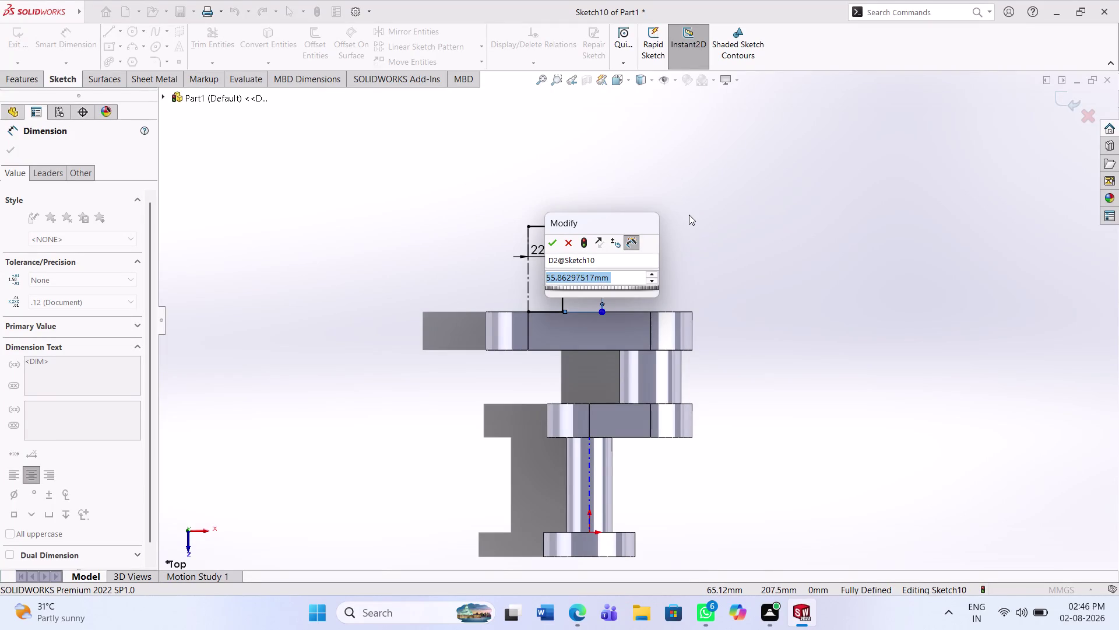
Set the rectangle's height dimension to 35 mm and move the 22.50 width dimension above it.
text(25)
key(Return)
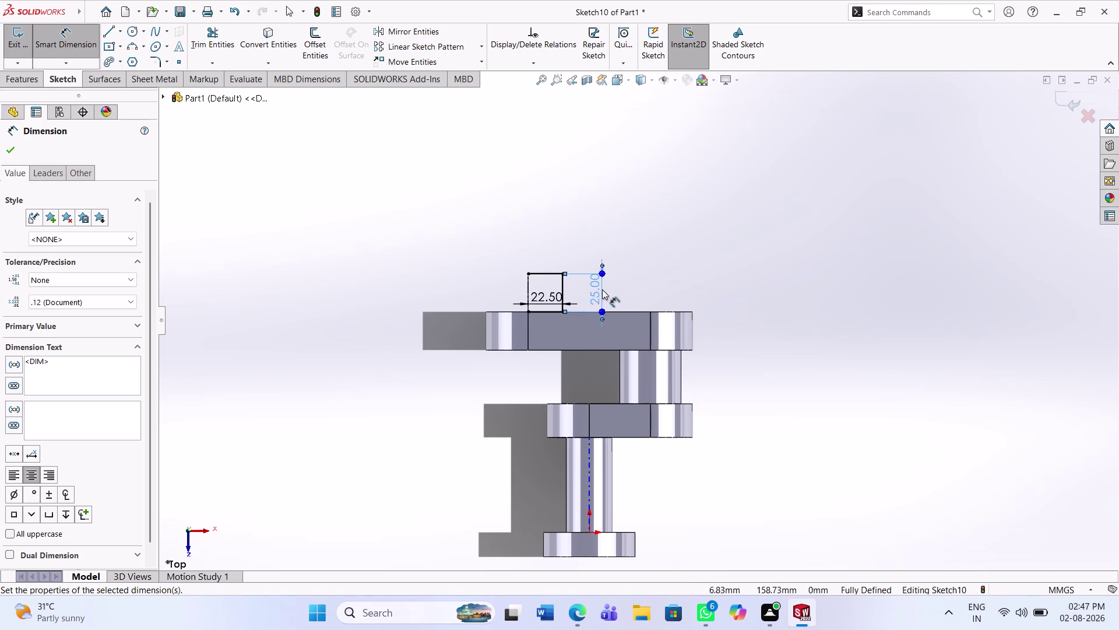
click(602, 289)
click(590, 289)
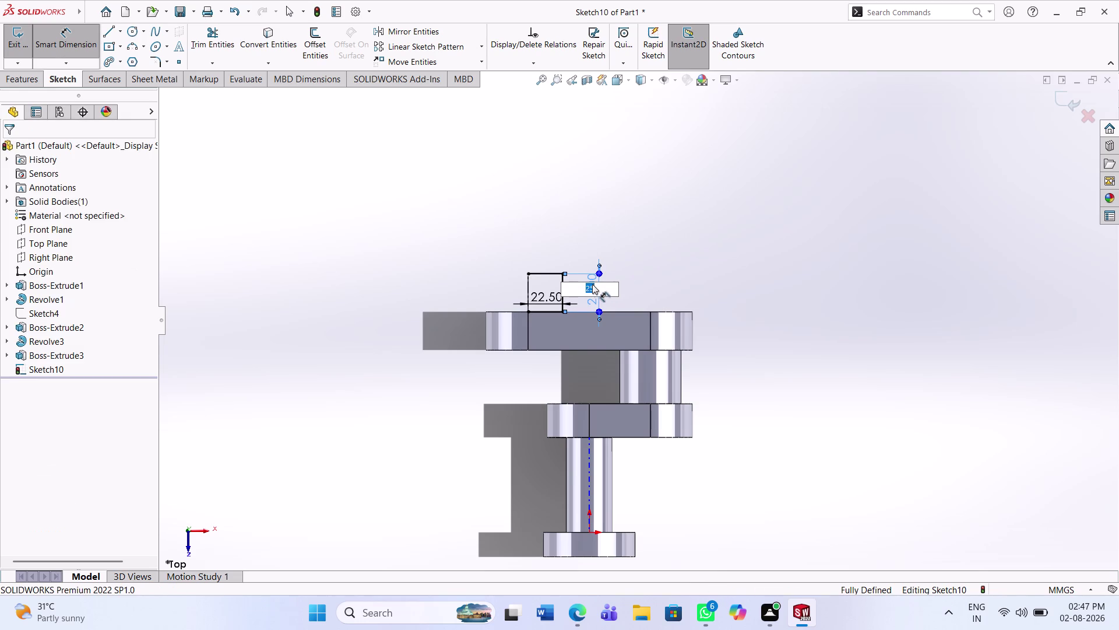
key(3)
key(0)
key(Return)
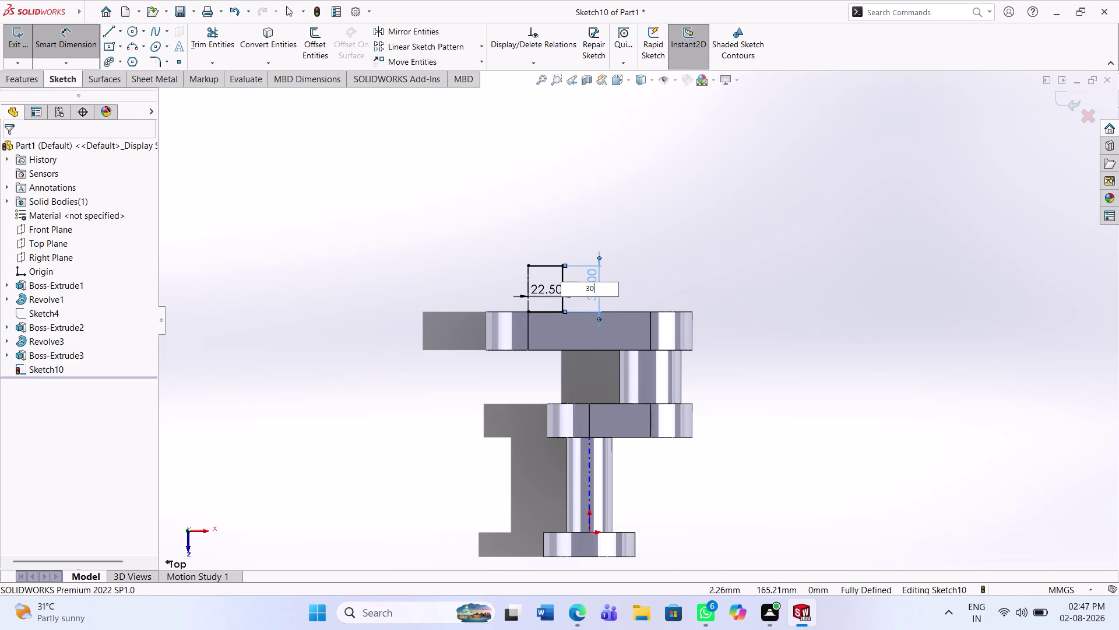
click(590, 284)
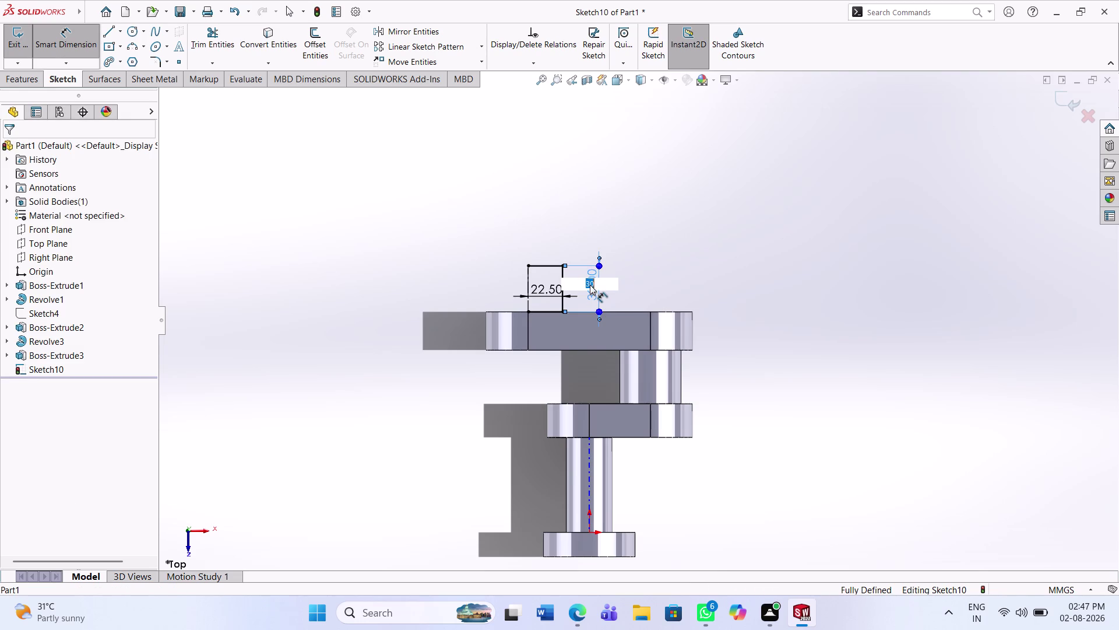
text(35)
key(Return)
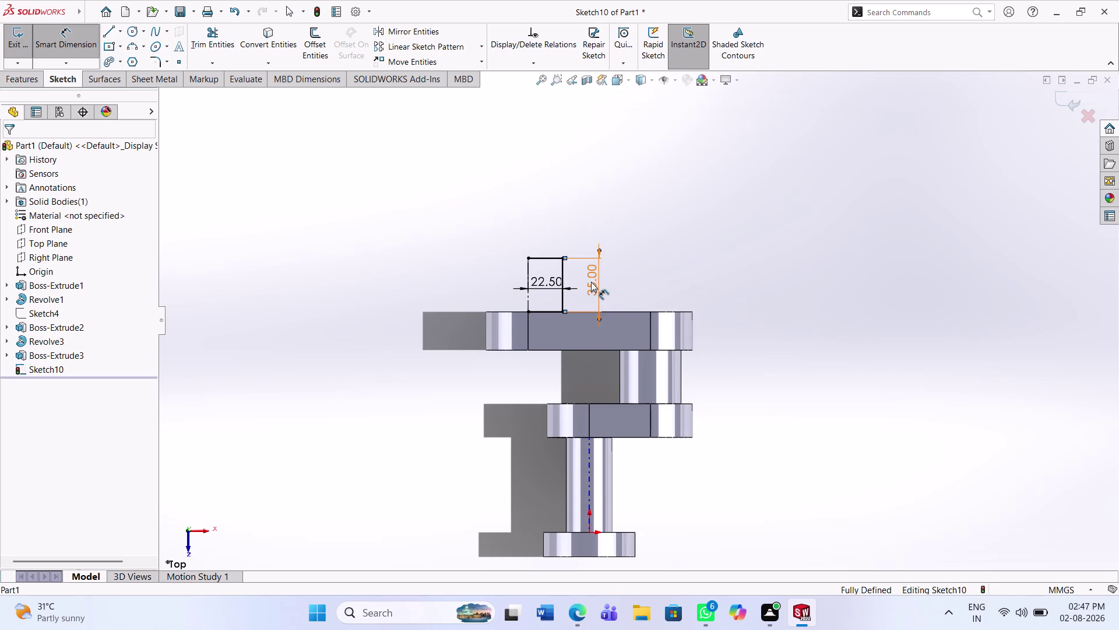
click(660, 265)
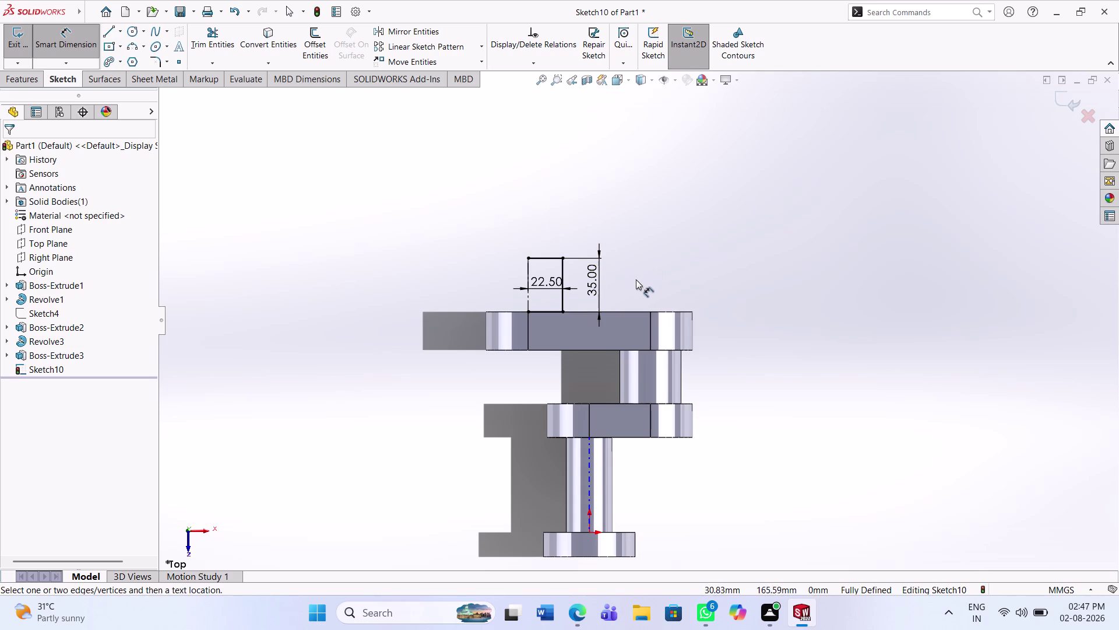
drag(556, 291, 541, 223)
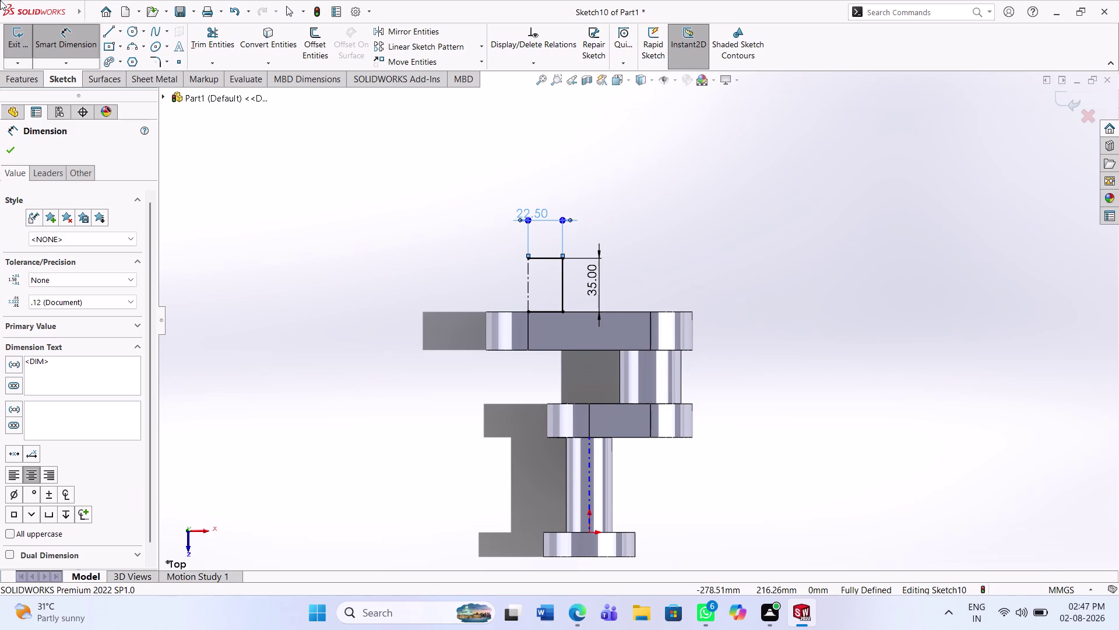
click(11, 85)
Revolve the rectangle a full 360° into a cylindrical pin (Revolve4).
click(51, 50)
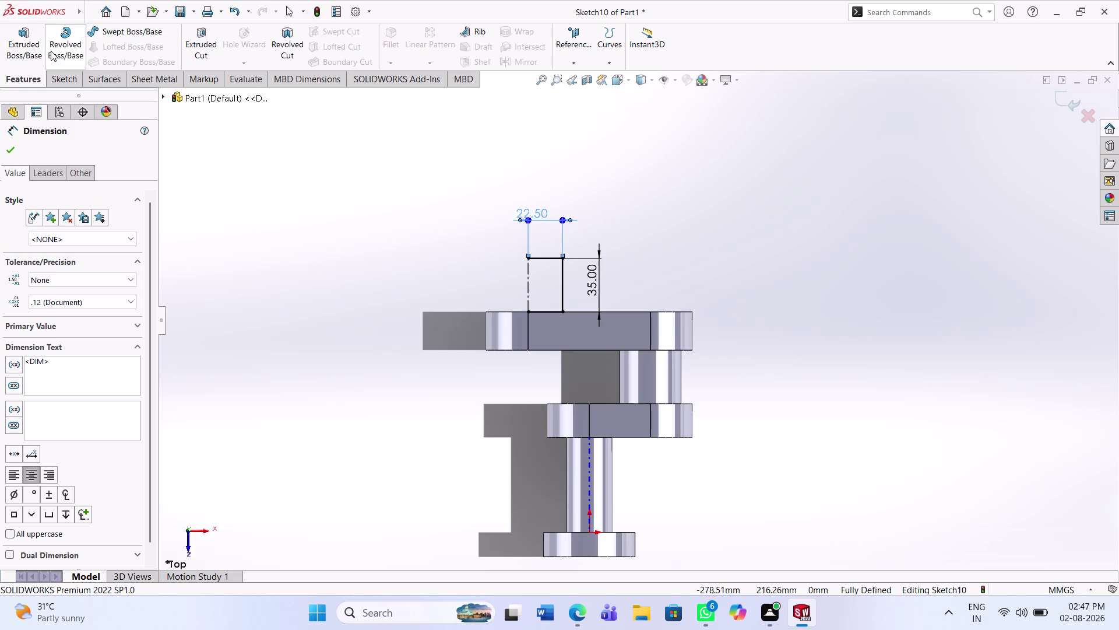
click(600, 312)
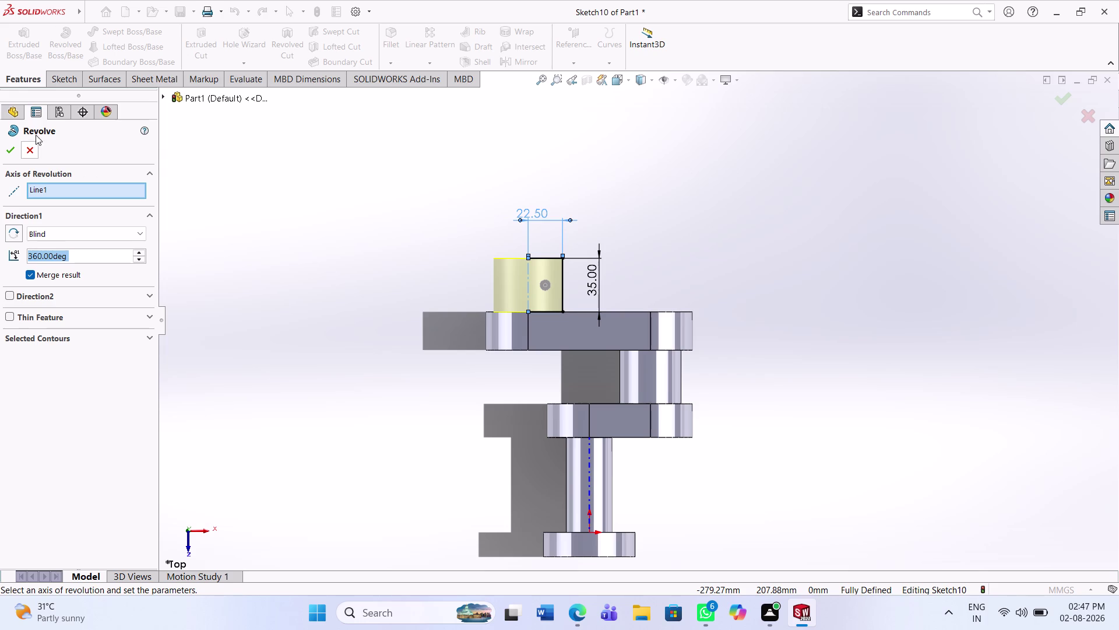
click(7, 151)
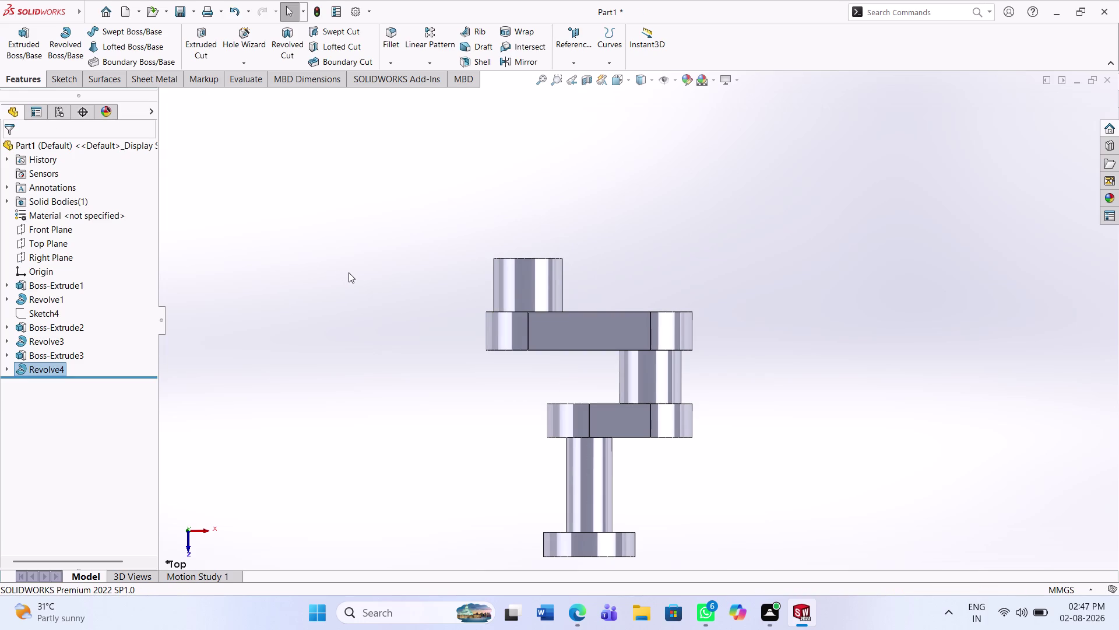
Start Sketch11 on the pin's circular end face.
middle_drag(583, 274, 594, 482)
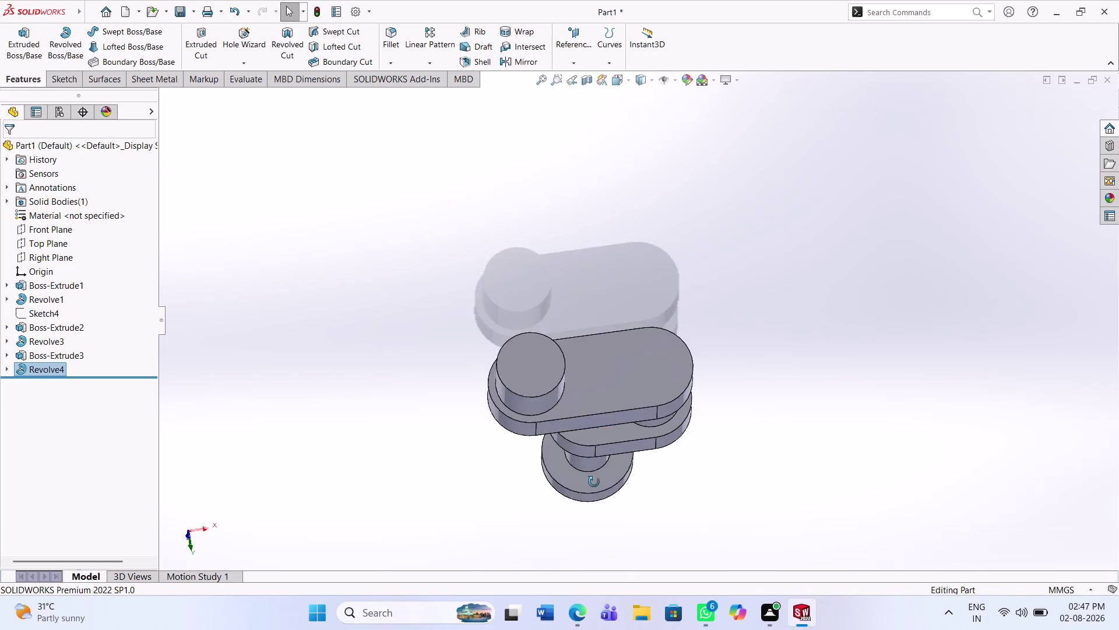
middle_drag(594, 482, 590, 485)
middle_drag(521, 369, 535, 429)
click(536, 425)
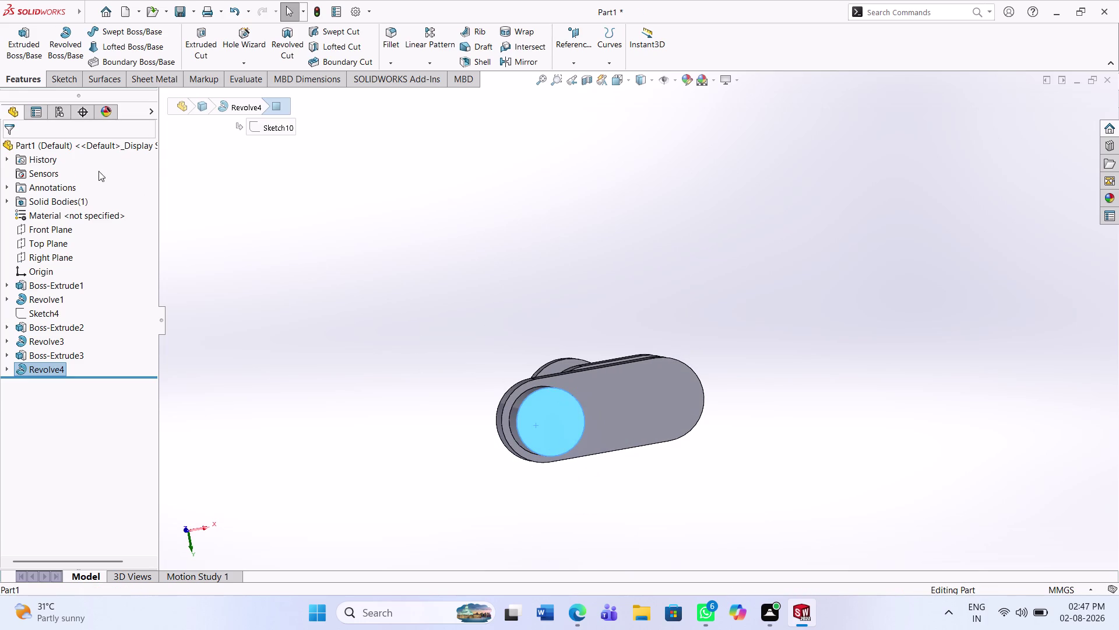
click(67, 81)
click(23, 37)
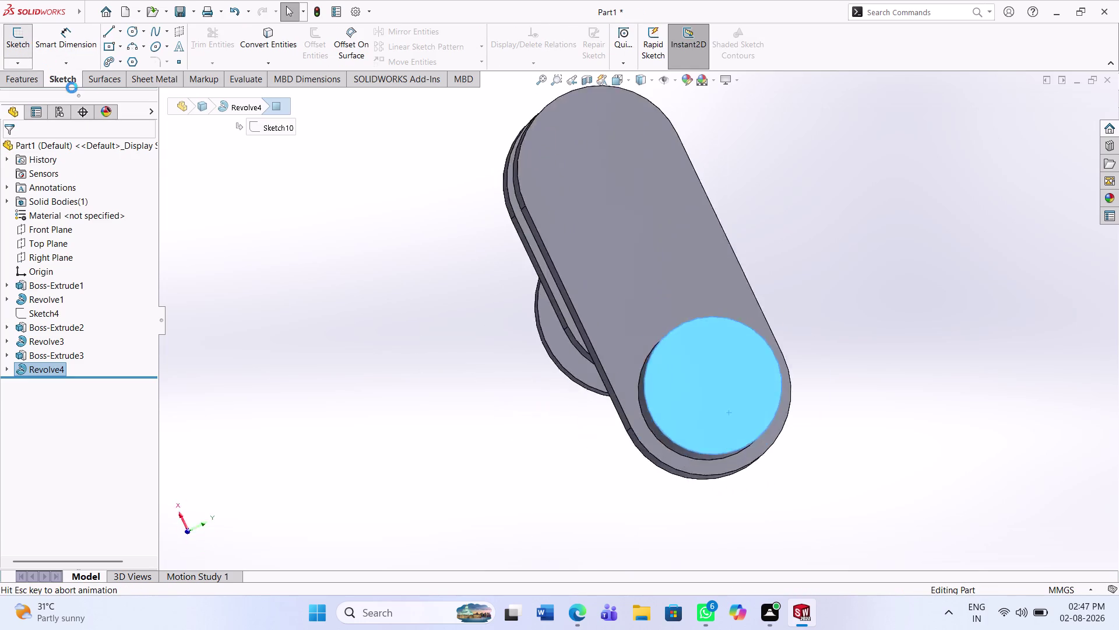
click(249, 238)
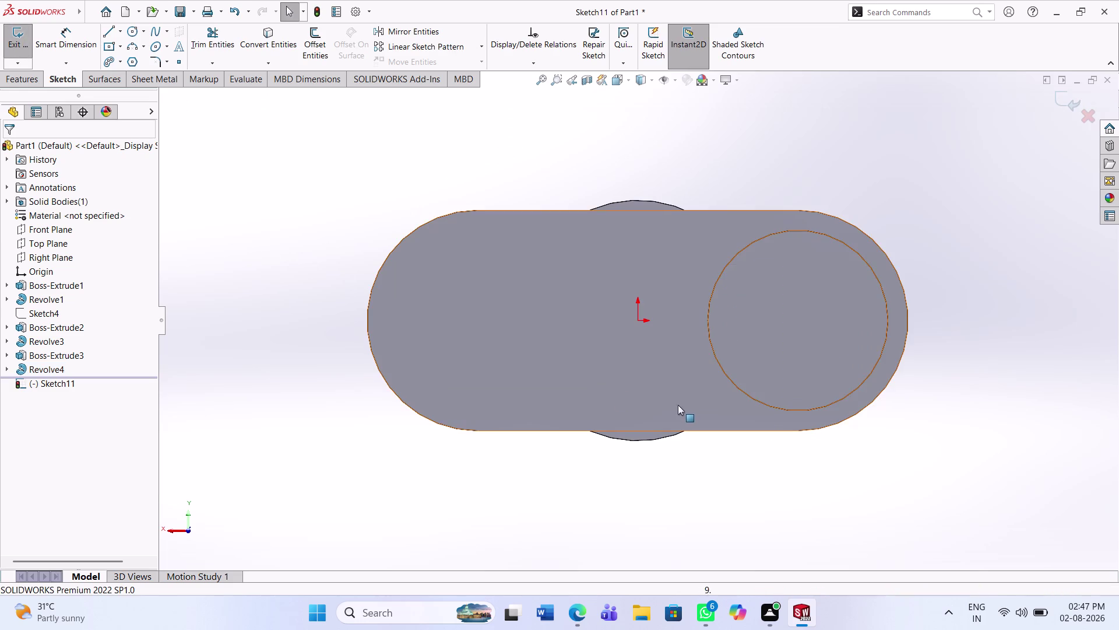
Exit the empty Sketch11 and start a fresh sketch on the pin end face.
middle_drag(679, 405, 679, 412)
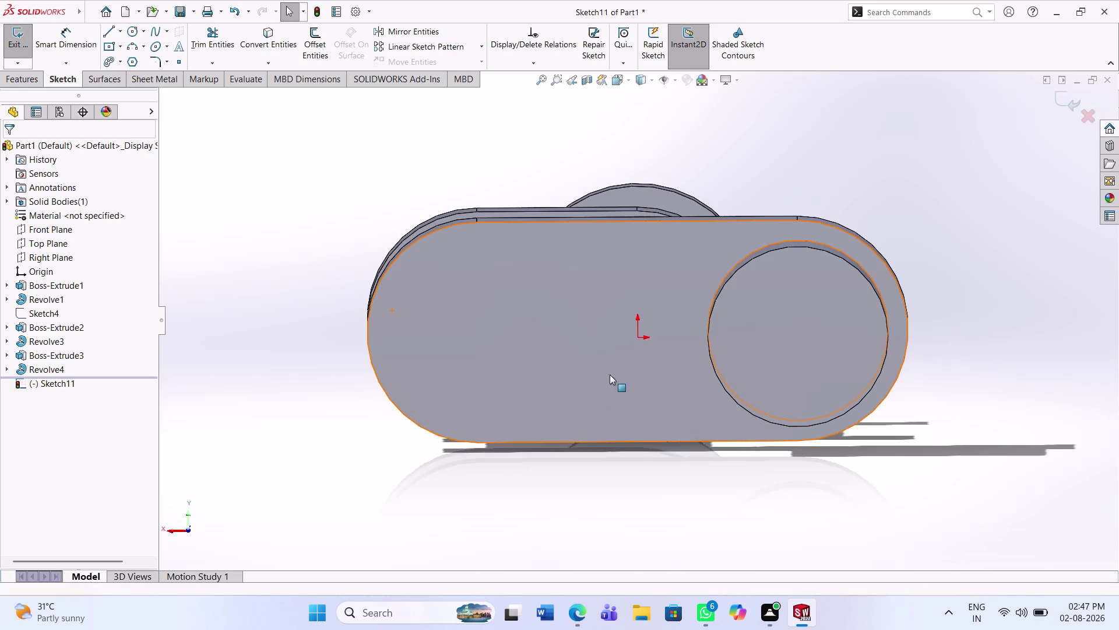
middle_click(660, 387)
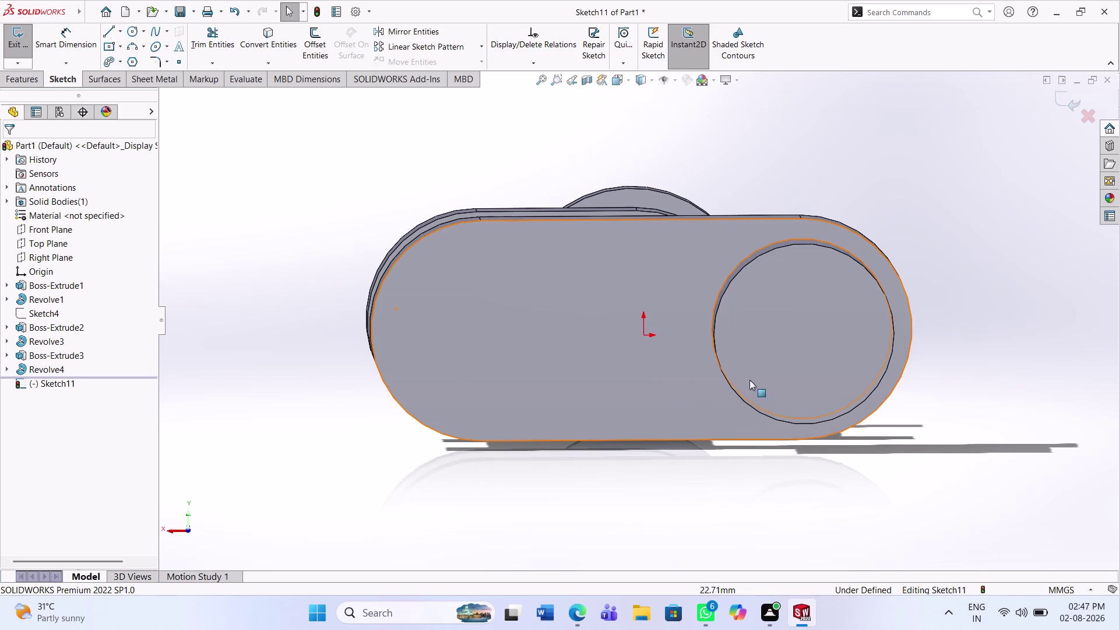
click(765, 366)
click(56, 83)
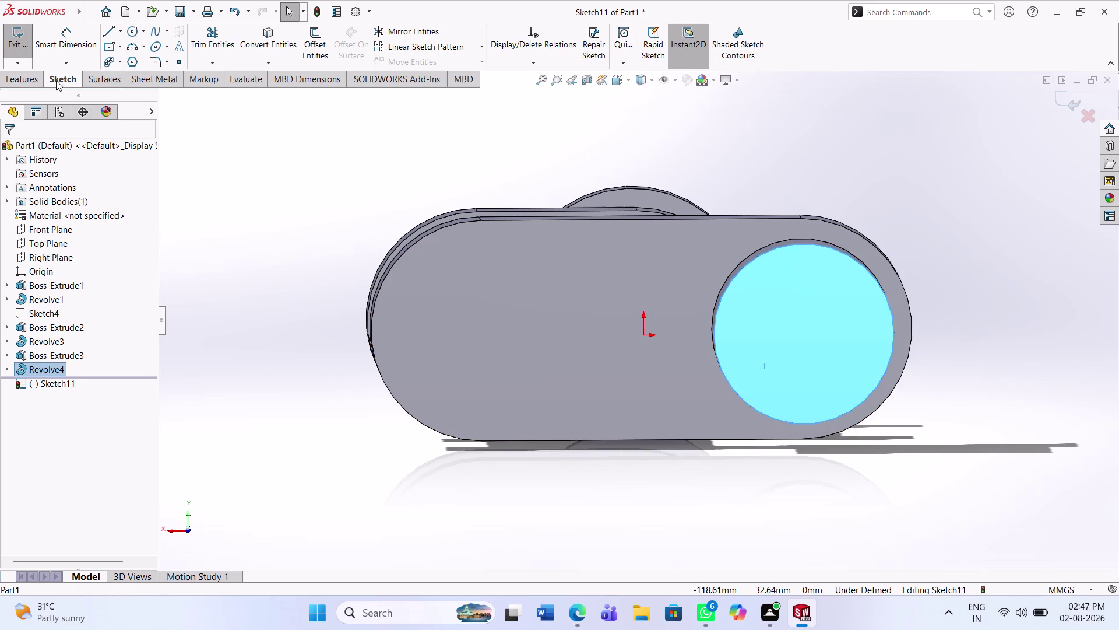
click(23, 39)
click(733, 313)
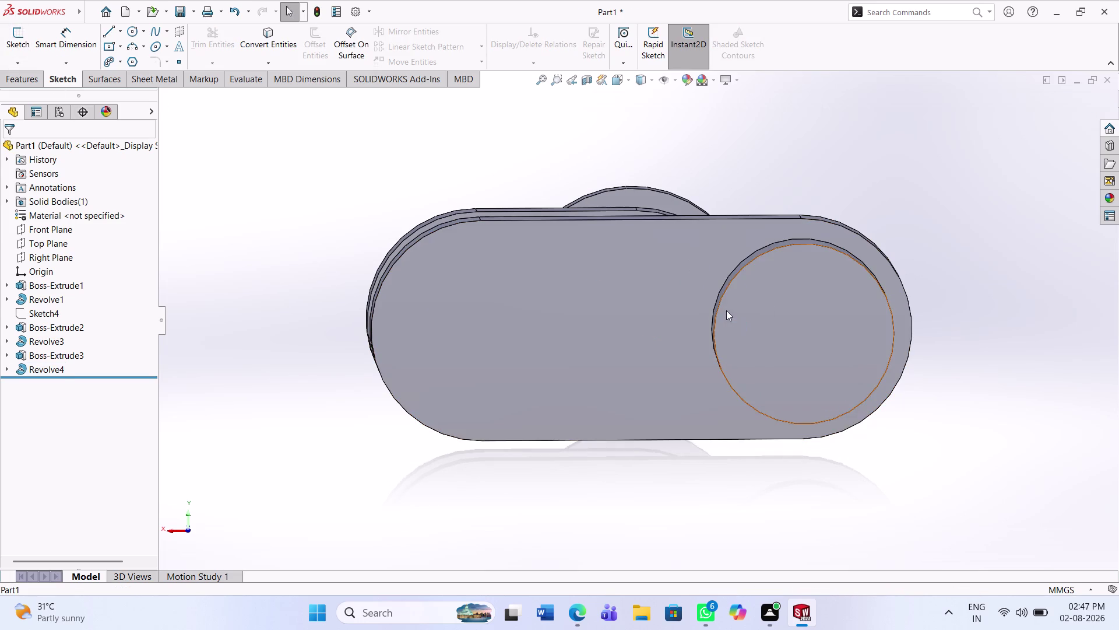
click(25, 42)
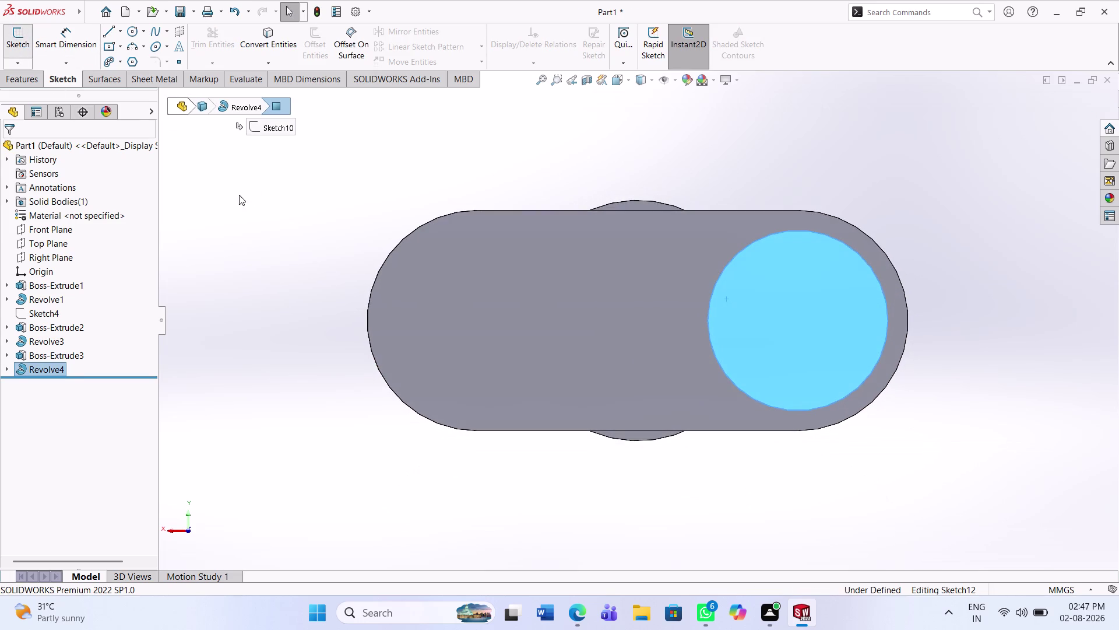
Draw two overlapping circles, a larger one on the pin axis and one left of it.
click(133, 31)
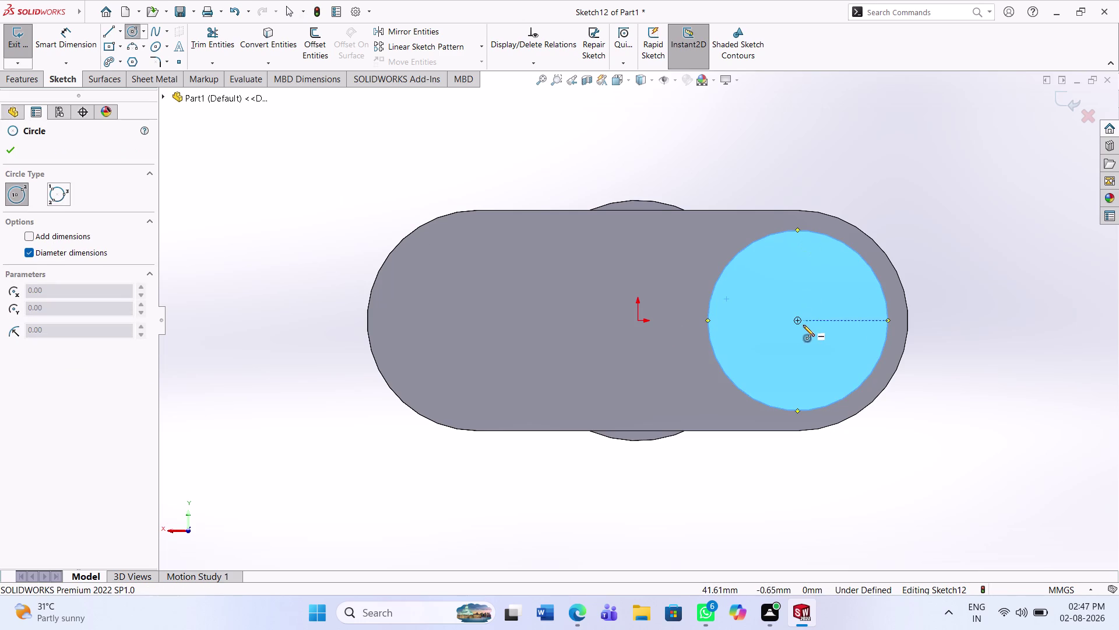
click(797, 319)
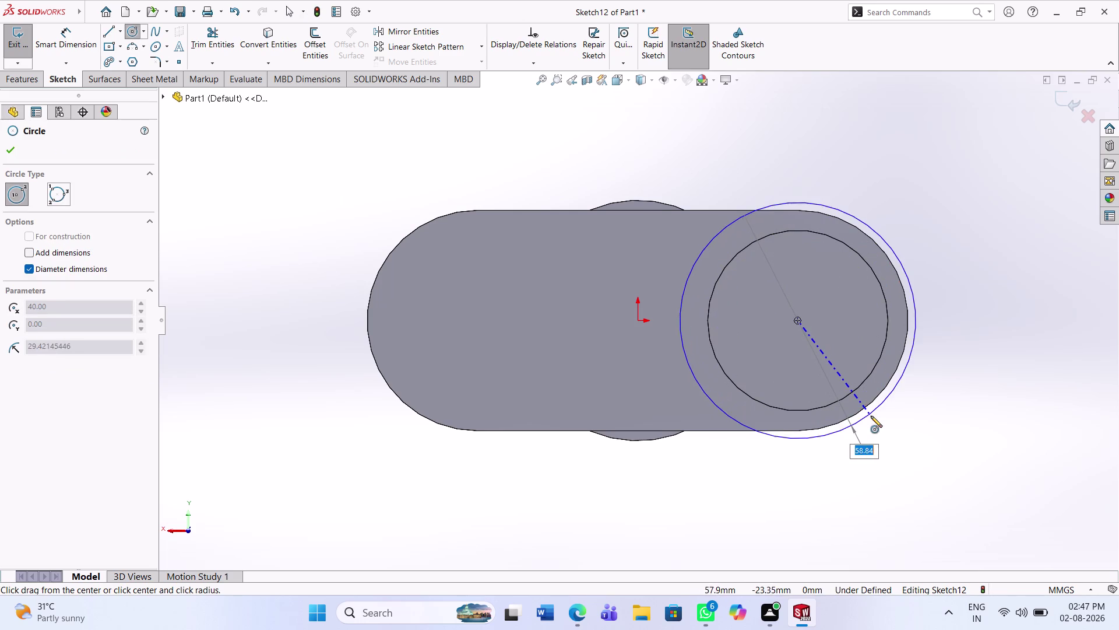
click(871, 415)
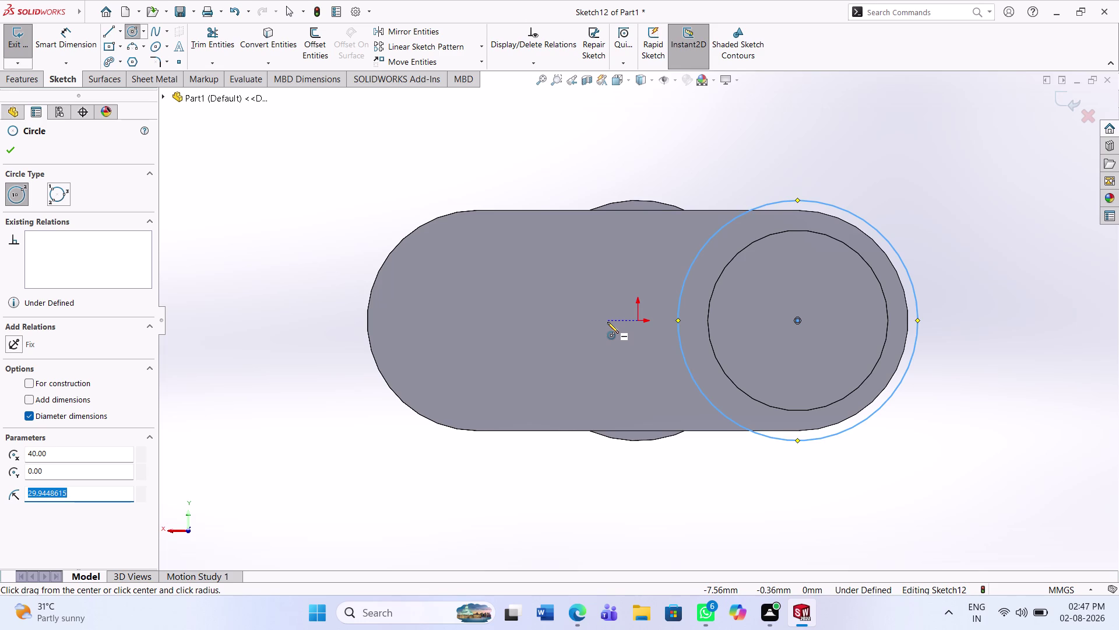
click(608, 322)
click(669, 388)
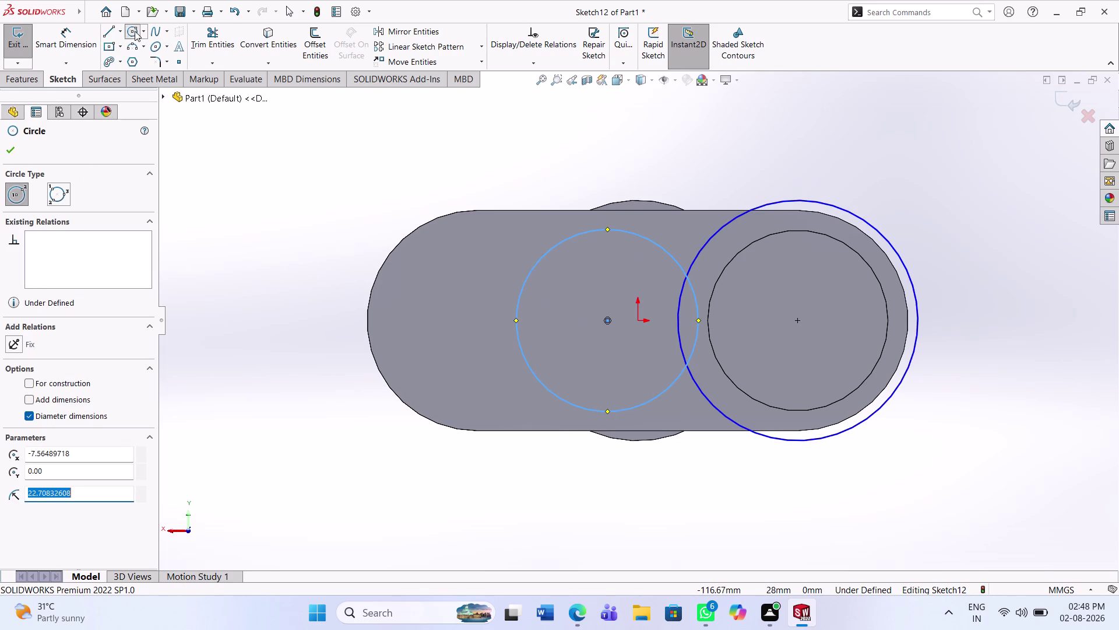
Draw a vertical line through the larger circle's centre, from its top to its bottom.
click(109, 28)
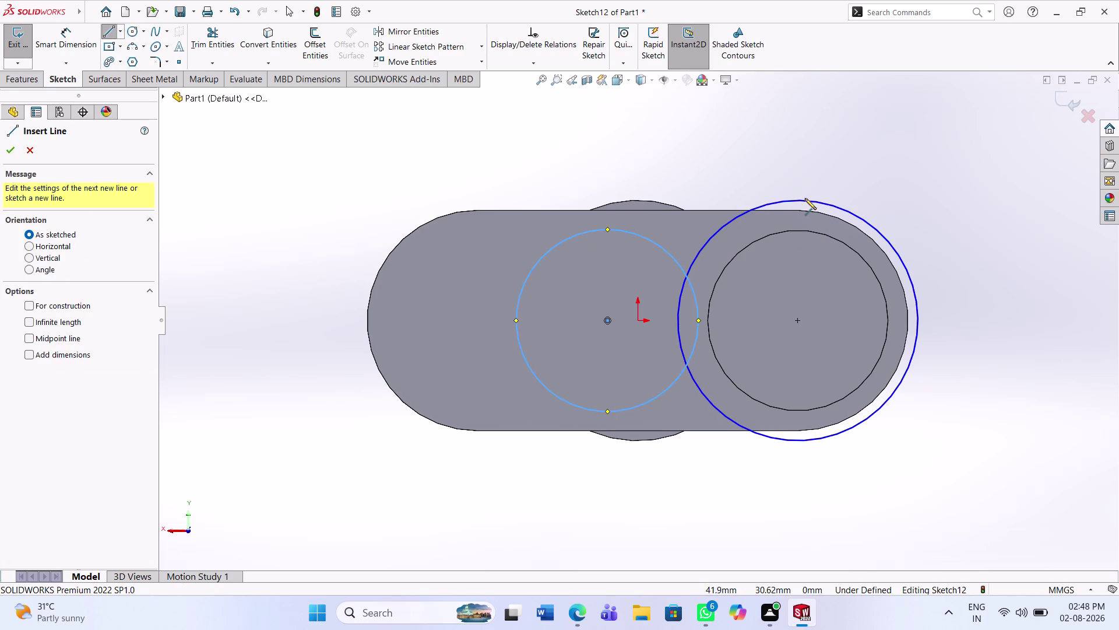
click(796, 200)
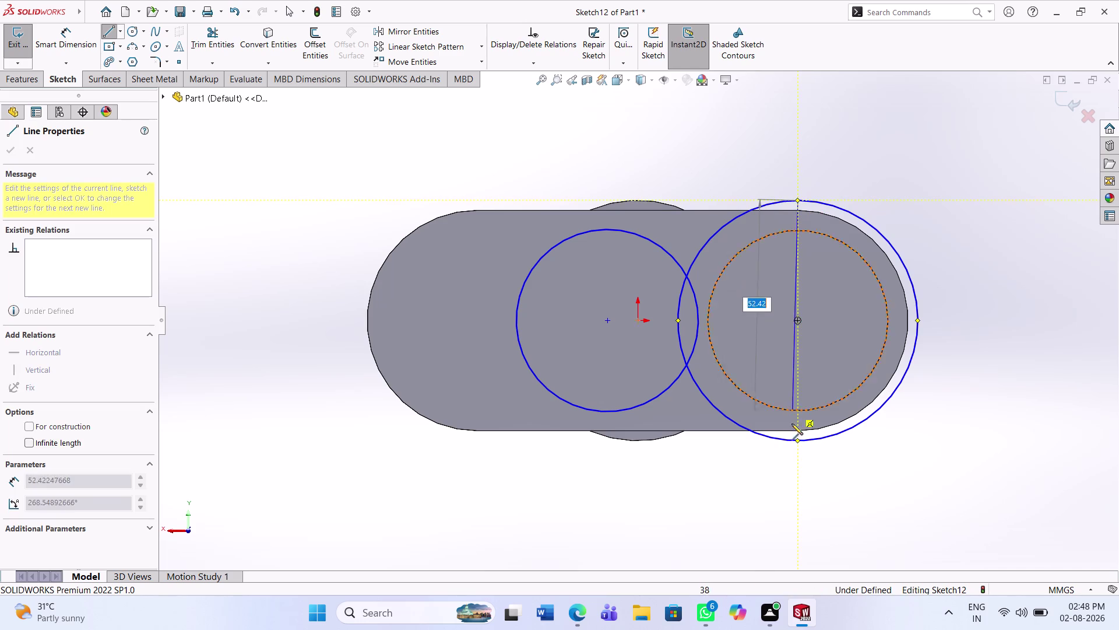
click(797, 442)
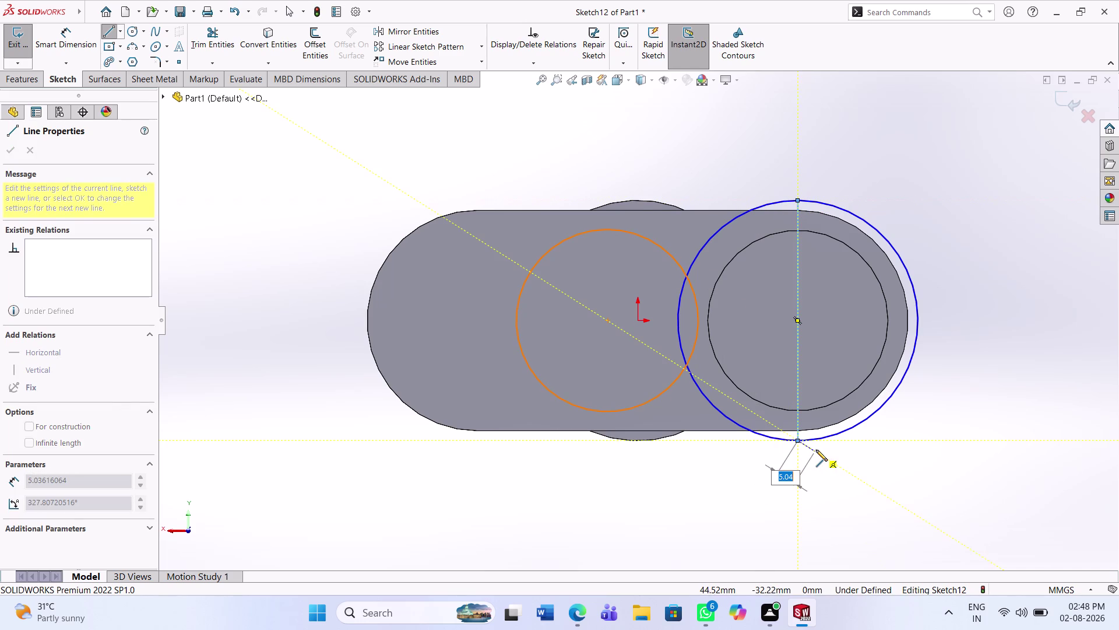
key(Escape)
key(Escape)
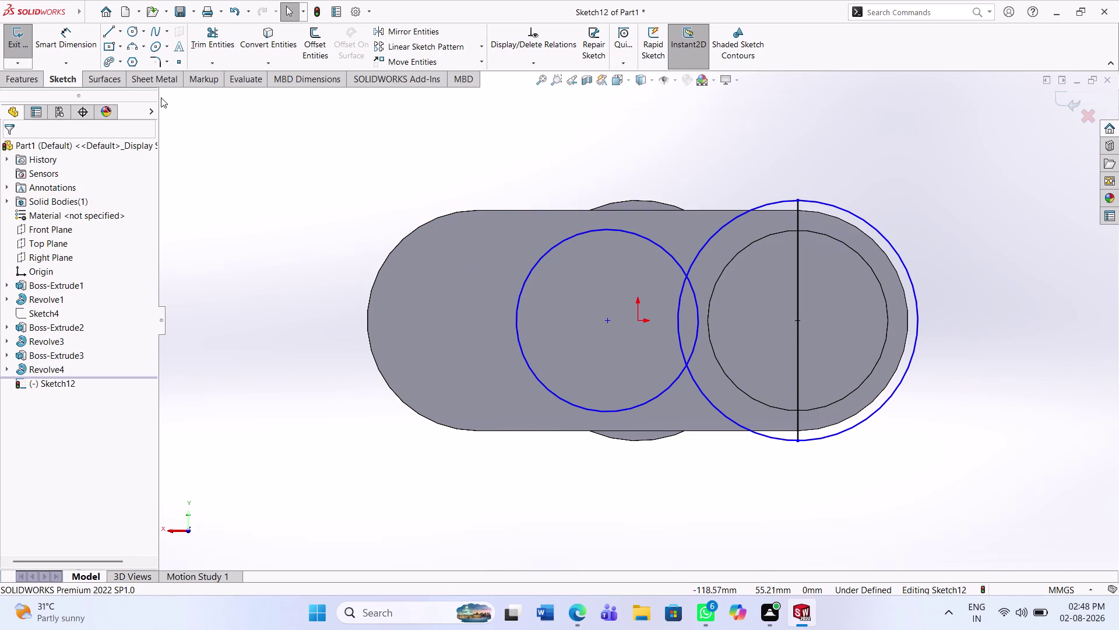
click(200, 39)
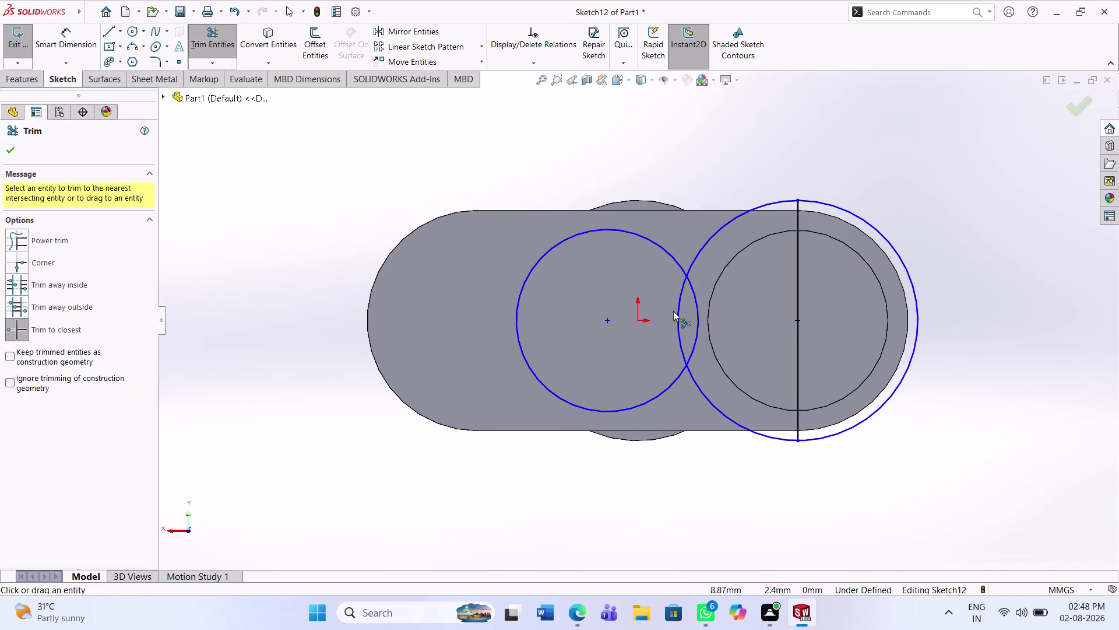
Trim away portions of the larger circle beside the vertical line.
click(680, 312)
click(702, 249)
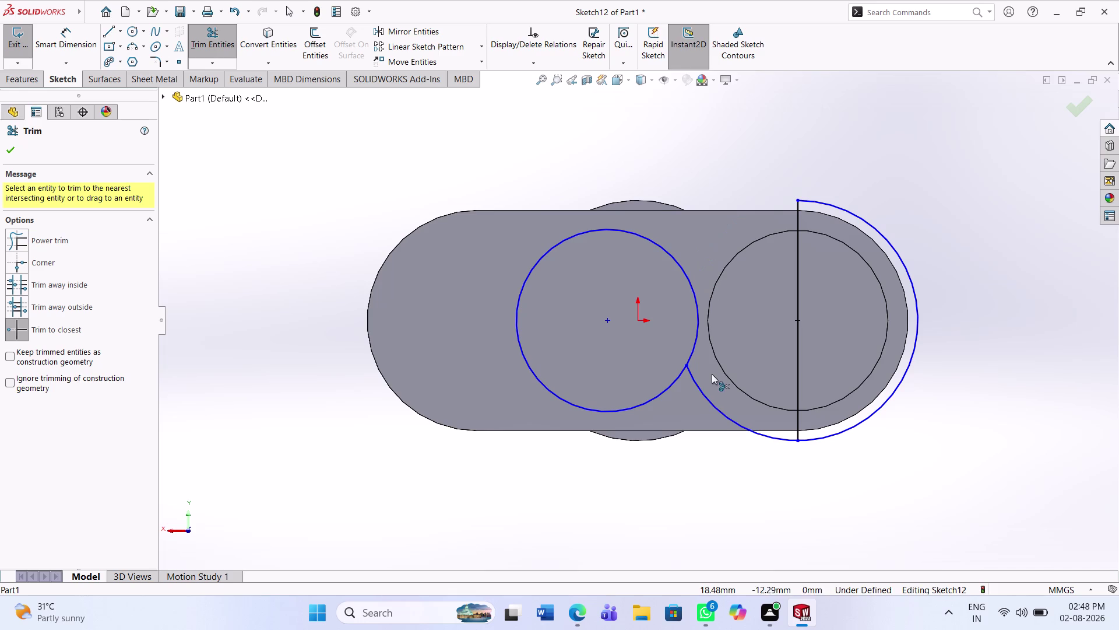
click(716, 404)
click(717, 409)
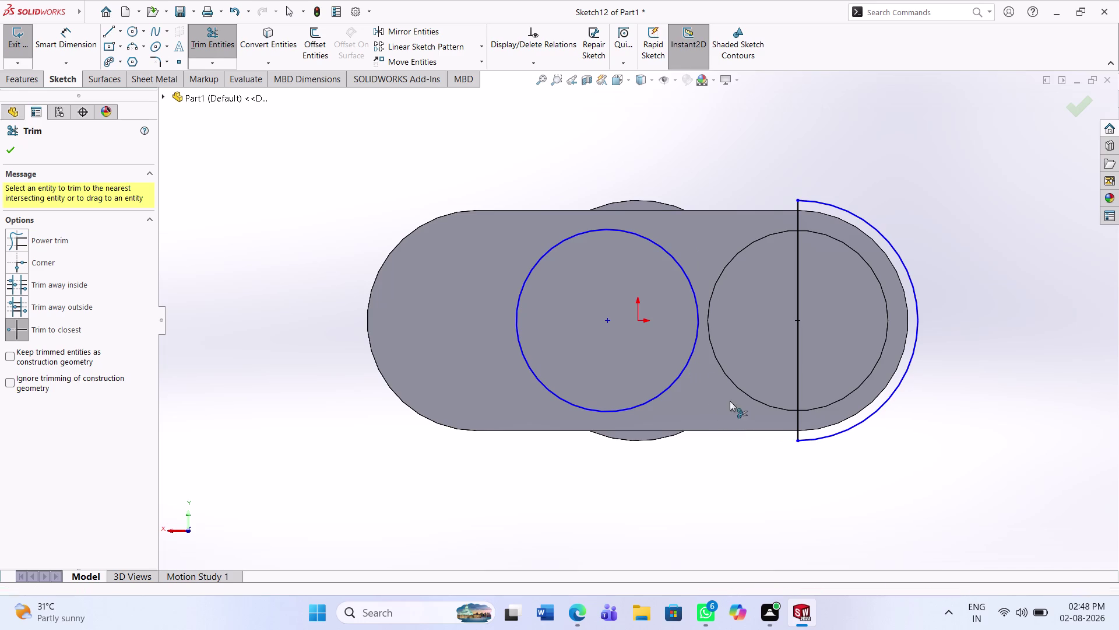
click(795, 354)
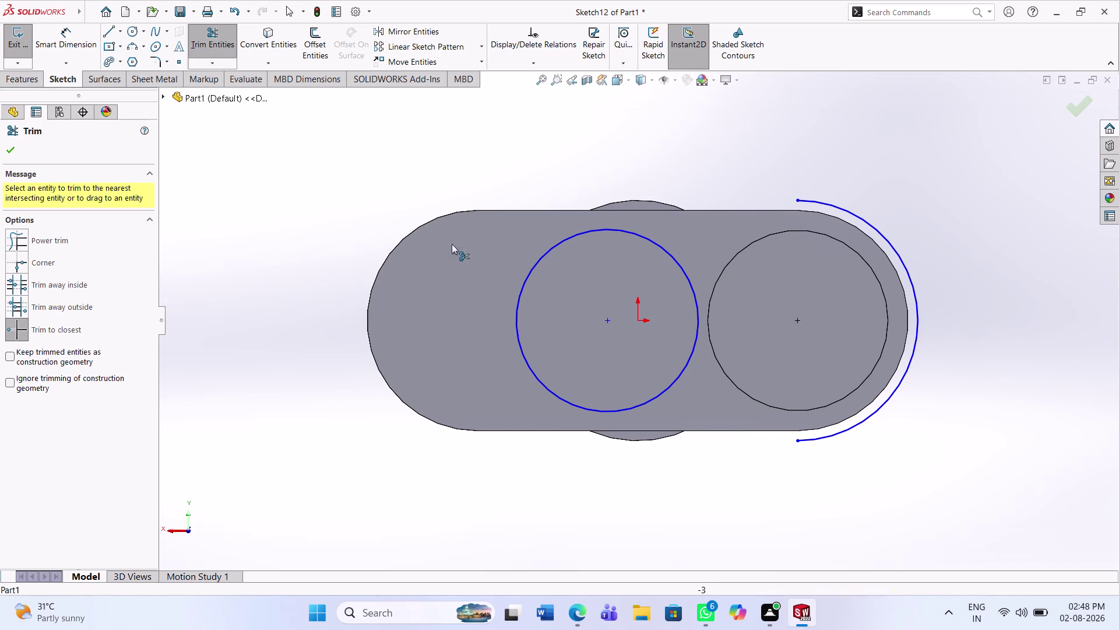
Draw a vertical line across the left circle through its centre.
click(111, 28)
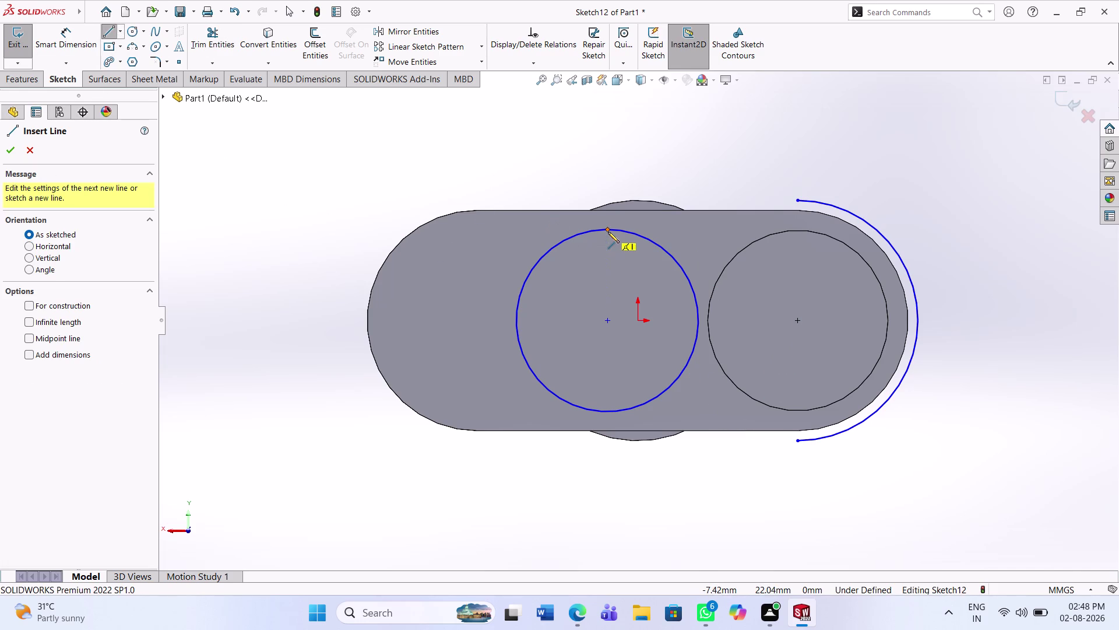
click(608, 231)
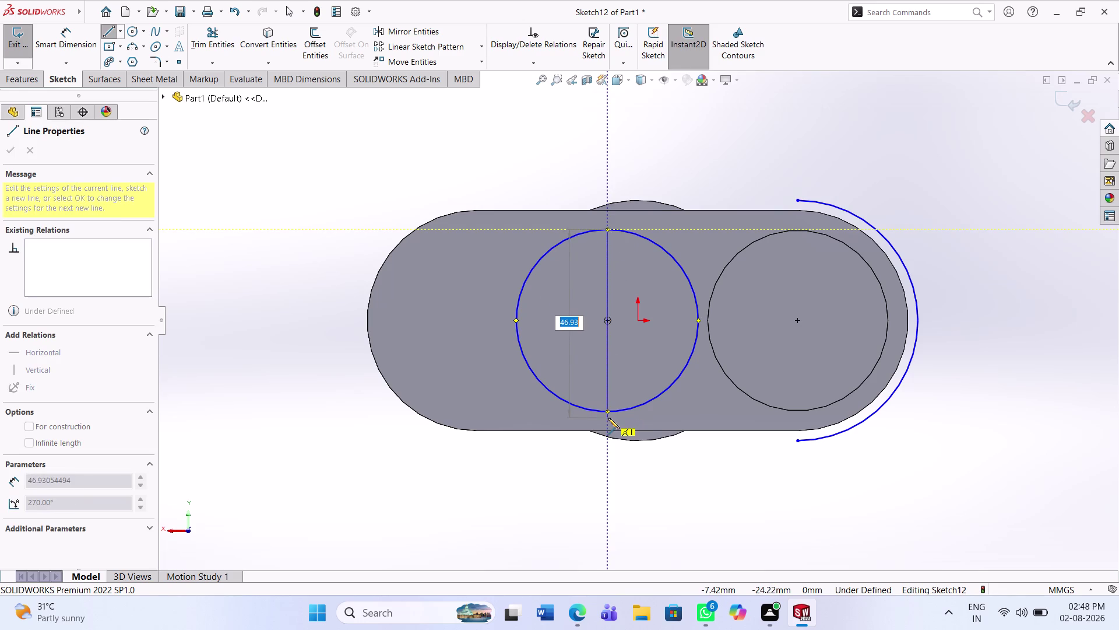
click(609, 411)
key(Escape)
key(Escape)
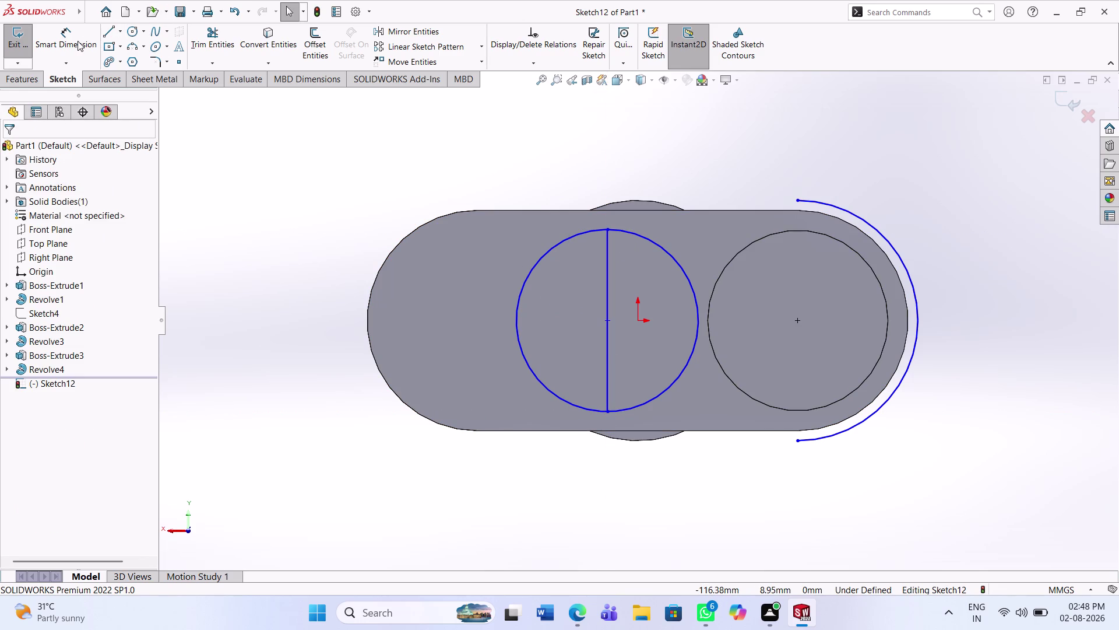
Trim off the left circle's right half and the dividing line, leaving a left arc.
click(204, 38)
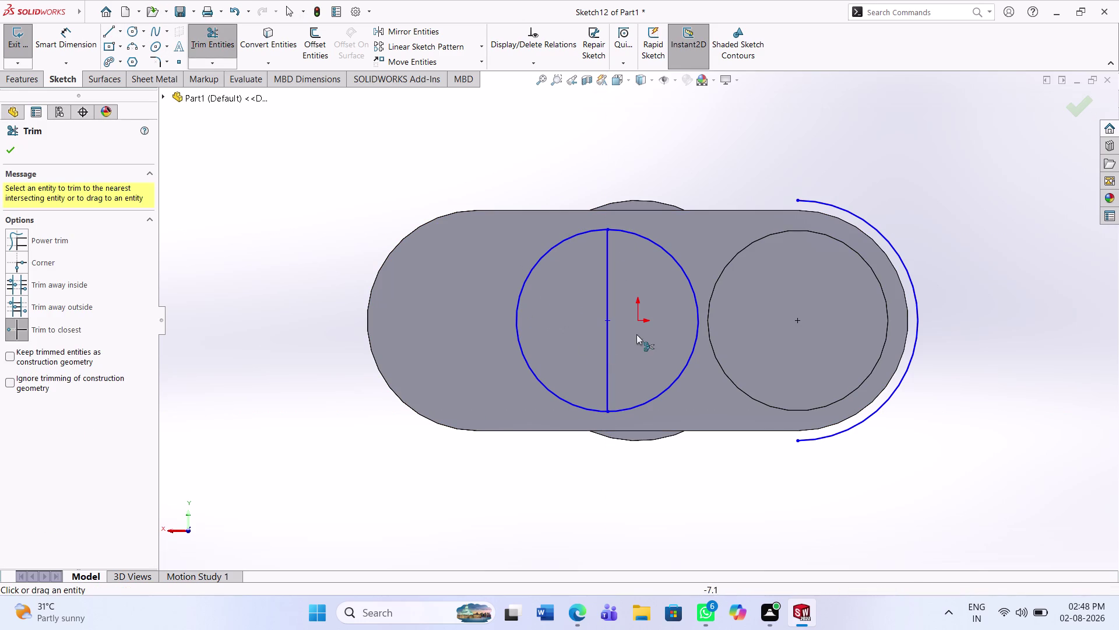
click(694, 343)
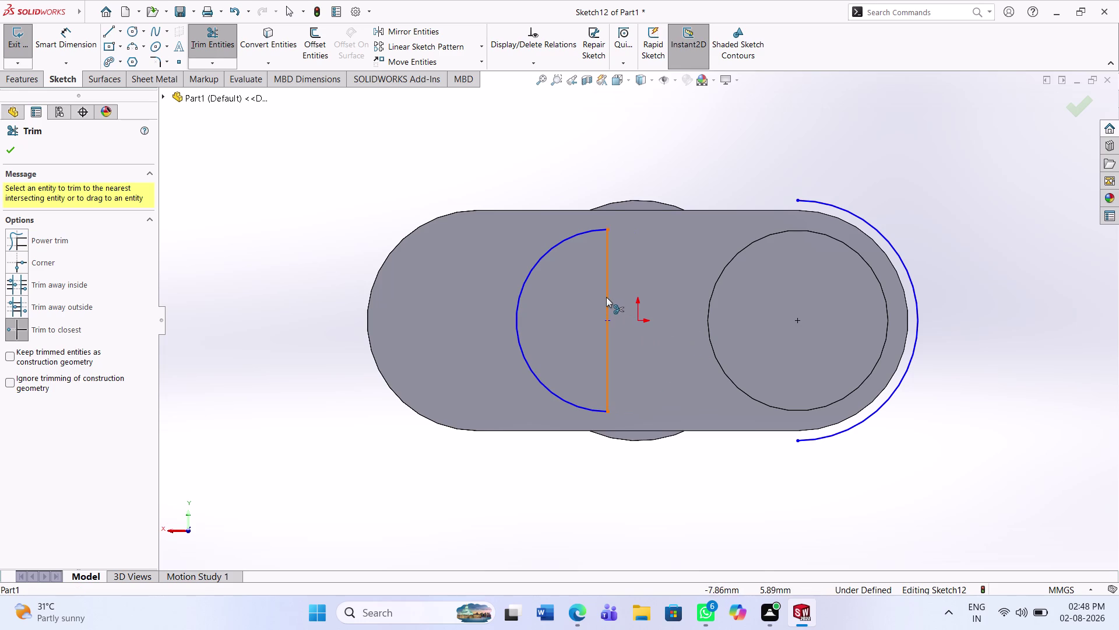
click(606, 296)
click(84, 34)
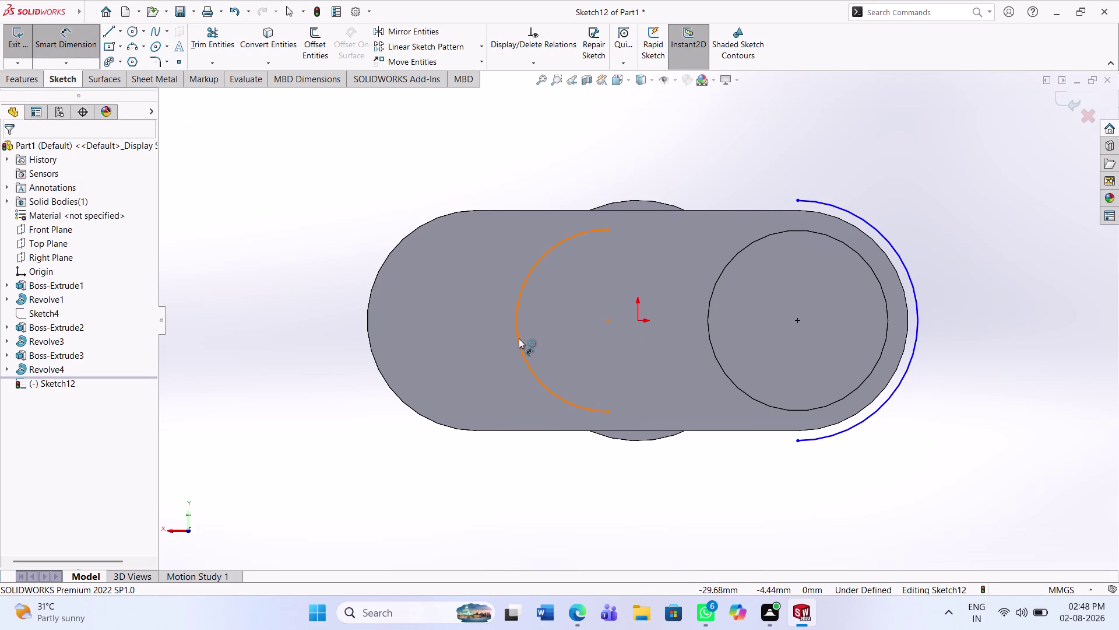
click(518, 338)
click(423, 242)
Set the left arc's radius dimension to 27.50.
text(2)
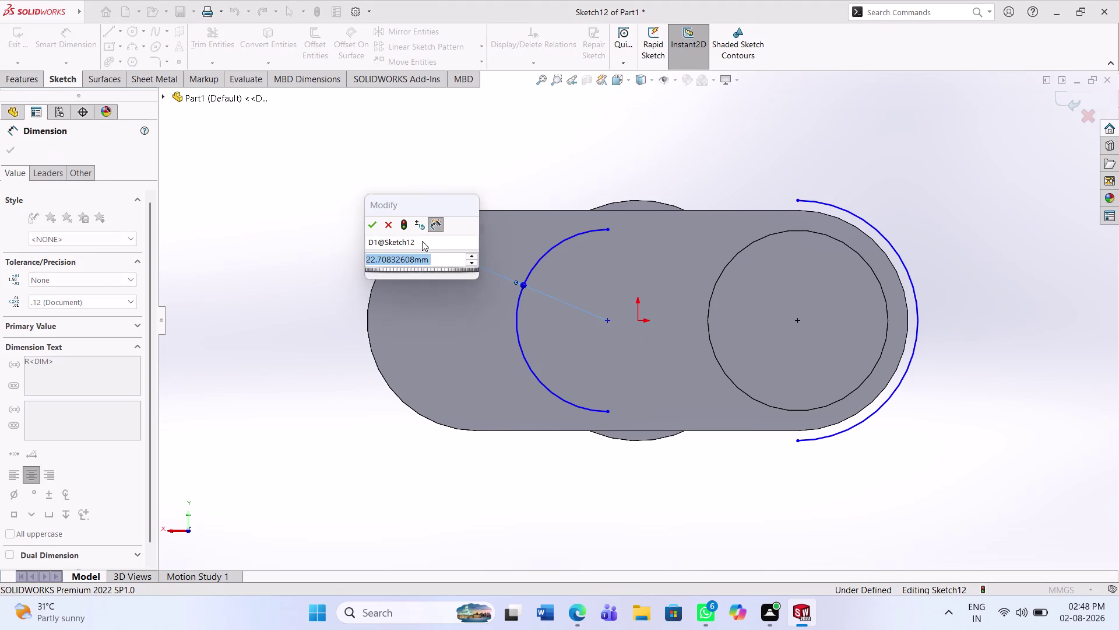
text(7.50)
key(Return)
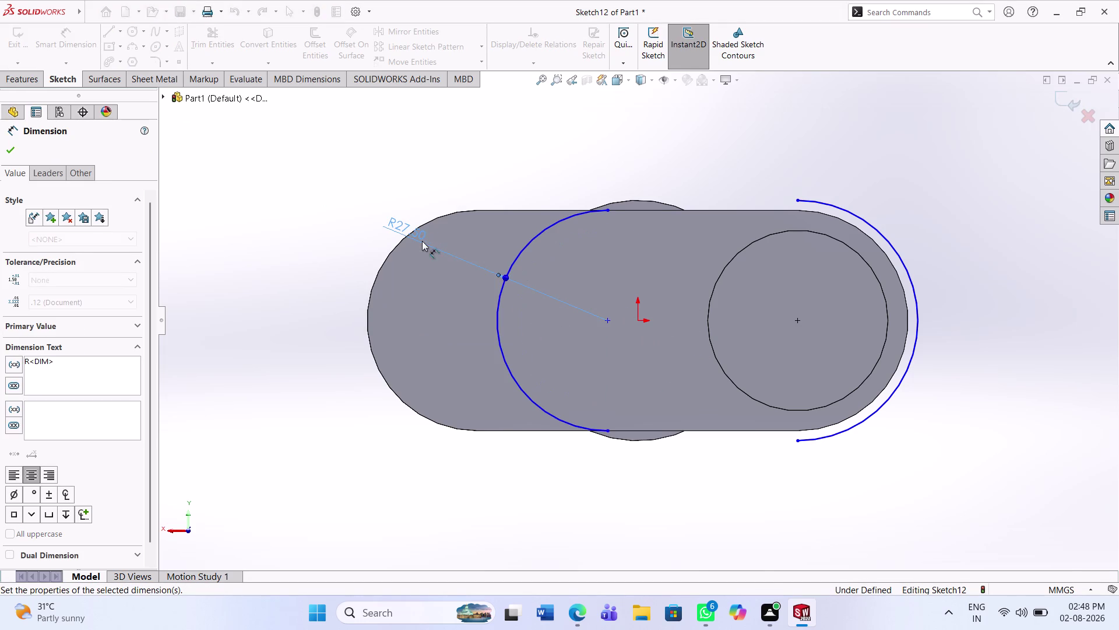
click(428, 147)
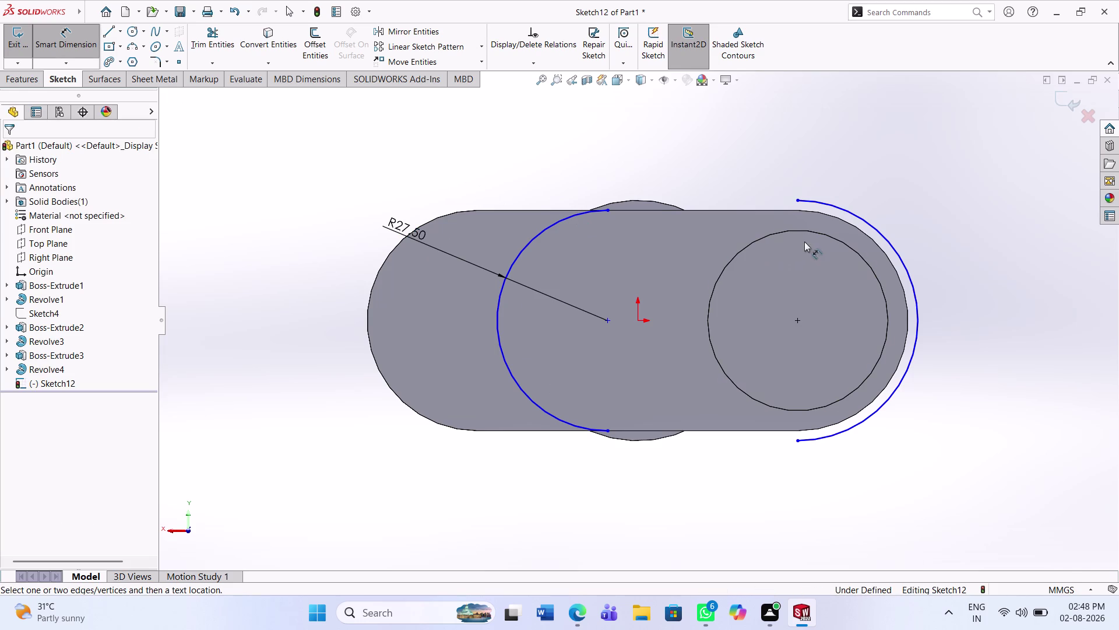
Dimension the distance between the two centre points as 40 mm.
click(802, 320)
click(794, 320)
click(797, 319)
click(610, 319)
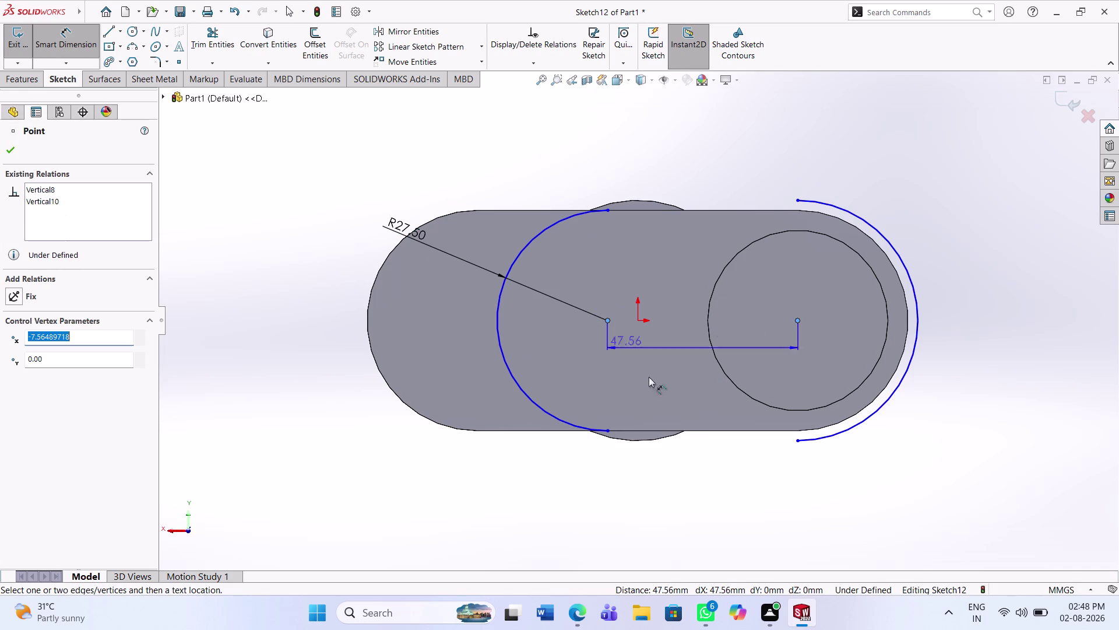
click(697, 486)
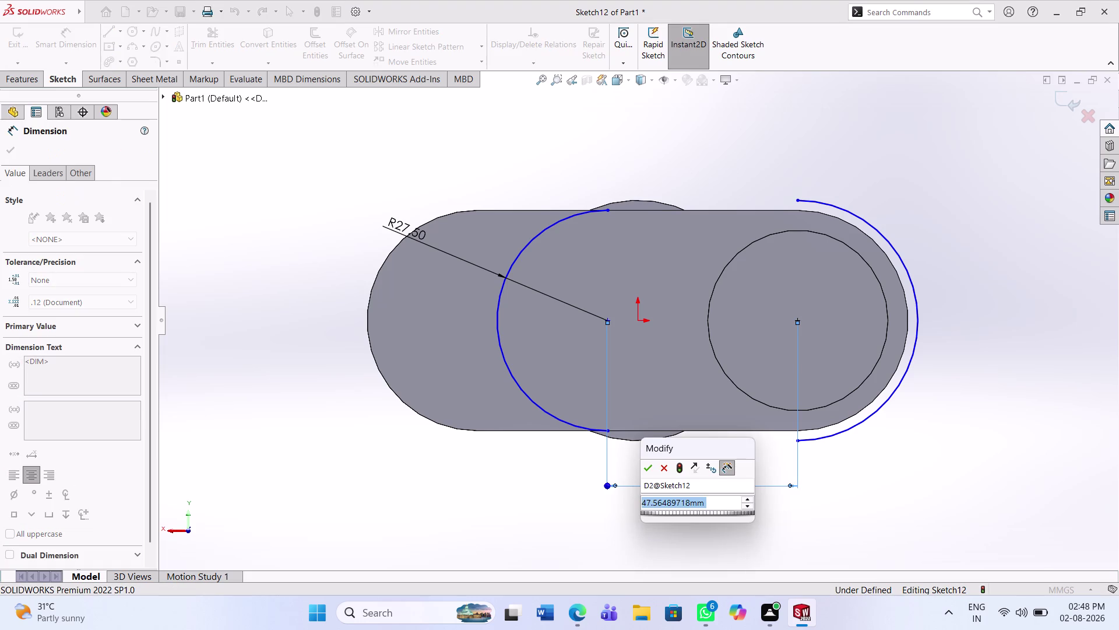
text(40)
key(Return)
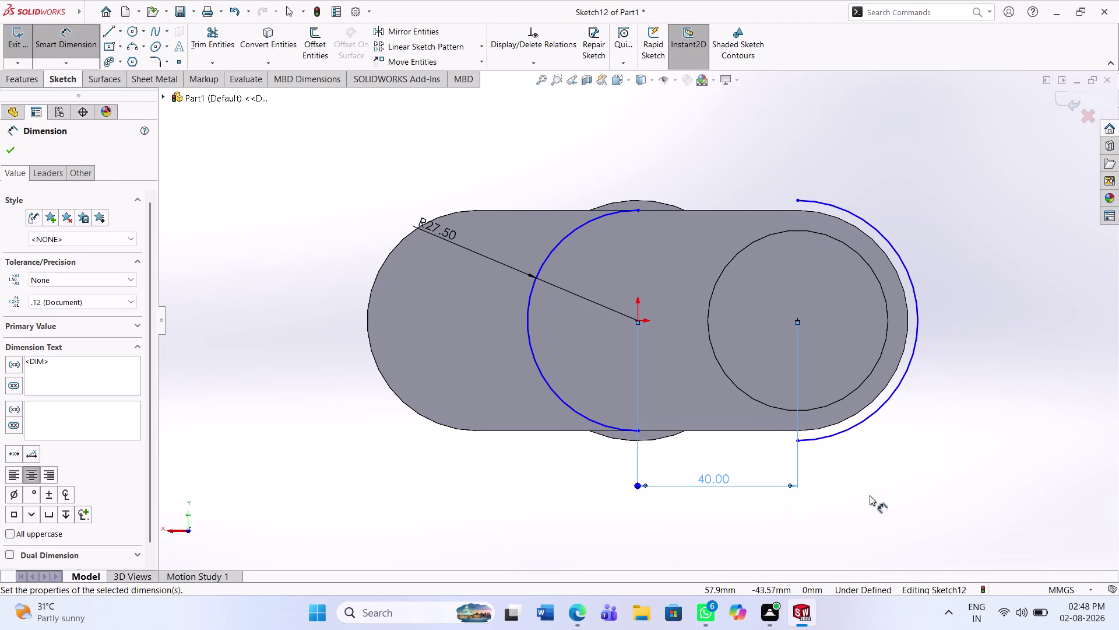
click(870, 495)
Add a Horizontal relation between the left and right centre points.
middle_drag(904, 402, 901, 414)
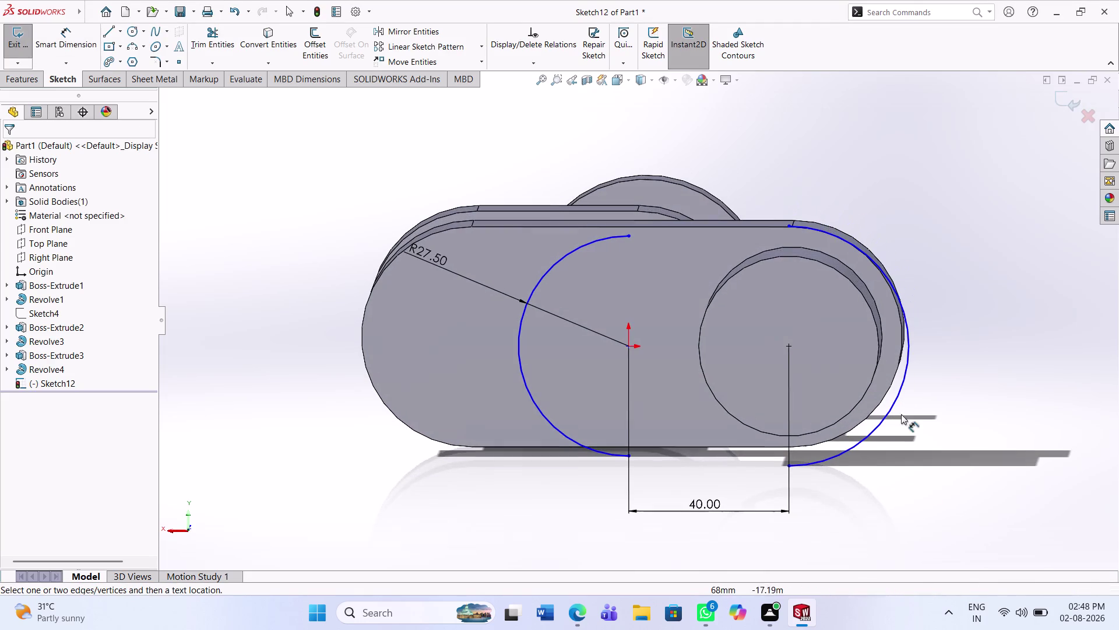
click(973, 333)
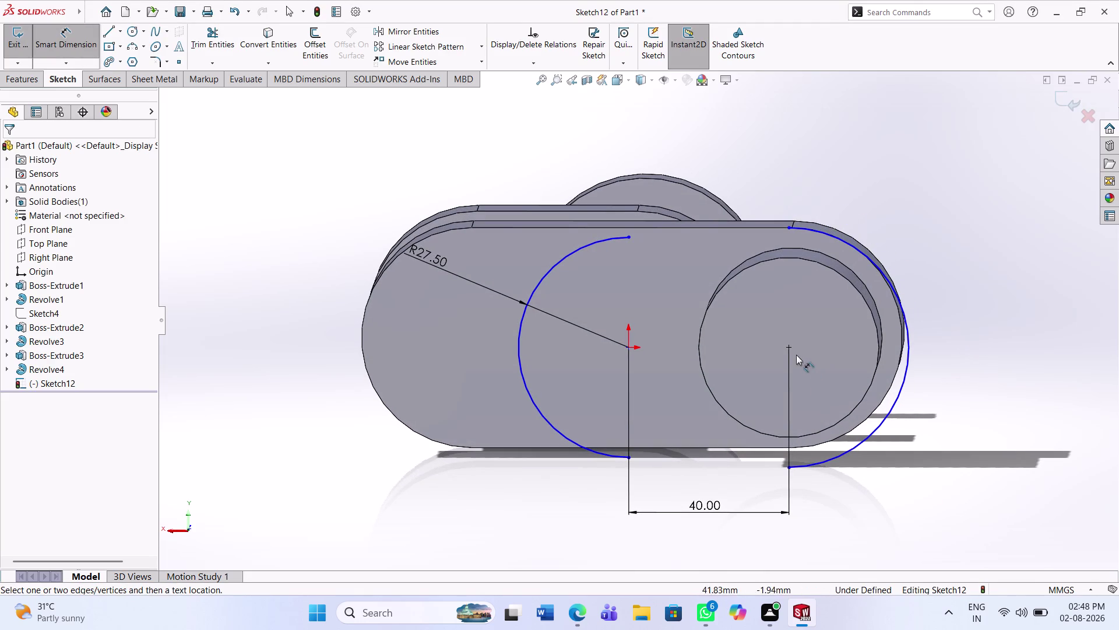
key(Escape)
click(789, 348)
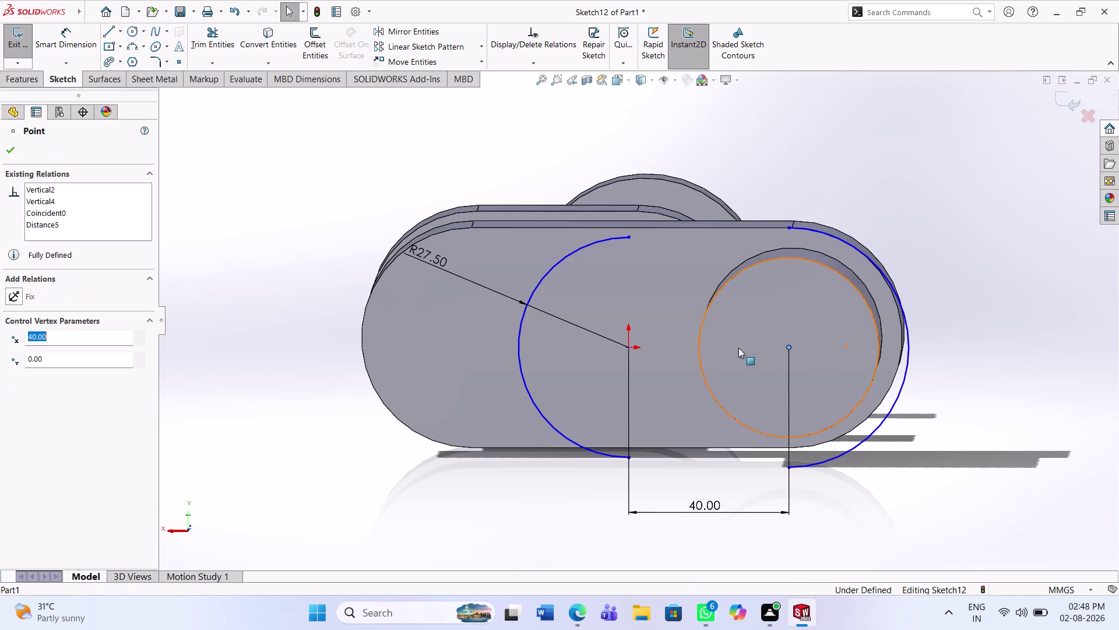
click(626, 344)
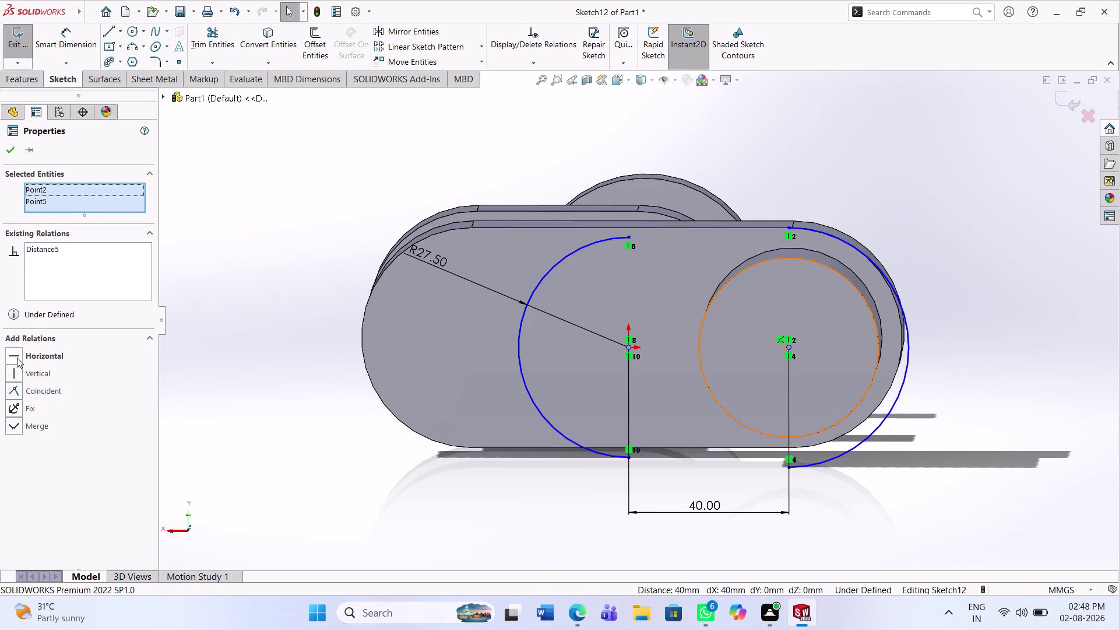
click(16, 354)
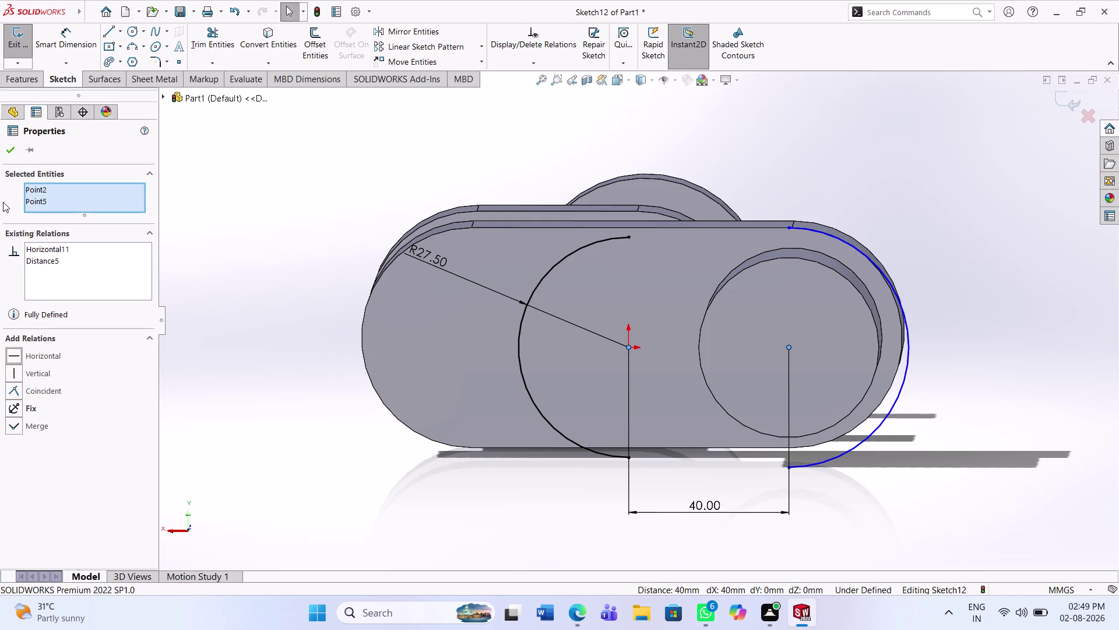
click(13, 151)
middle_drag(809, 354, 812, 332)
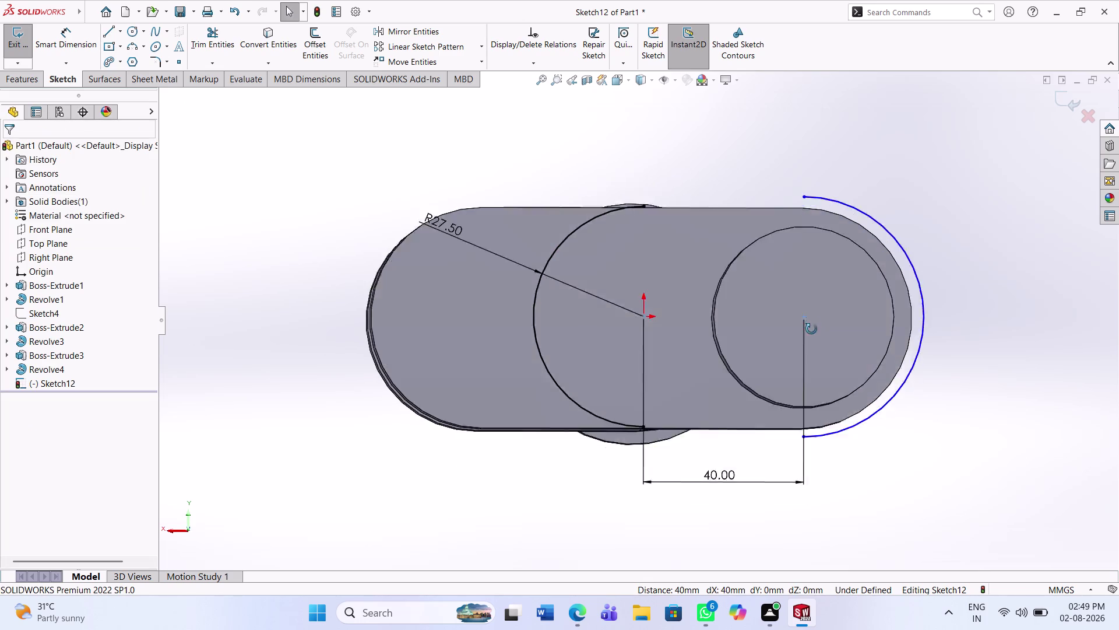
middle_drag(811, 332, 811, 310)
middle_drag(847, 331, 844, 361)
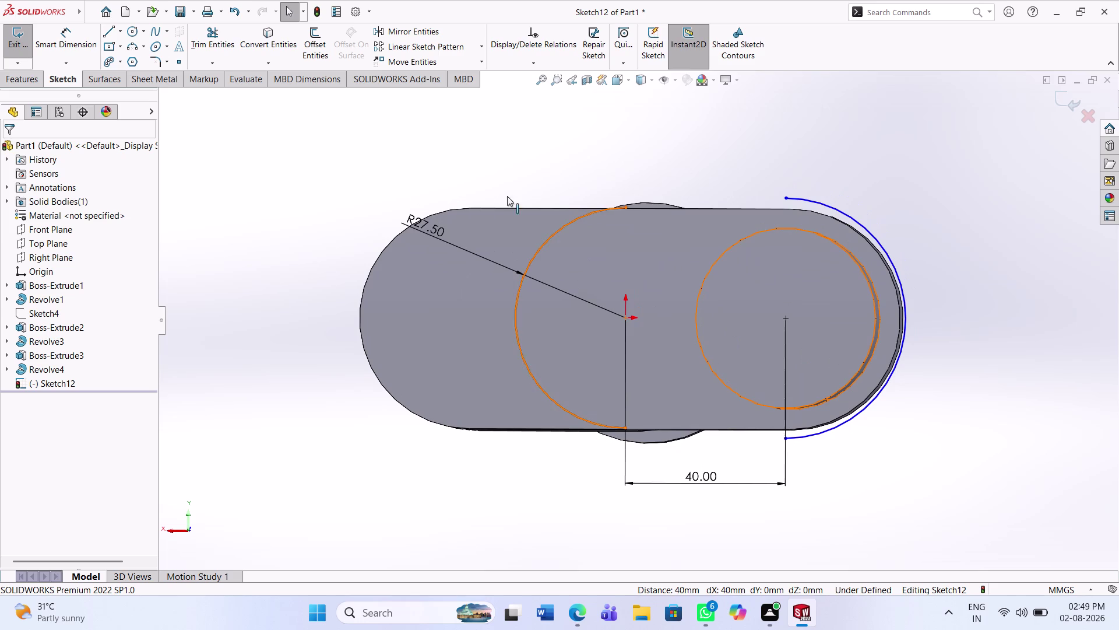
click(55, 40)
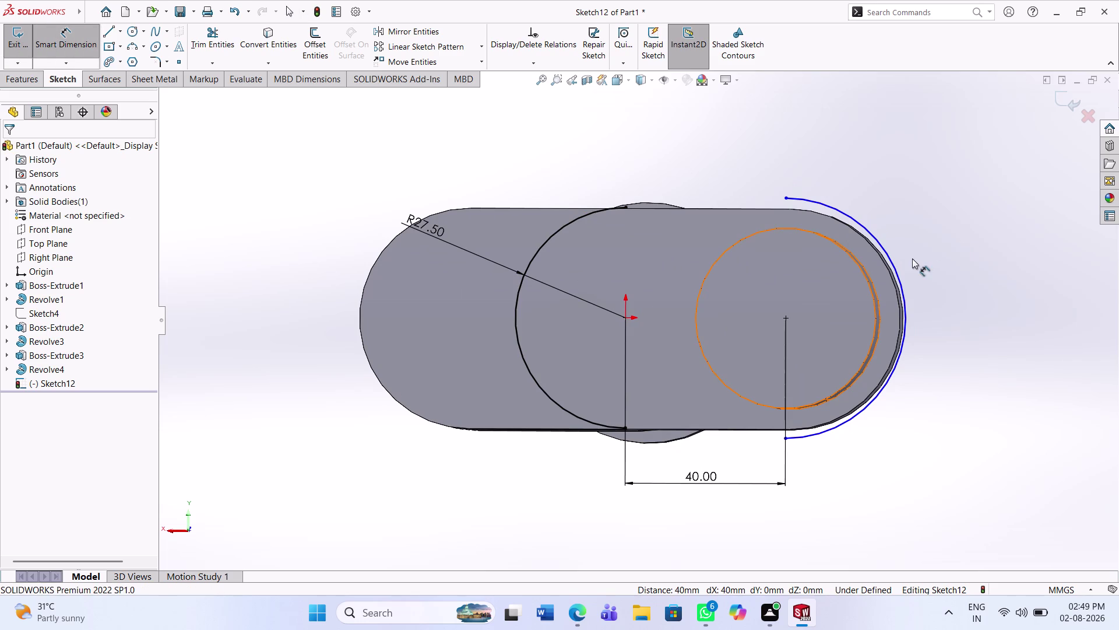
click(900, 276)
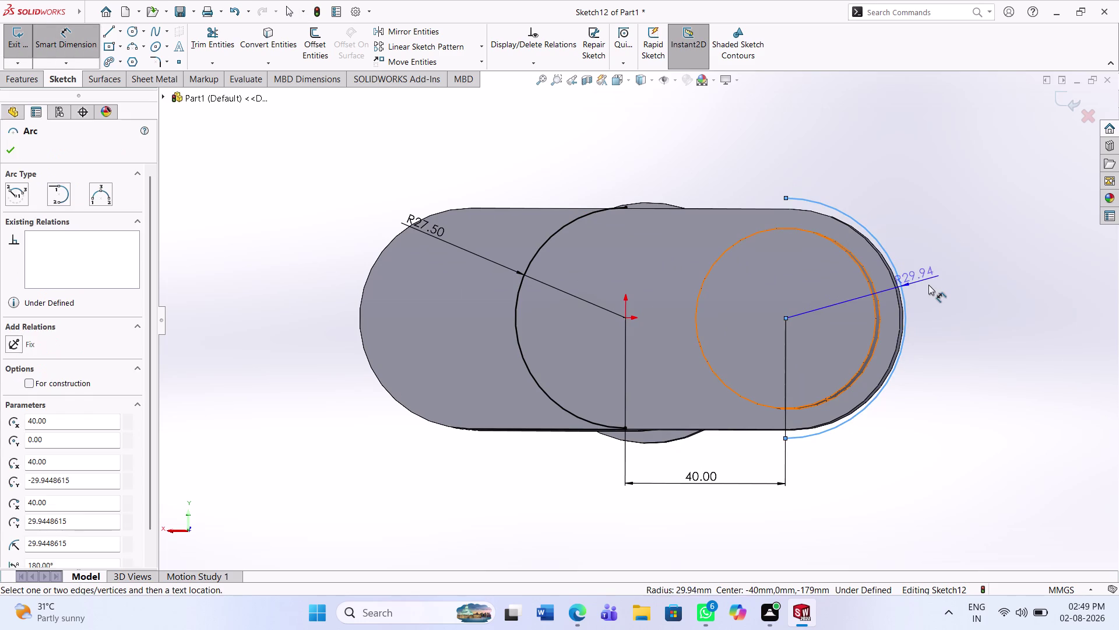
Dimension the right-hand arc as R27.50, fully defining Sketch12.
click(928, 285)
text(27)
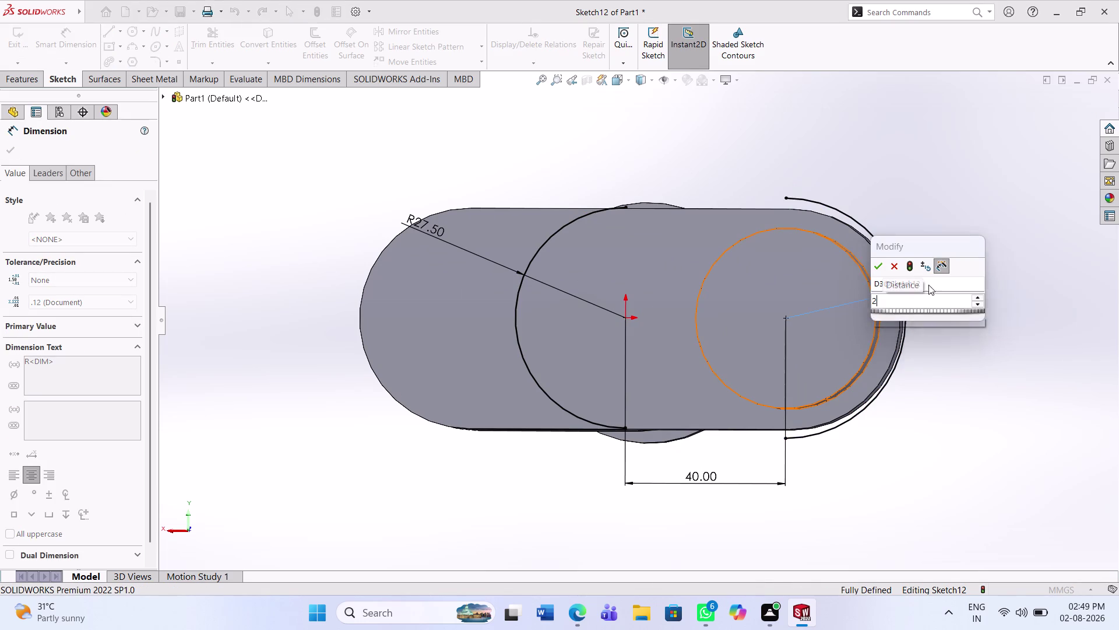
text(.50)
key(Return)
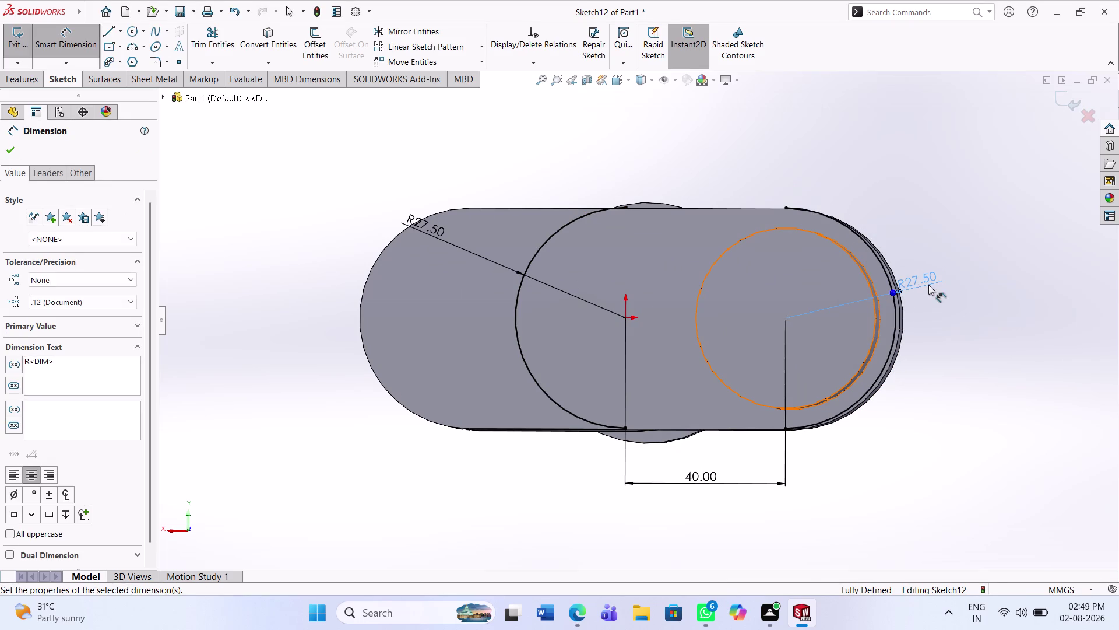
click(974, 308)
click(107, 30)
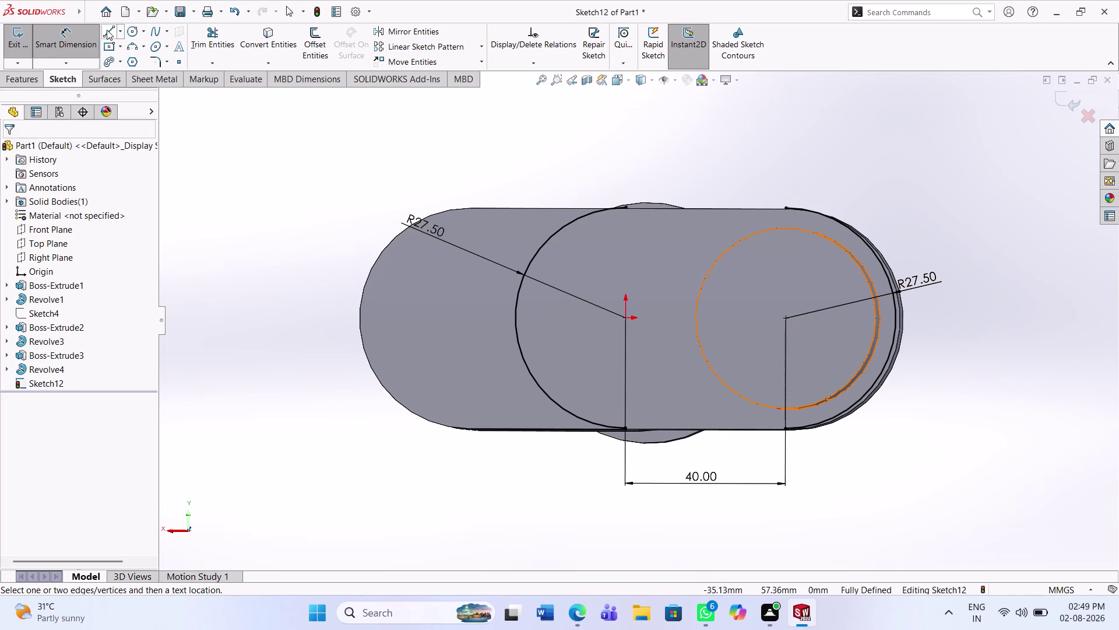
click(629, 205)
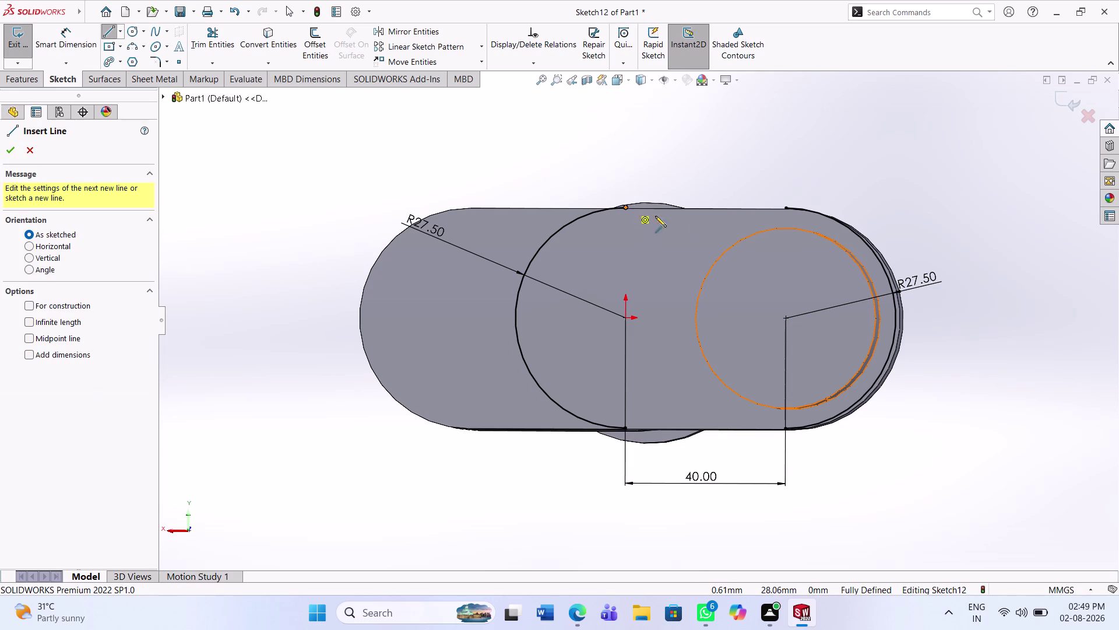
Draw the top line joining the two arcs.
click(785, 207)
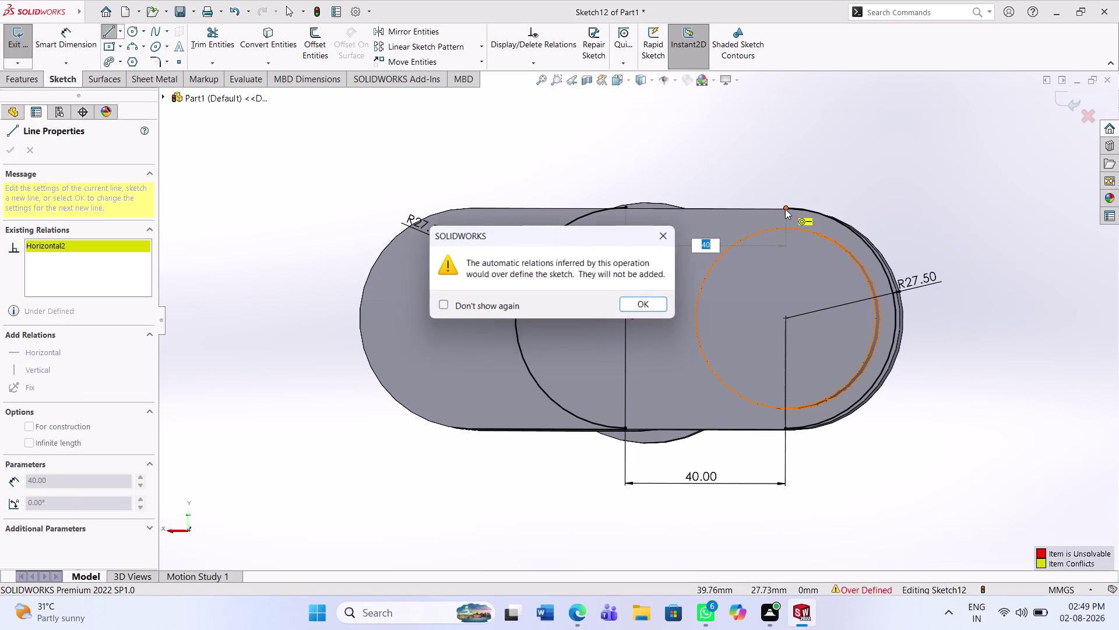
click(664, 307)
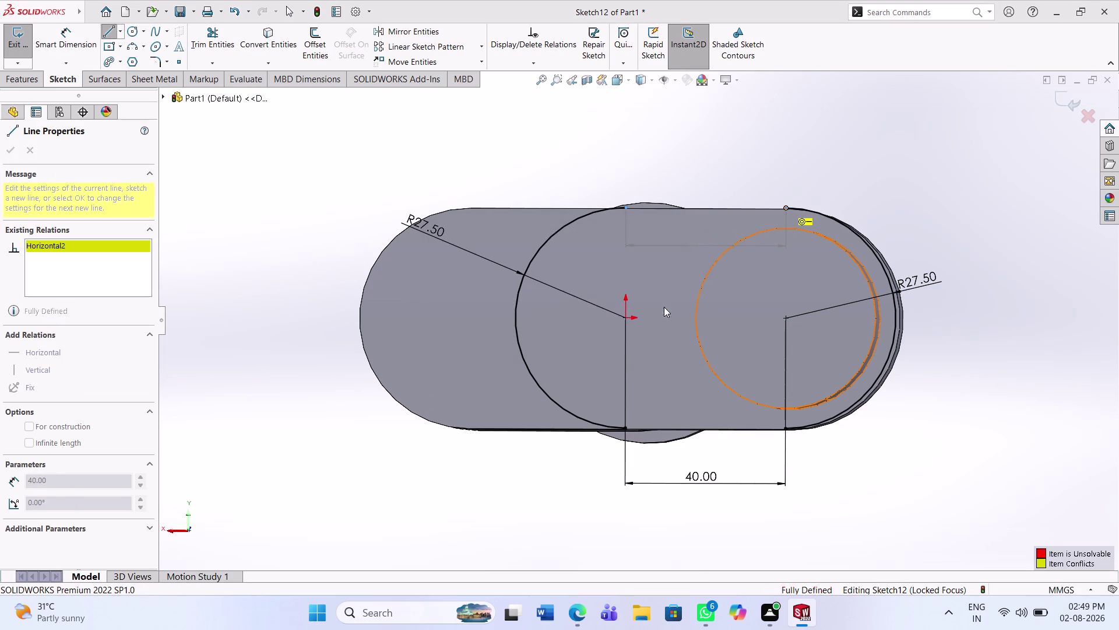
key(Escape)
key(Escape)
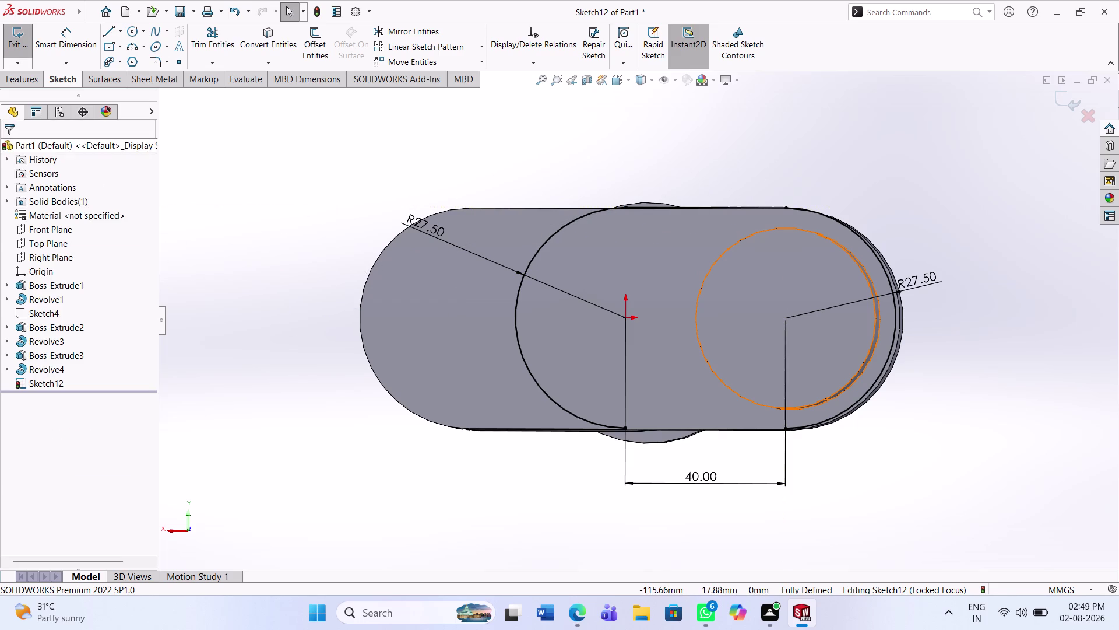
Draw the bottom line between the arcs to close the slot profile.
click(102, 34)
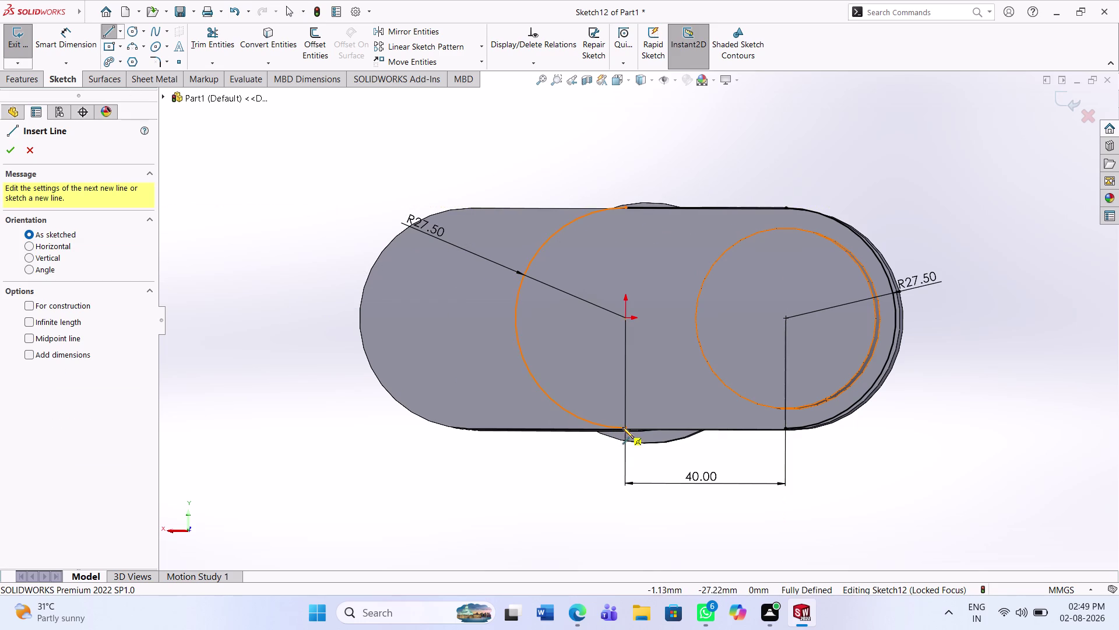
click(628, 429)
click(784, 431)
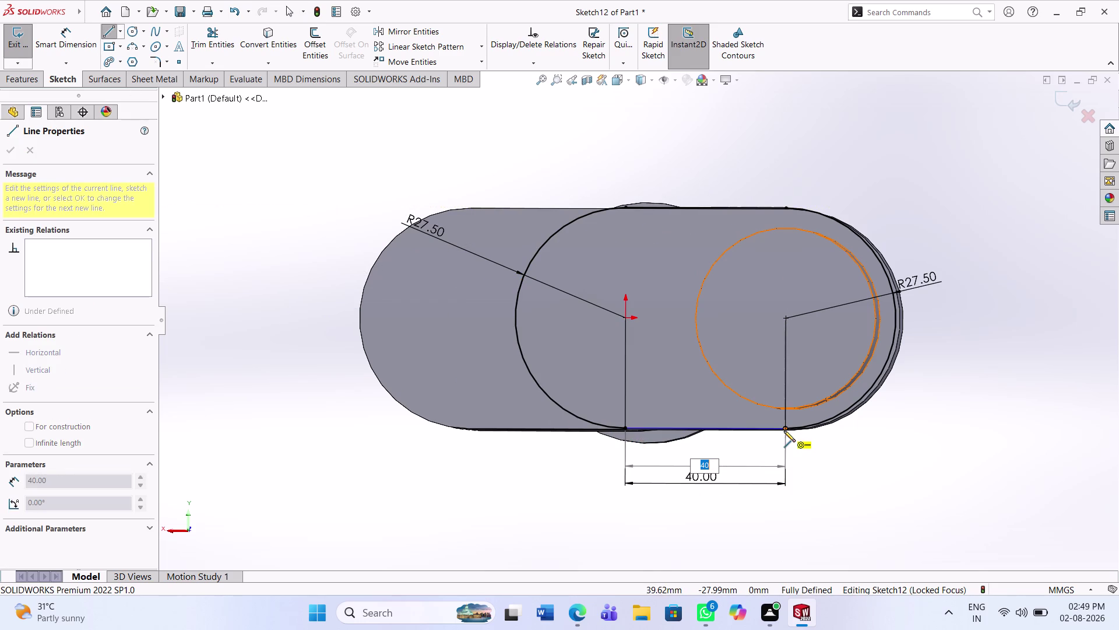
click(638, 309)
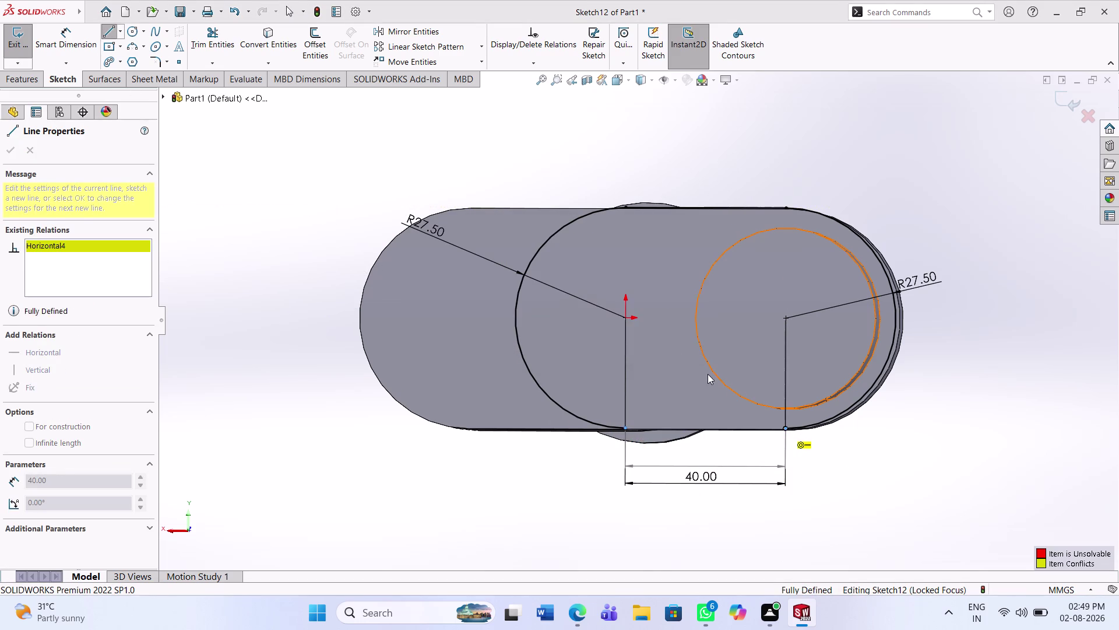
key(Escape)
key(Escape)
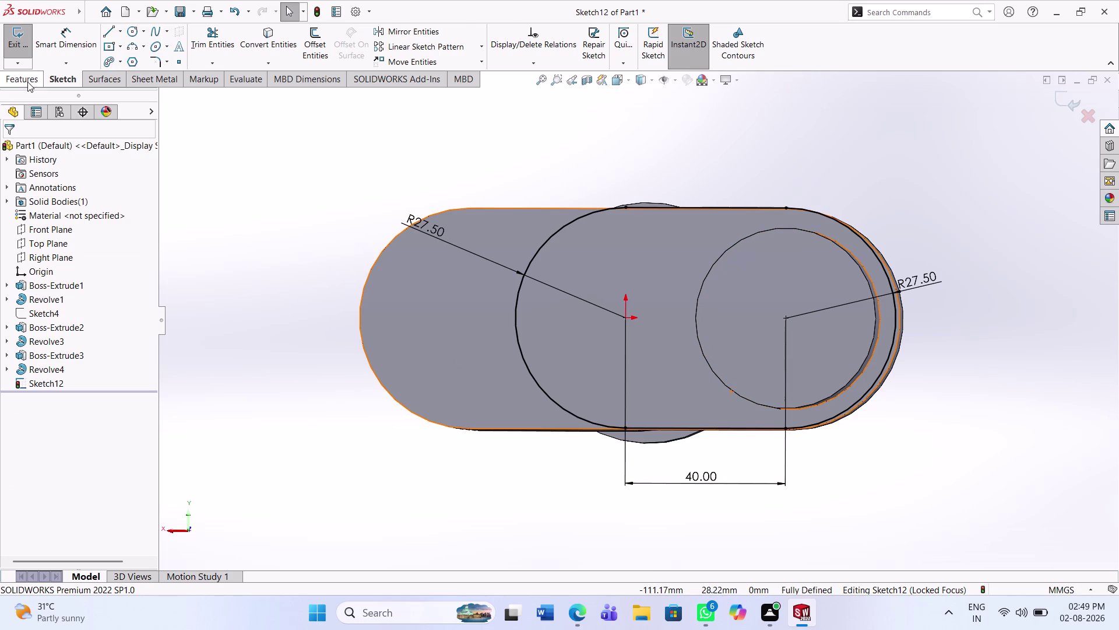
click(28, 82)
Extrude the slot profile 22 mm blind, creating Boss-Extrude4.
click(15, 50)
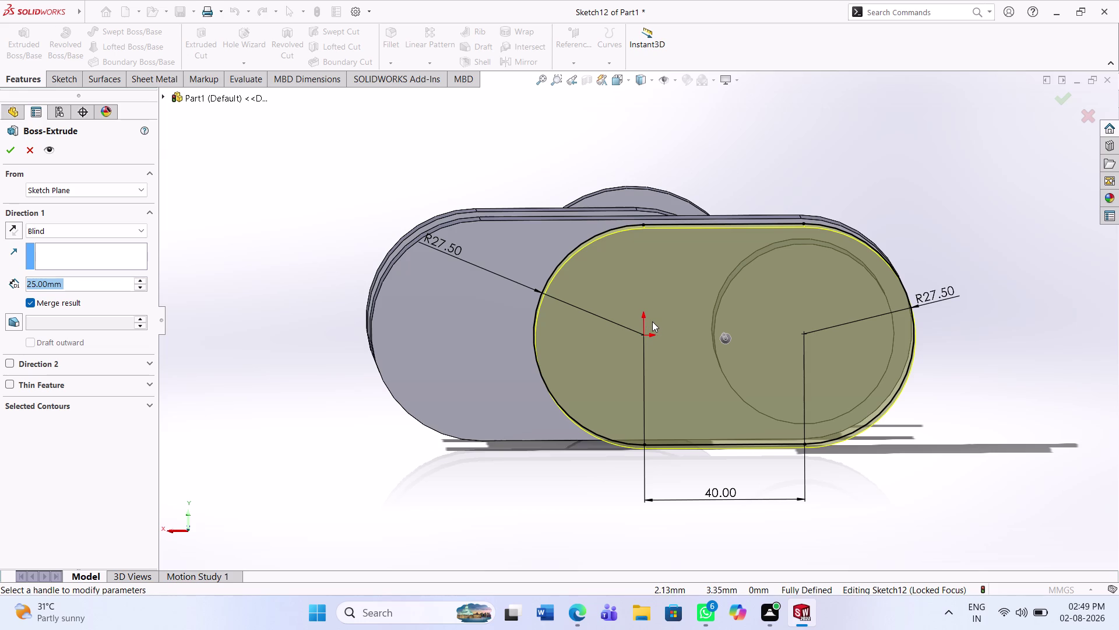
text(22)
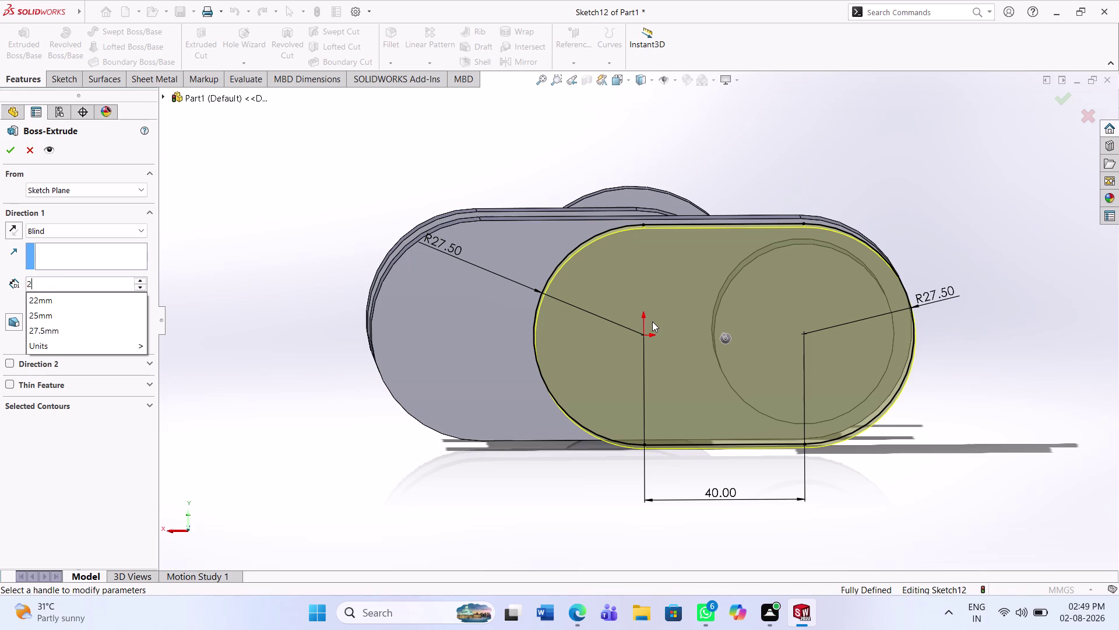
key(Return)
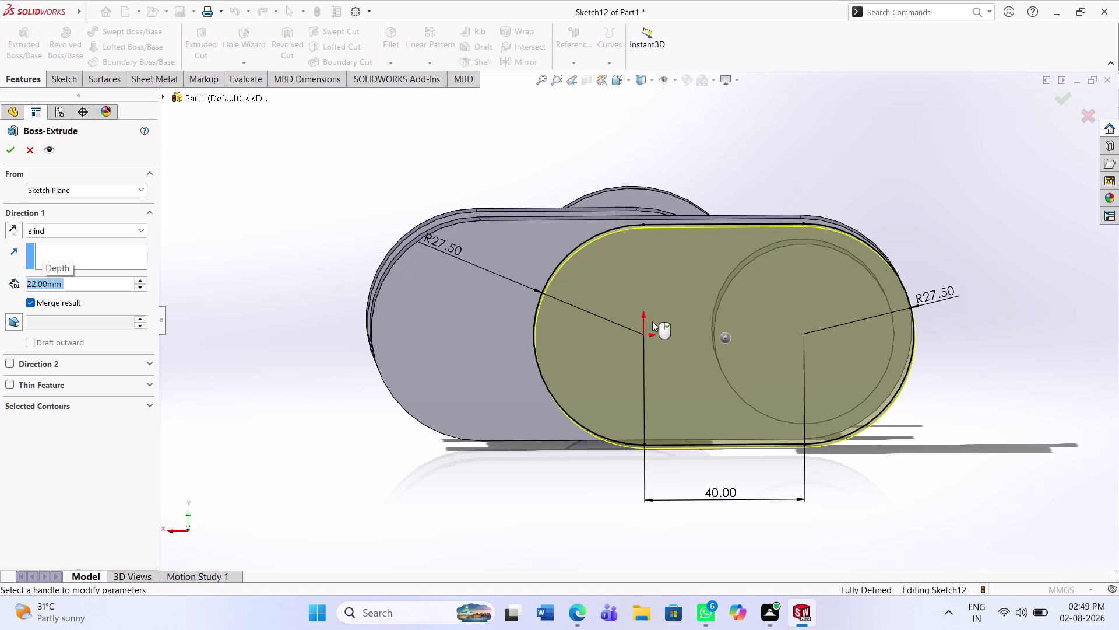
click(8, 150)
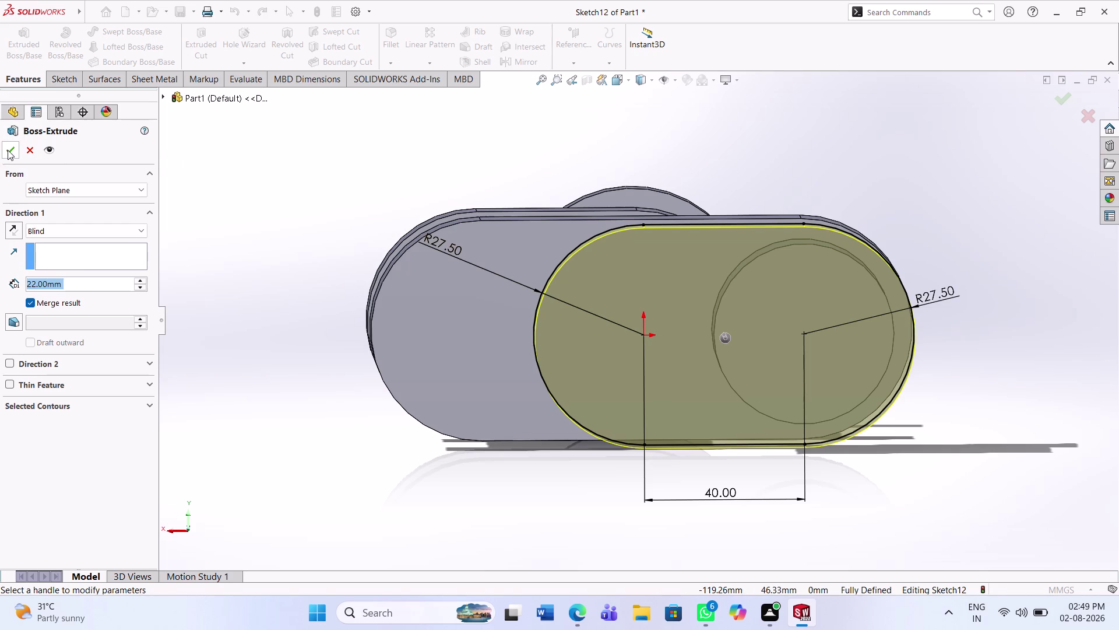
scroll(up, 3)
middle_drag(495, 376, 513, 401)
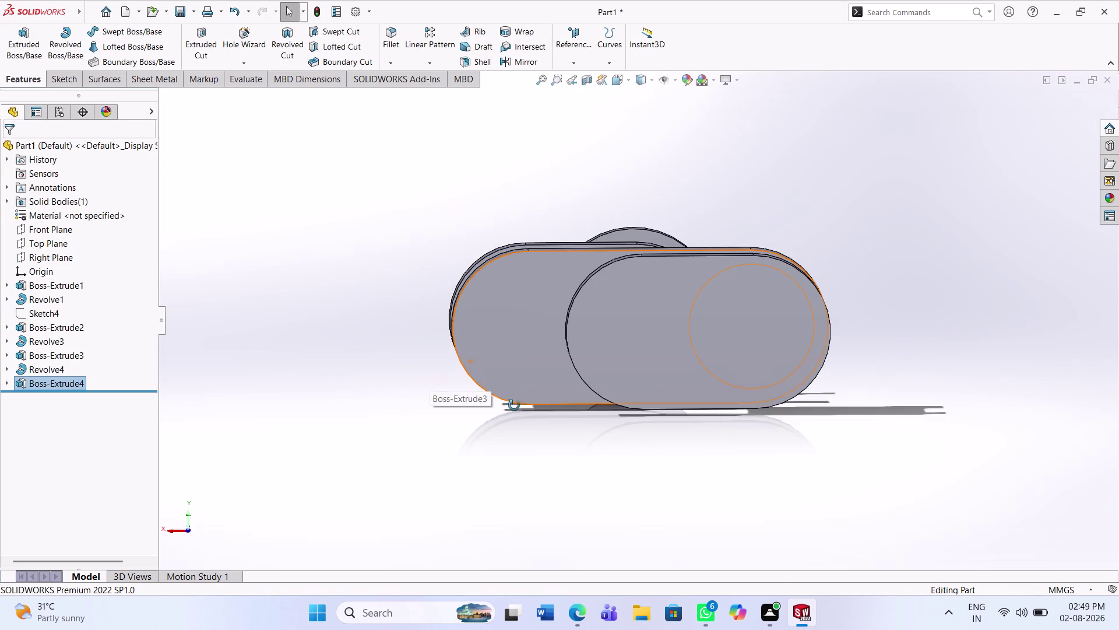
middle_drag(512, 401, 515, 460)
scroll(up, 3)
middle_drag(659, 452, 632, 446)
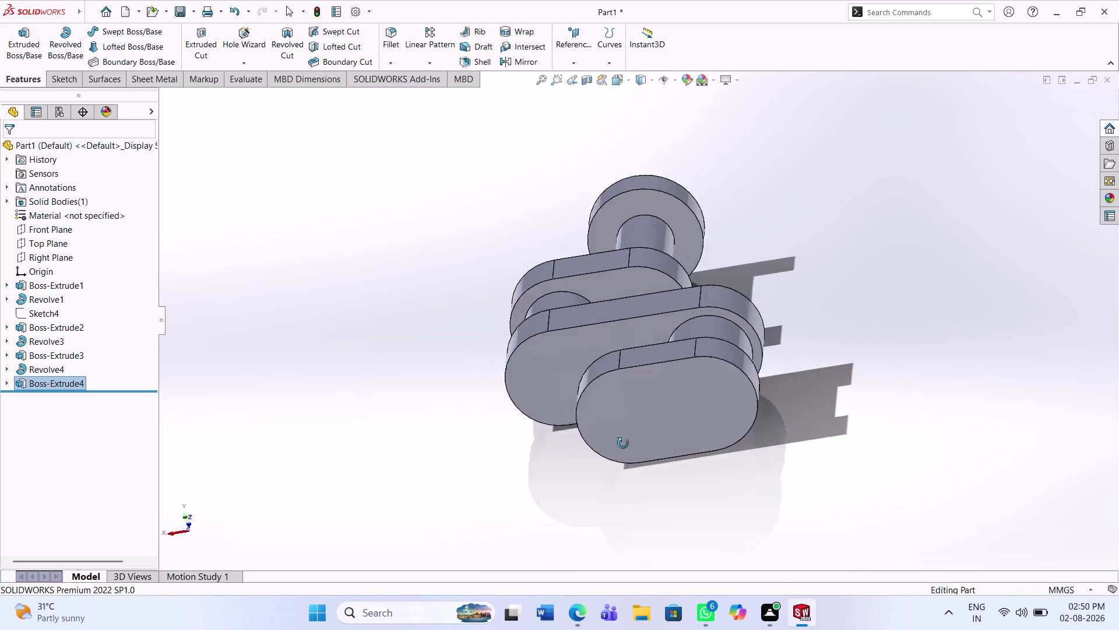
middle_drag(632, 446, 484, 317)
scroll(down, 3)
scroll(down, 3)
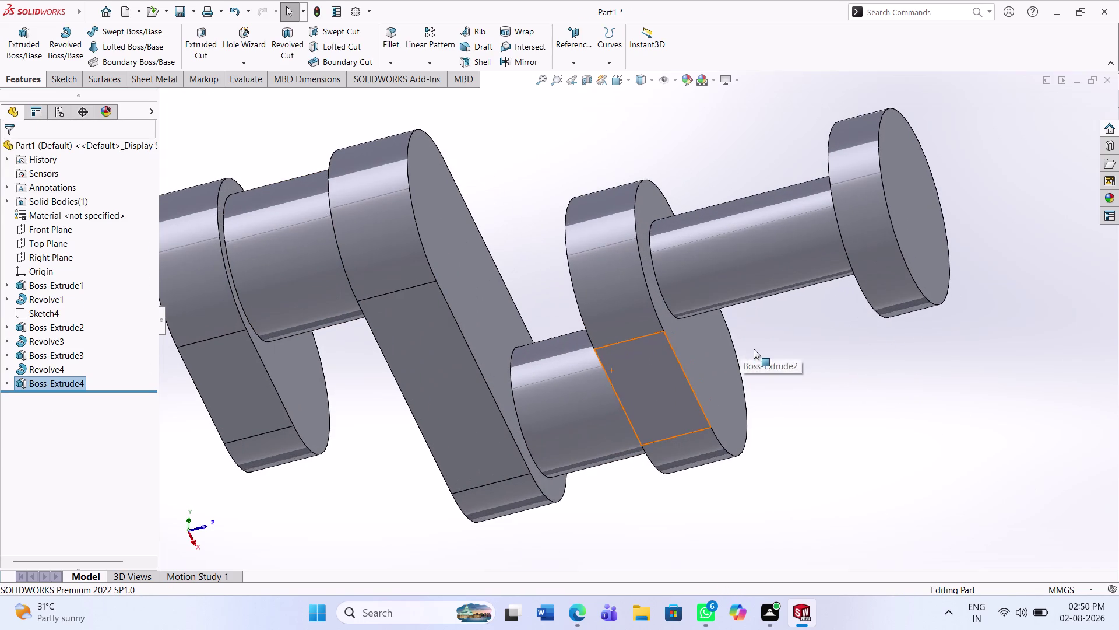
middle_drag(768, 353, 771, 297)
scroll(up, 3)
middle_drag(815, 323, 770, 310)
scroll(down, 3)
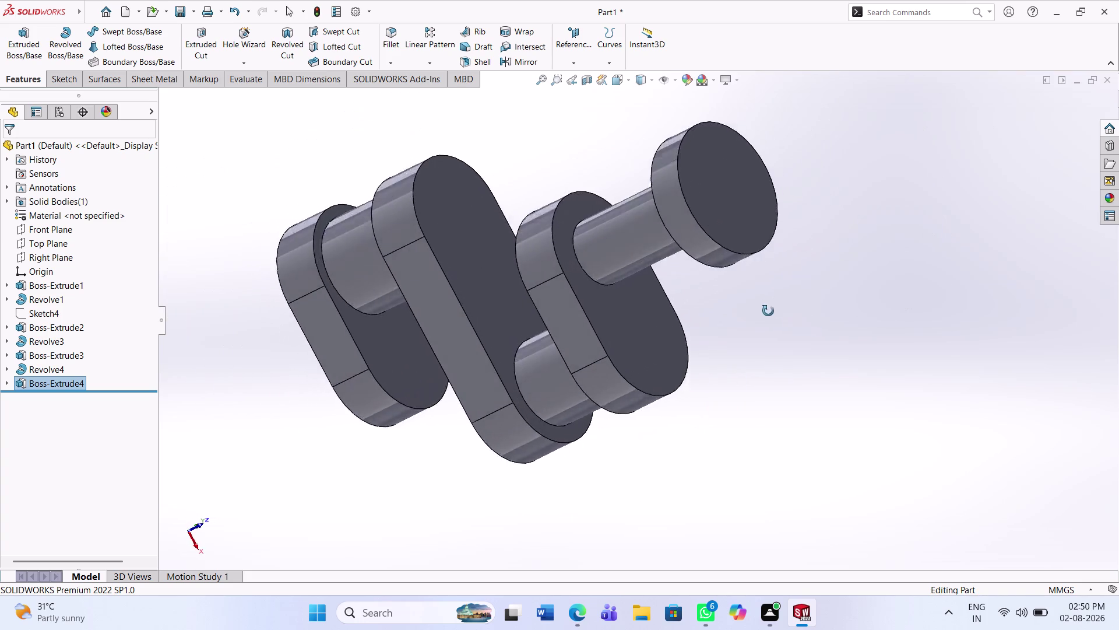
middle_drag(771, 311, 804, 295)
middle_drag(555, 385, 594, 374)
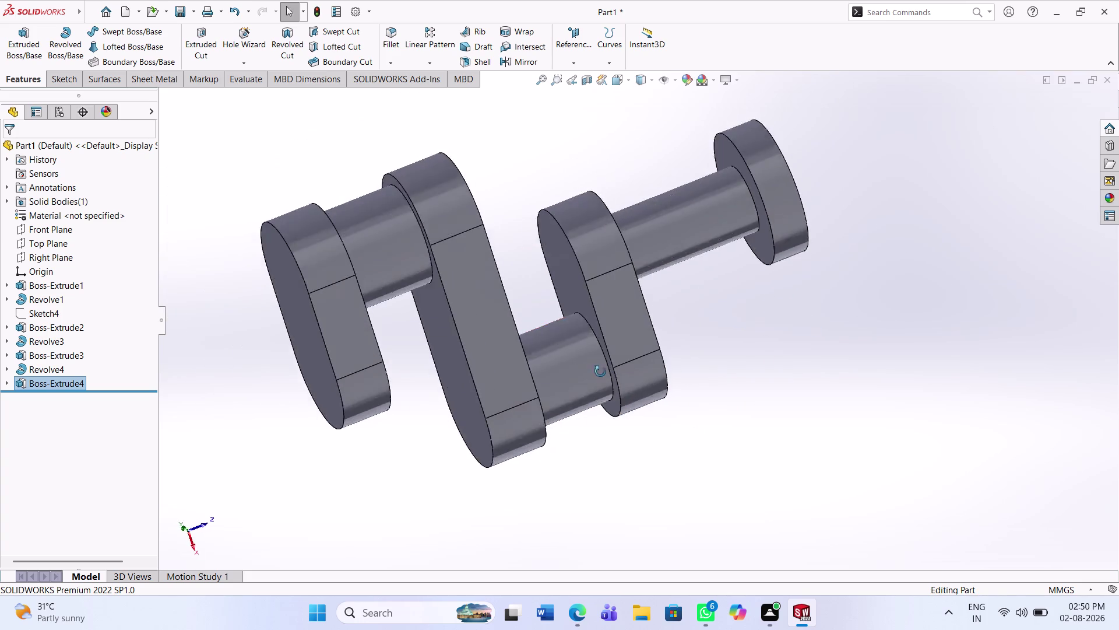
middle_drag(595, 374, 700, 331)
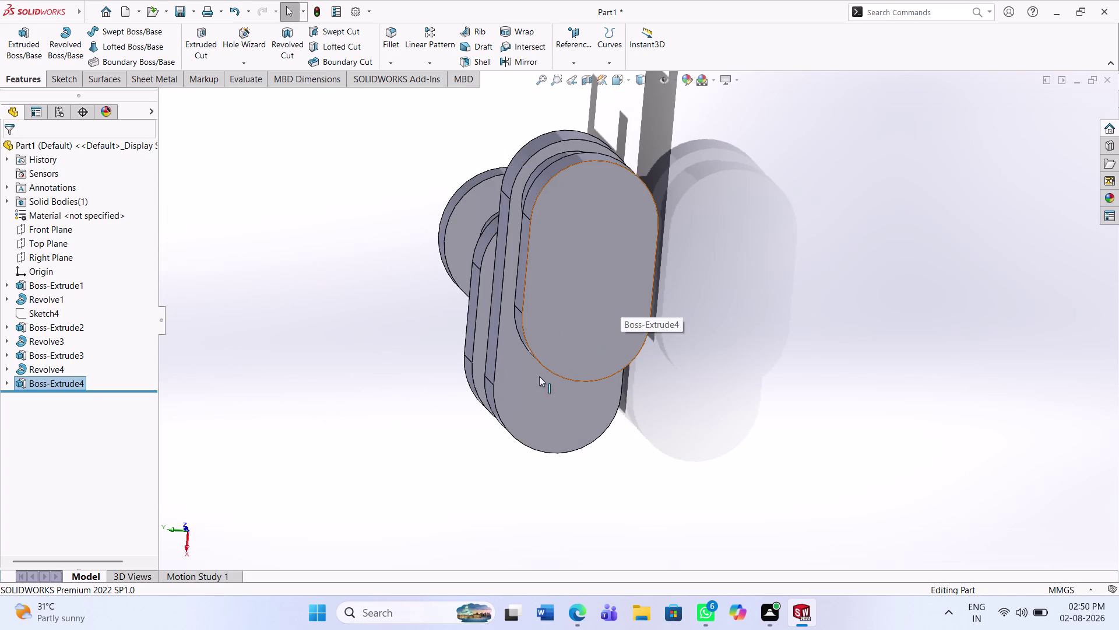
click(52, 241)
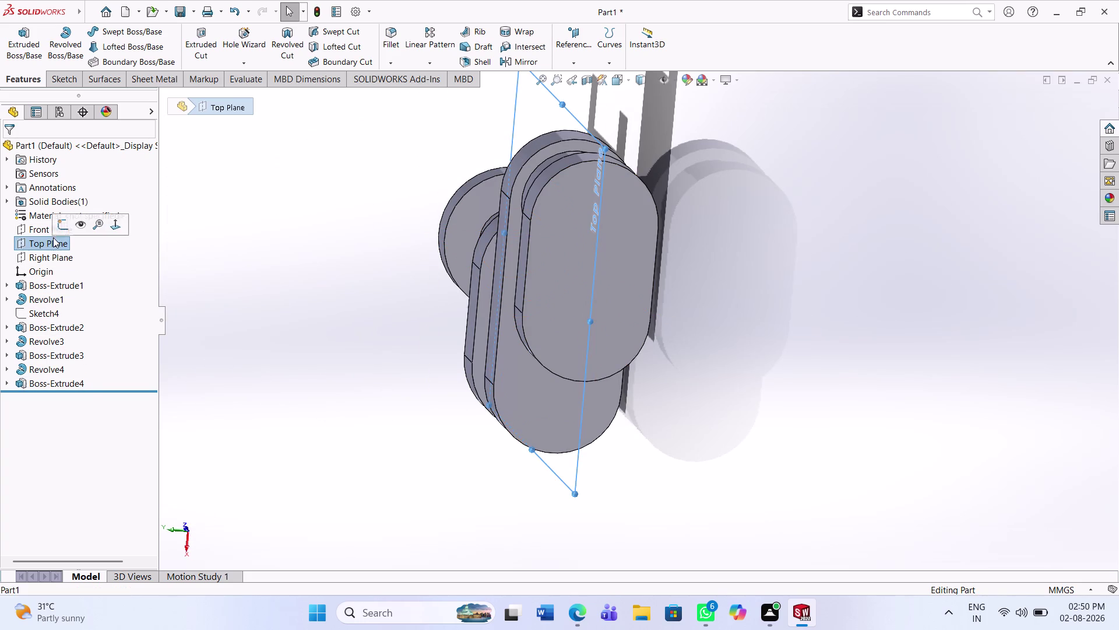
Open Sketch13 on the Top Plane and zoom in on the upper web.
click(58, 227)
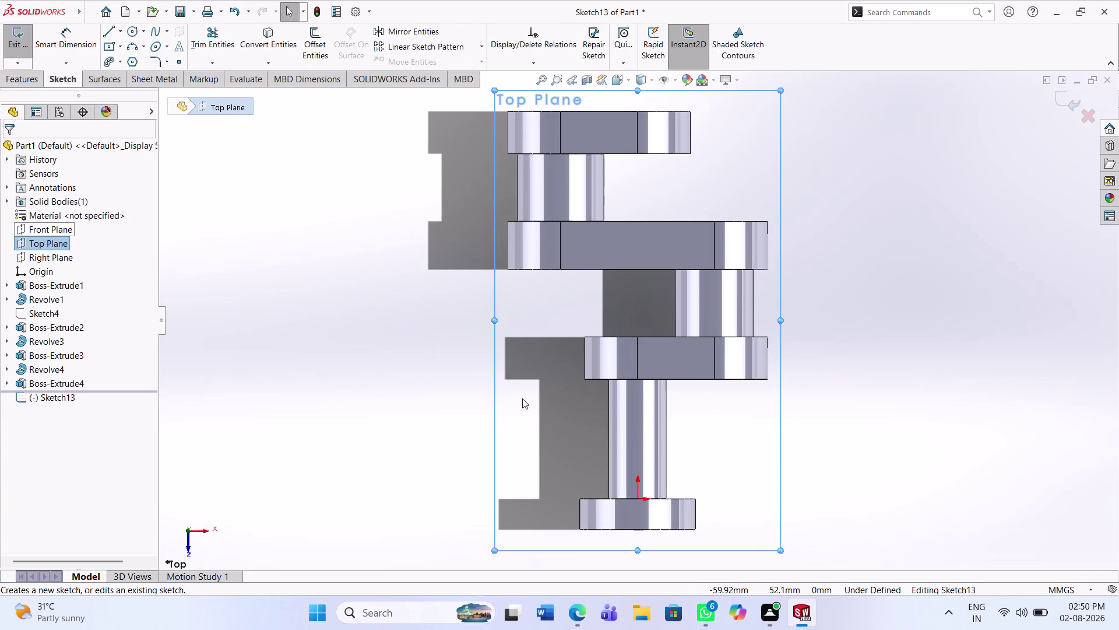
scroll(up, 3)
click(778, 247)
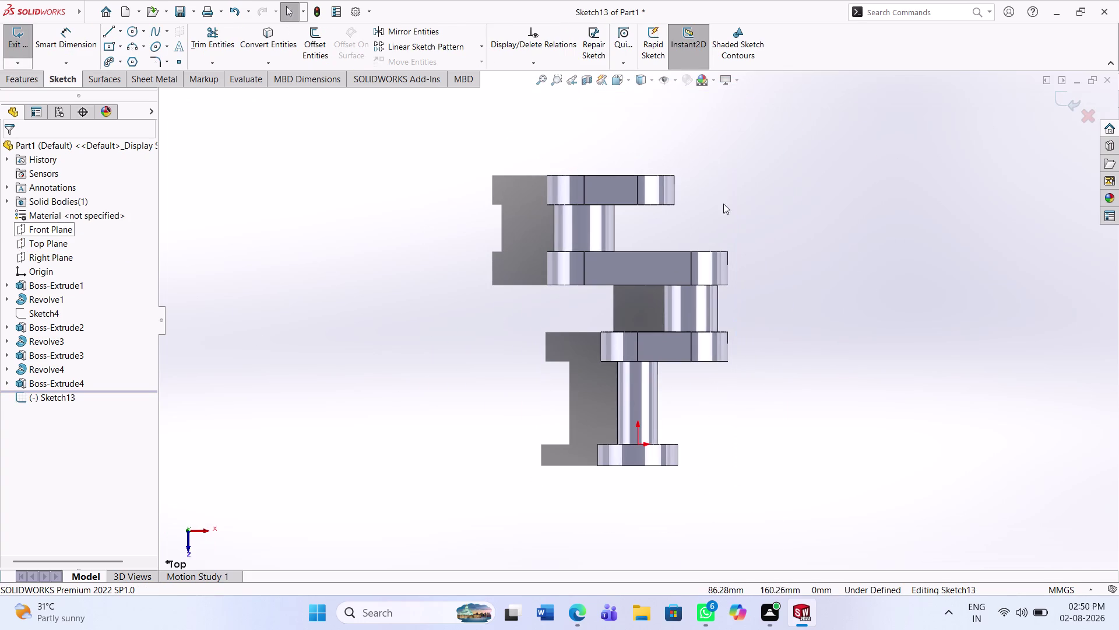
scroll(down, 3)
scroll(down, 3)
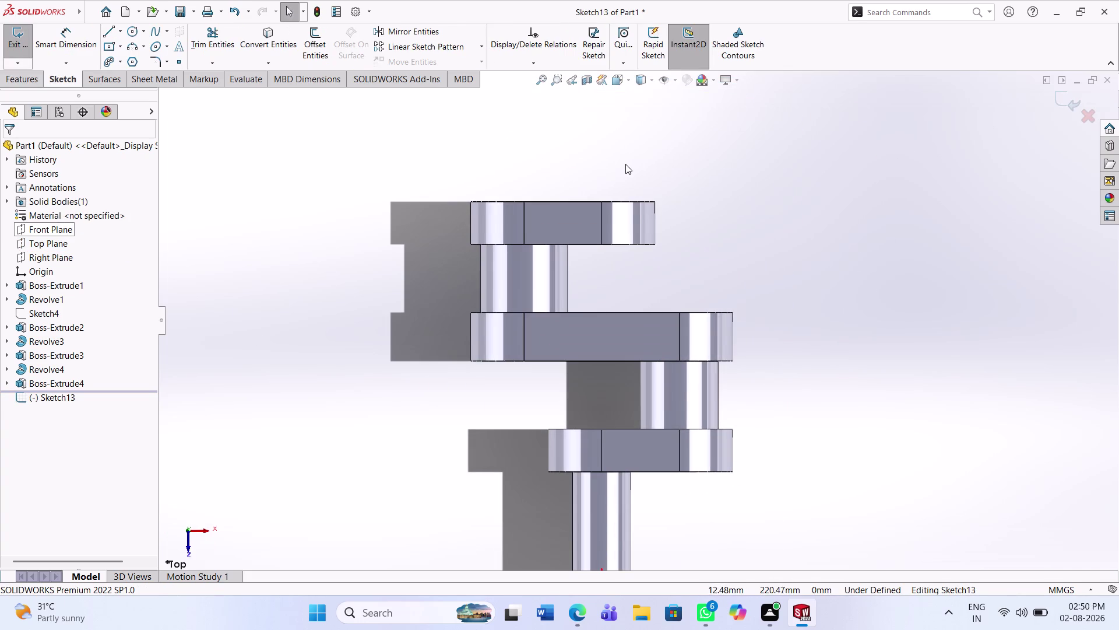
scroll(down, 3)
scroll(down, 3)
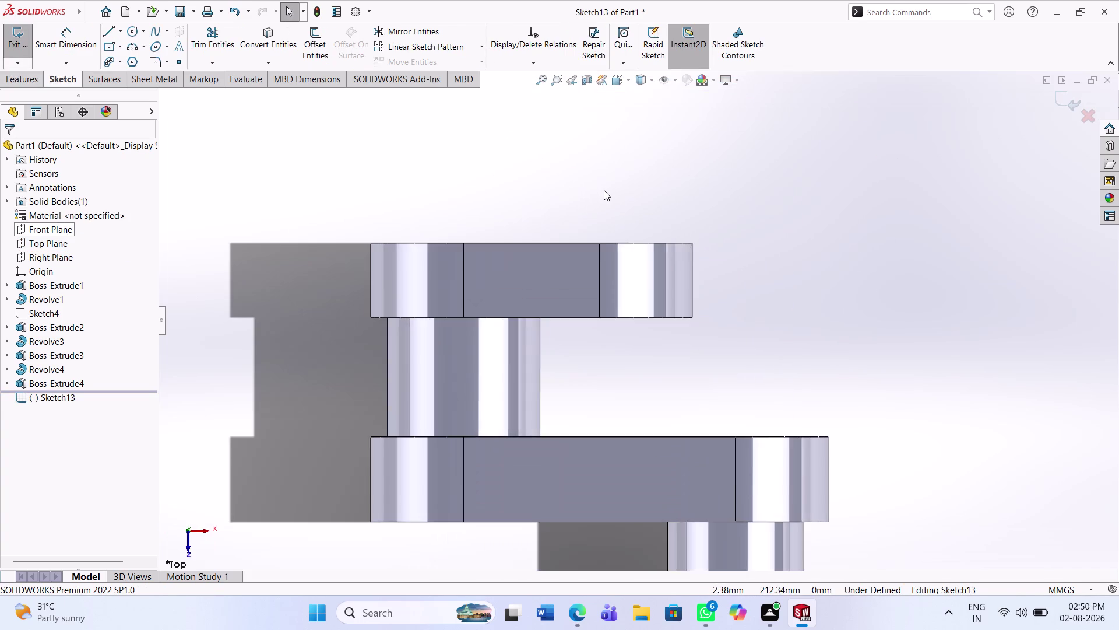
scroll(down, 3)
click(123, 31)
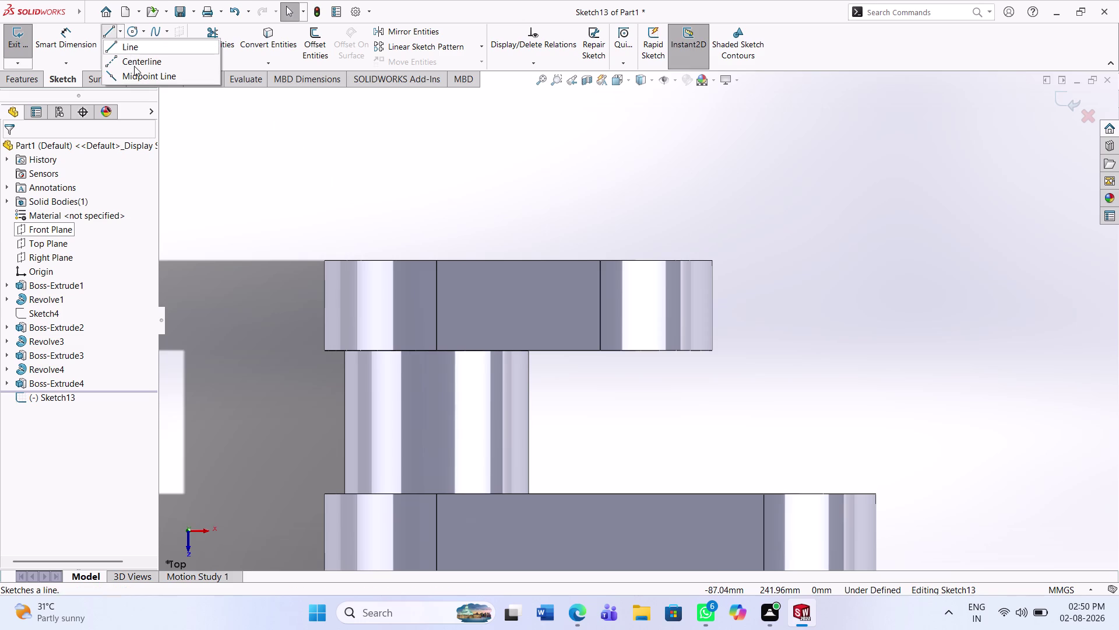
Draw a vertical centreline rising from the web's top edge.
click(134, 64)
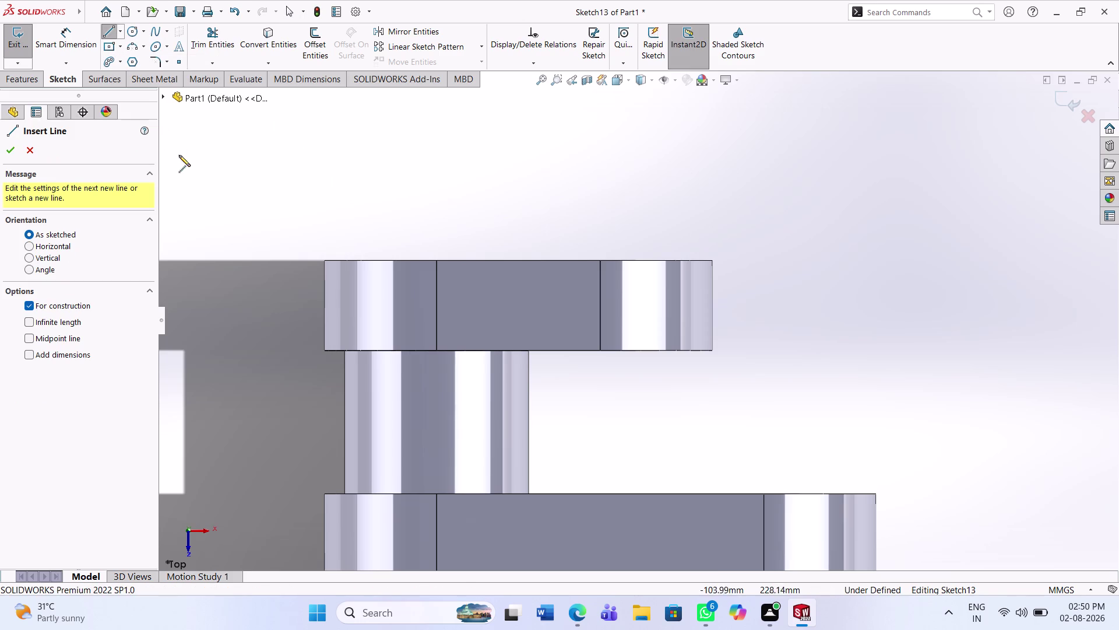
click(600, 262)
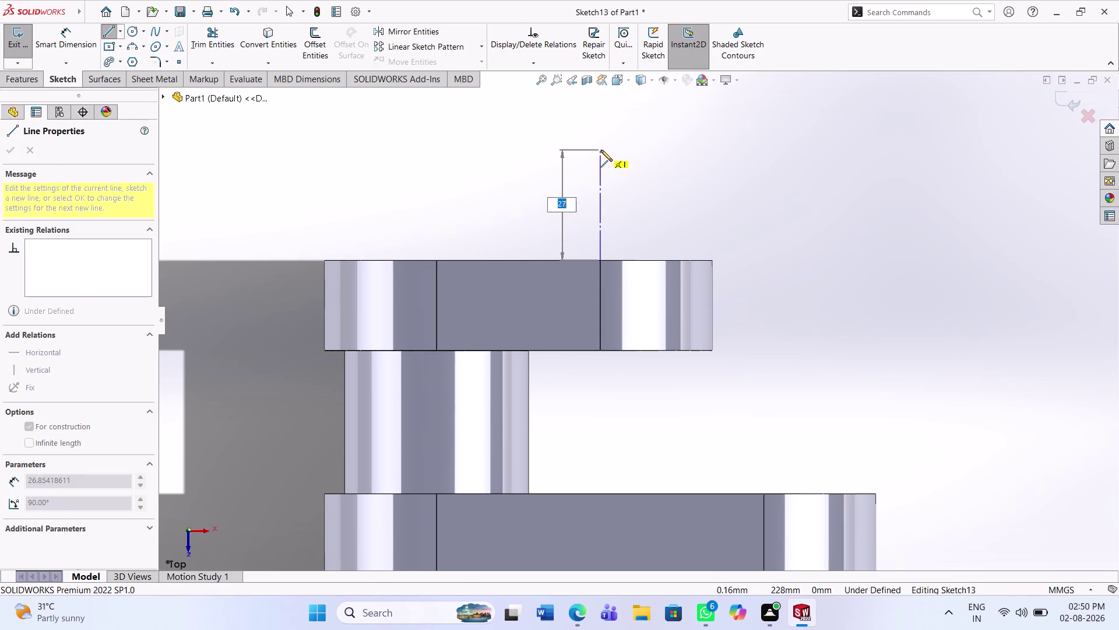
click(601, 149)
key(Escape)
key(Escape)
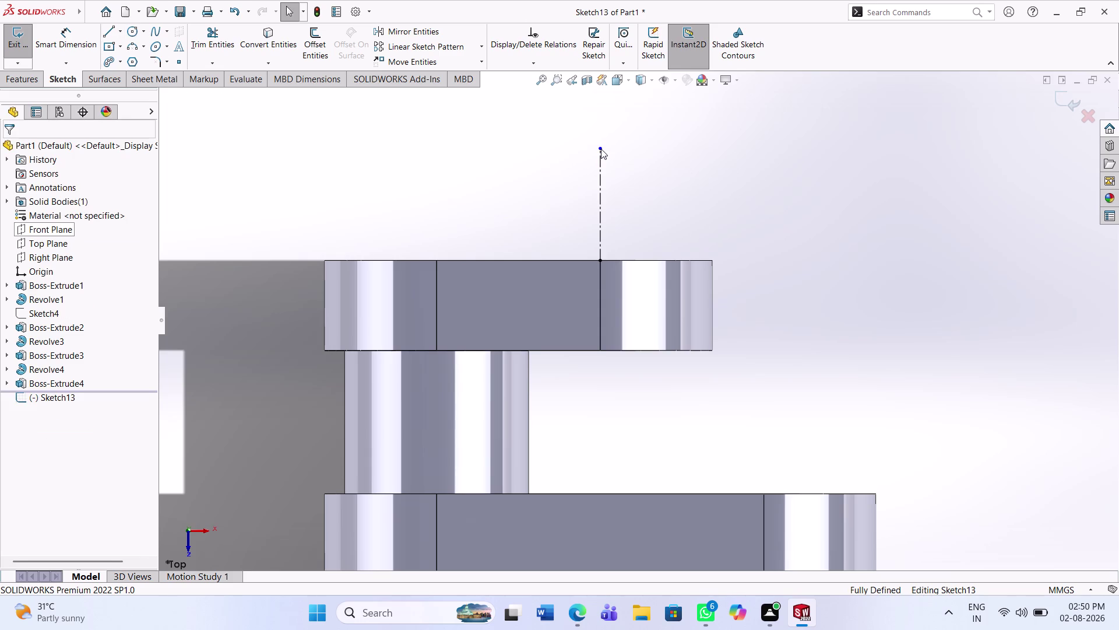
Draw a closed rectangular outline beside the centreline, ending on the web's top edge.
click(111, 30)
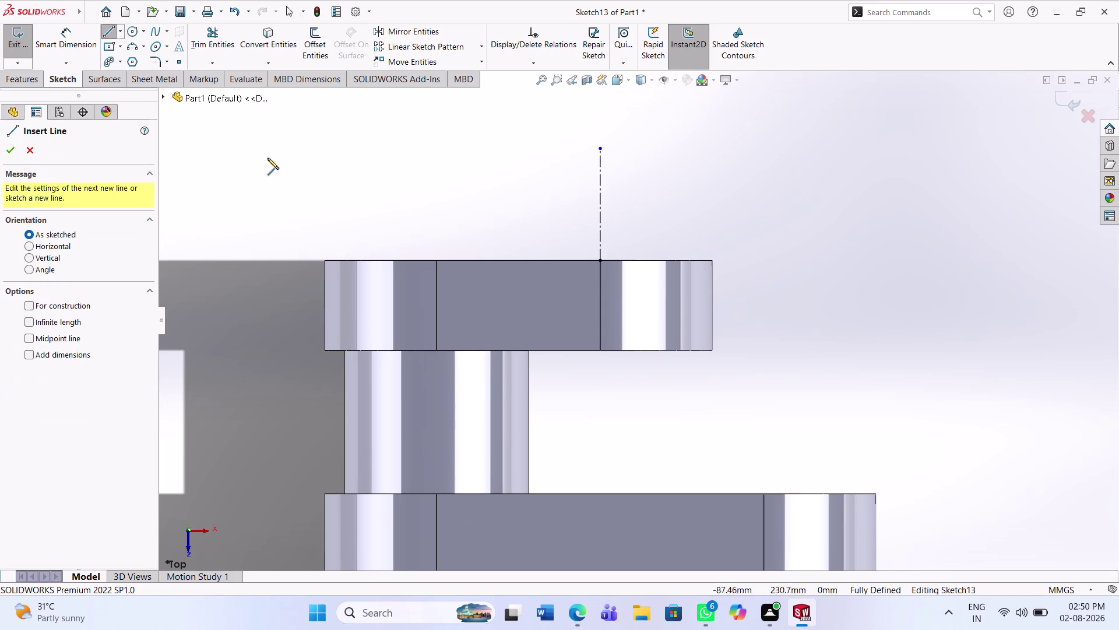
click(600, 150)
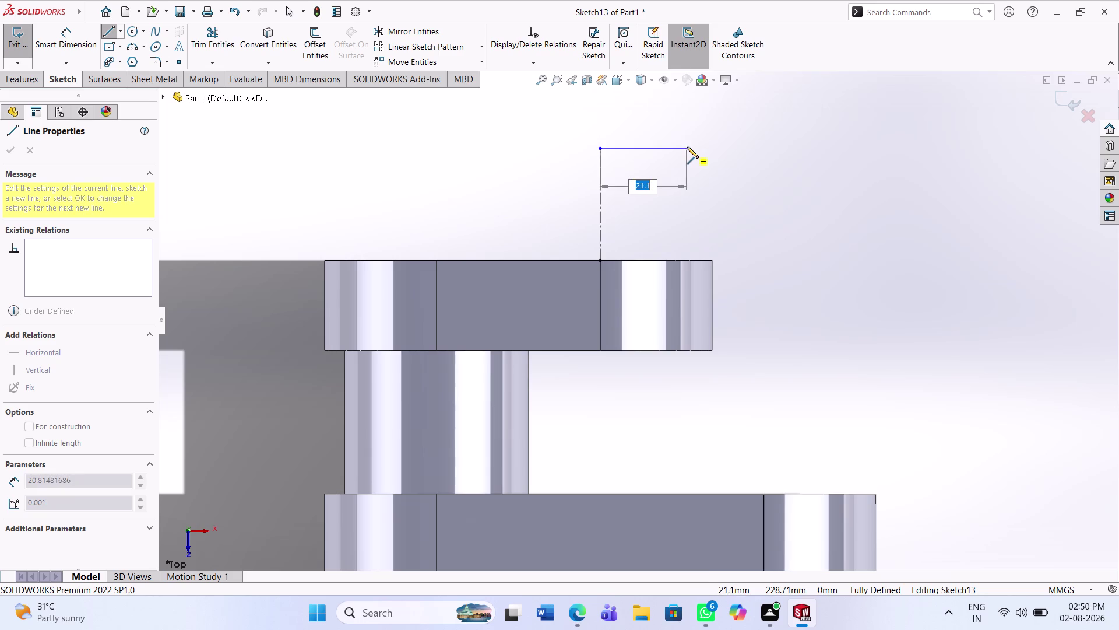
click(692, 147)
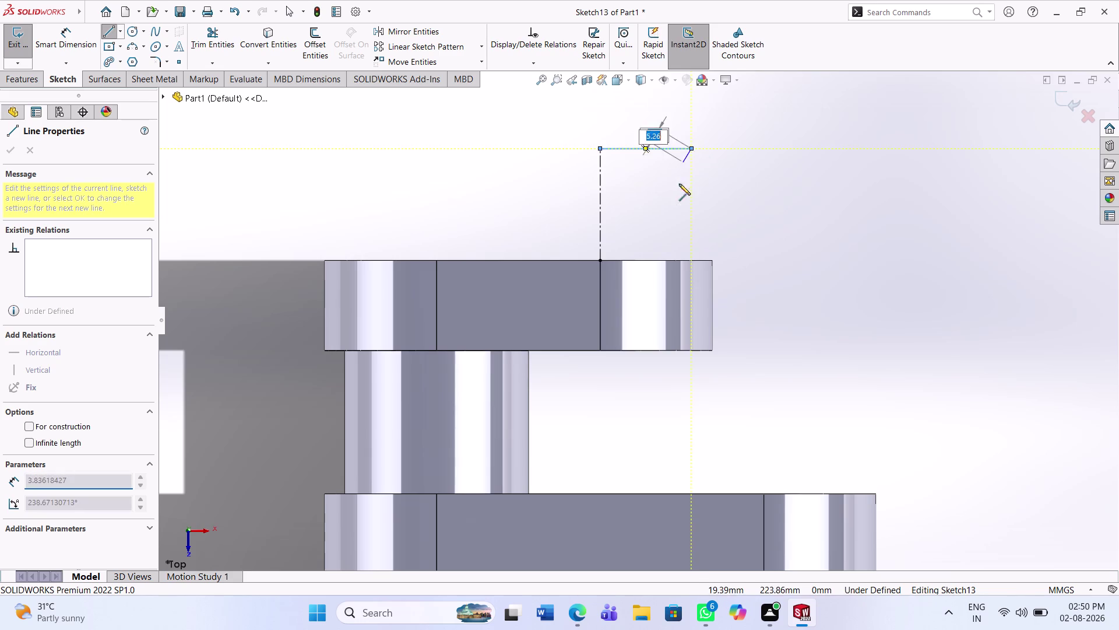
click(693, 259)
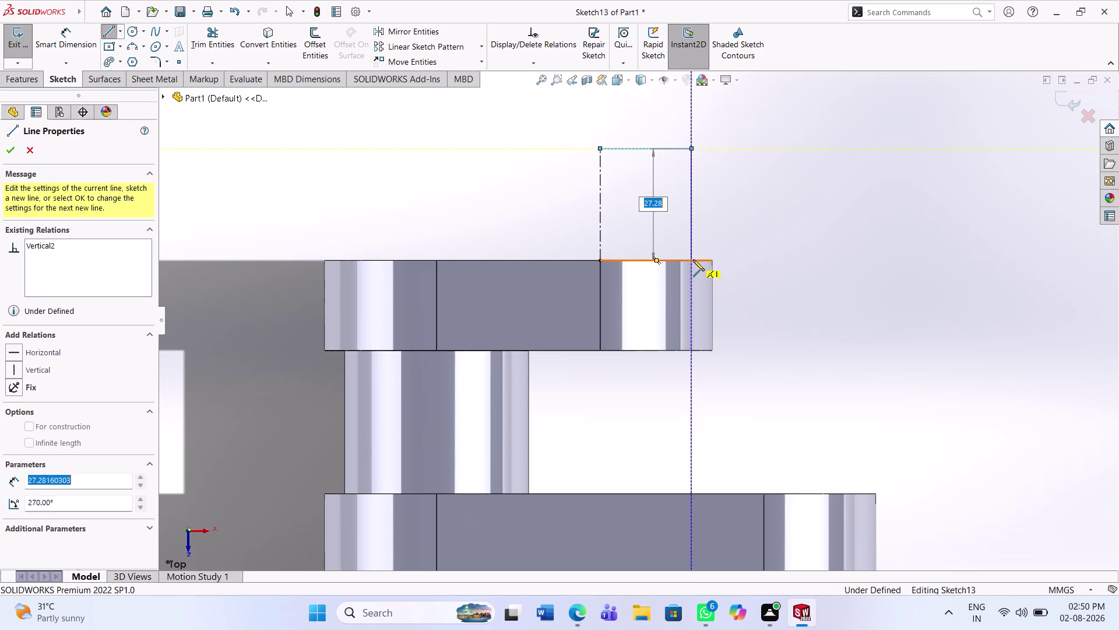
click(598, 262)
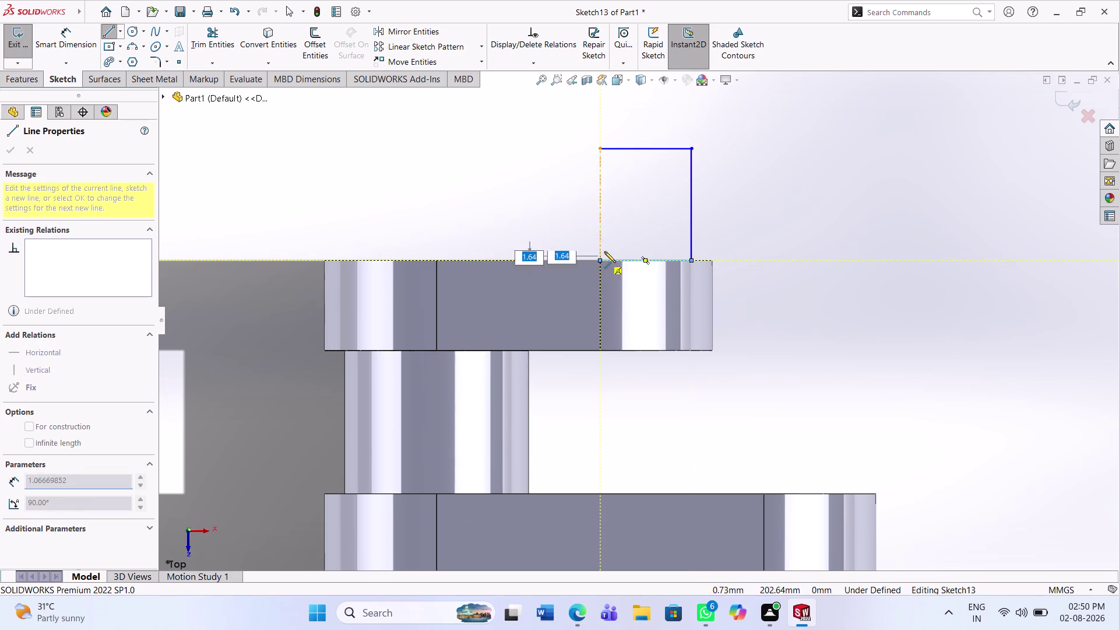
key(Escape)
key(Escape)
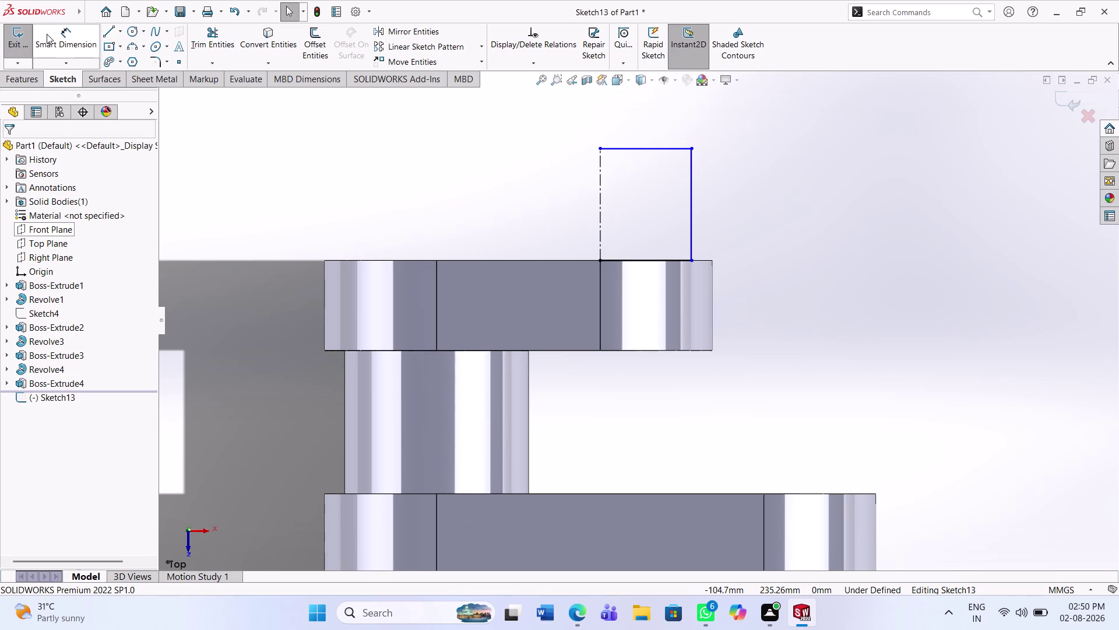
Add a width dimension to the profile's top edge.
click(48, 34)
click(670, 148)
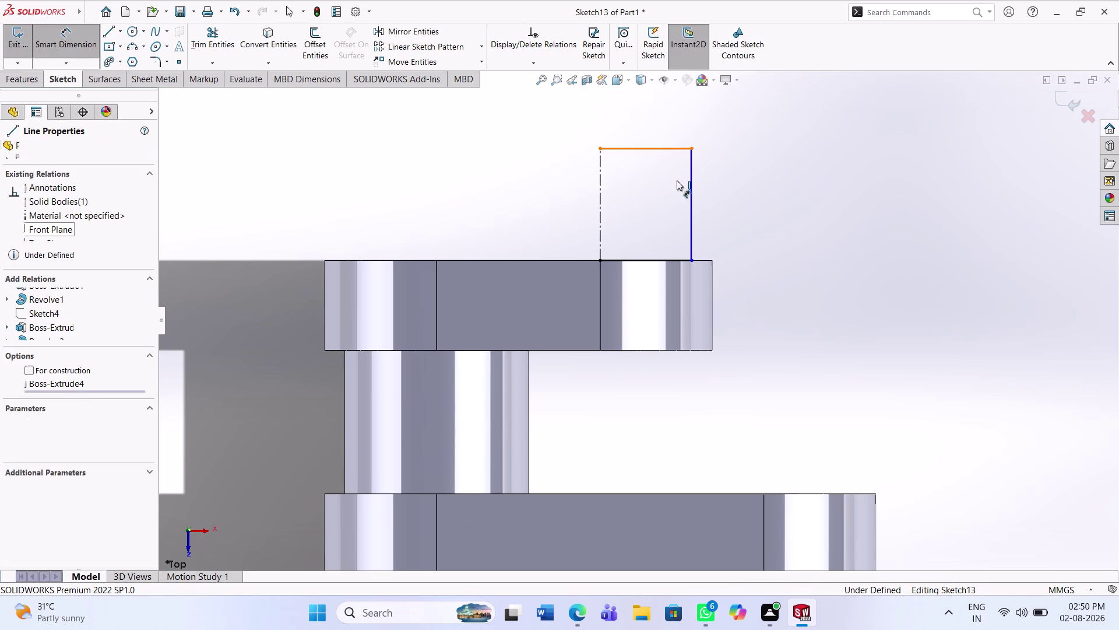
click(677, 180)
Dimension the rectangle's top edge to 25 mm and its right side to 45 mm.
text(25)
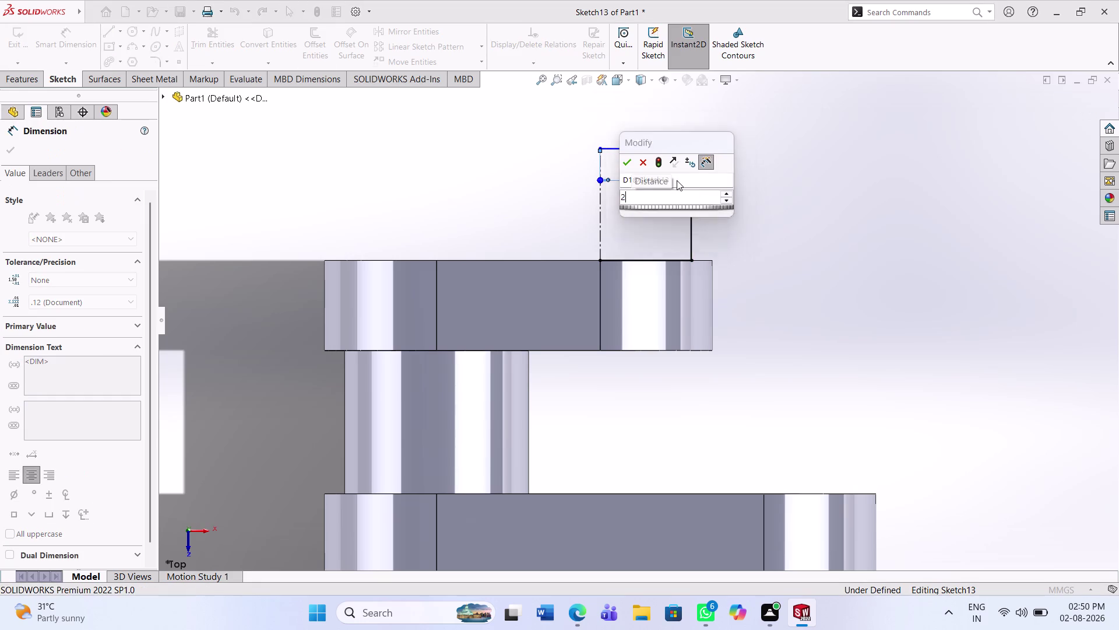
key(Return)
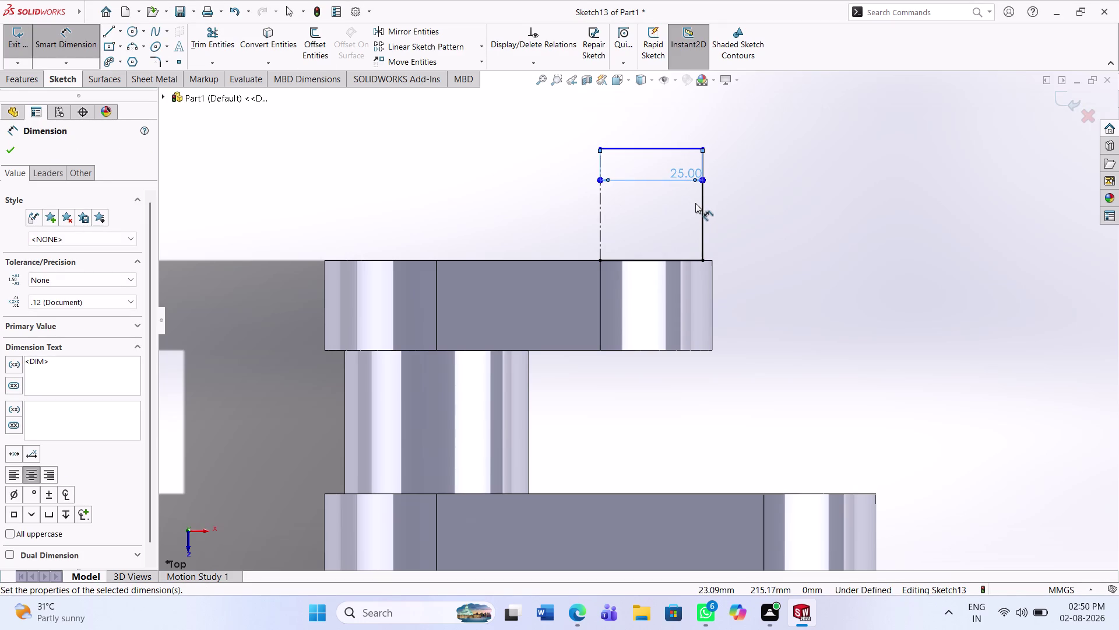
click(701, 207)
click(741, 226)
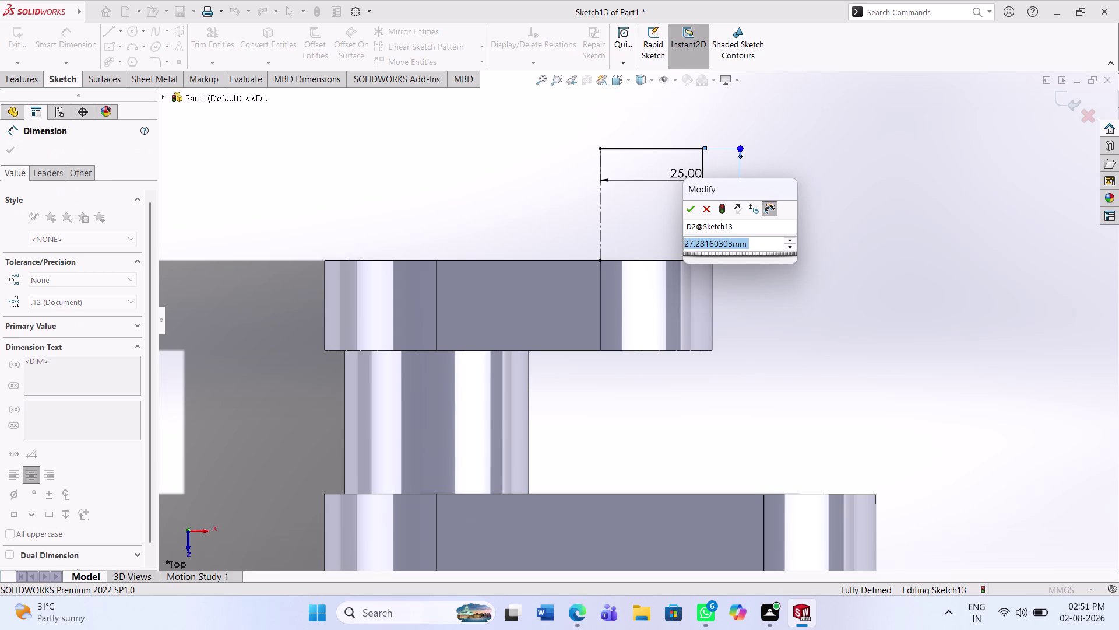
text(45)
key(Return)
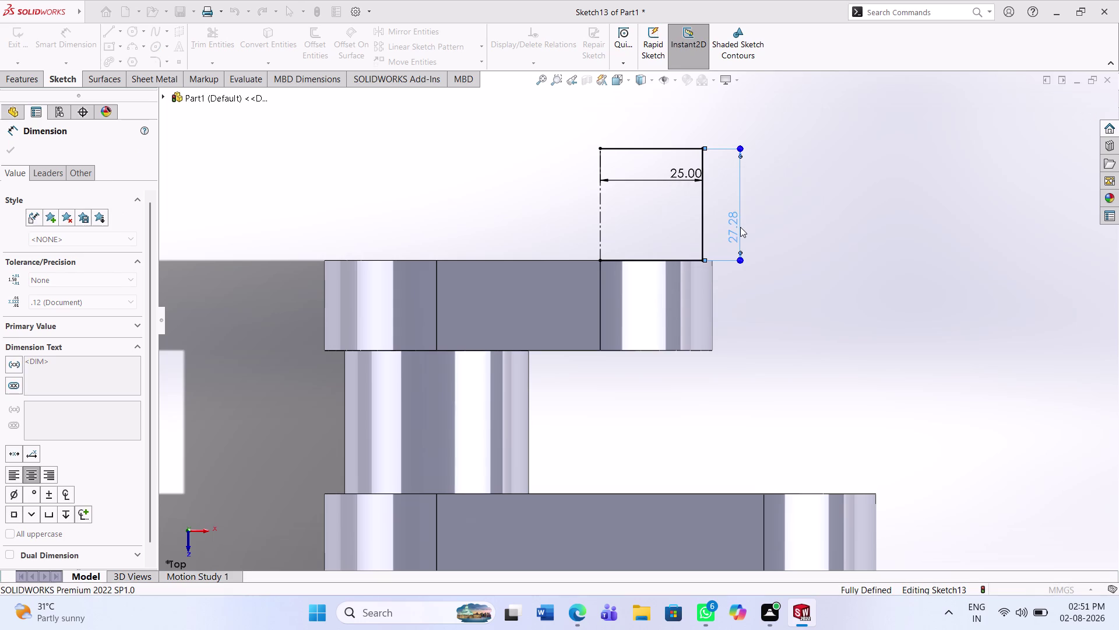
scroll(up, 3)
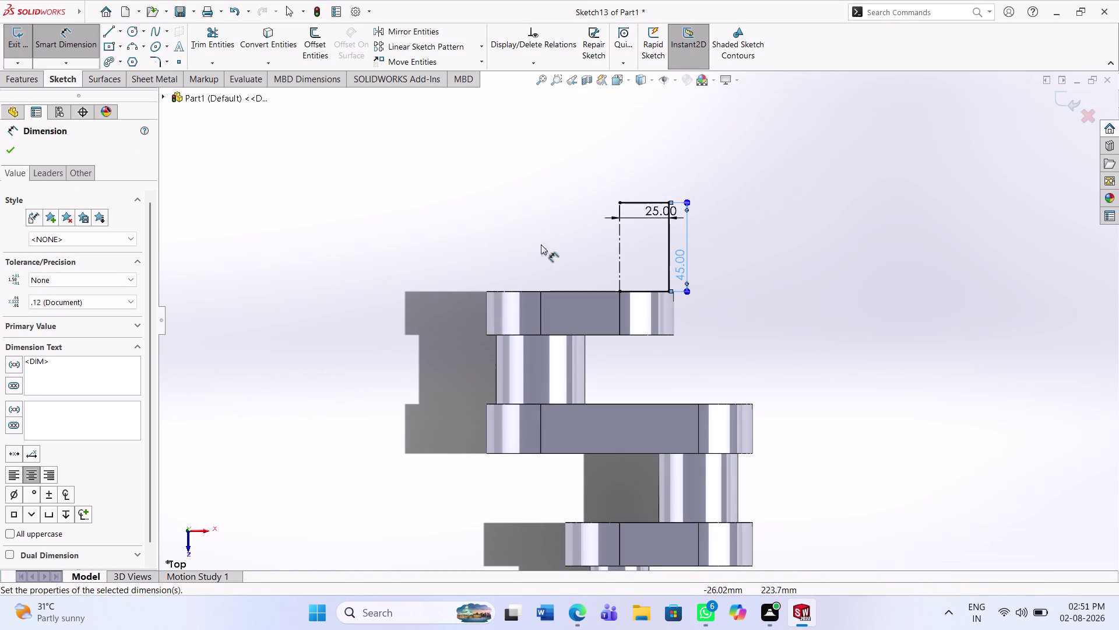
click(8, 147)
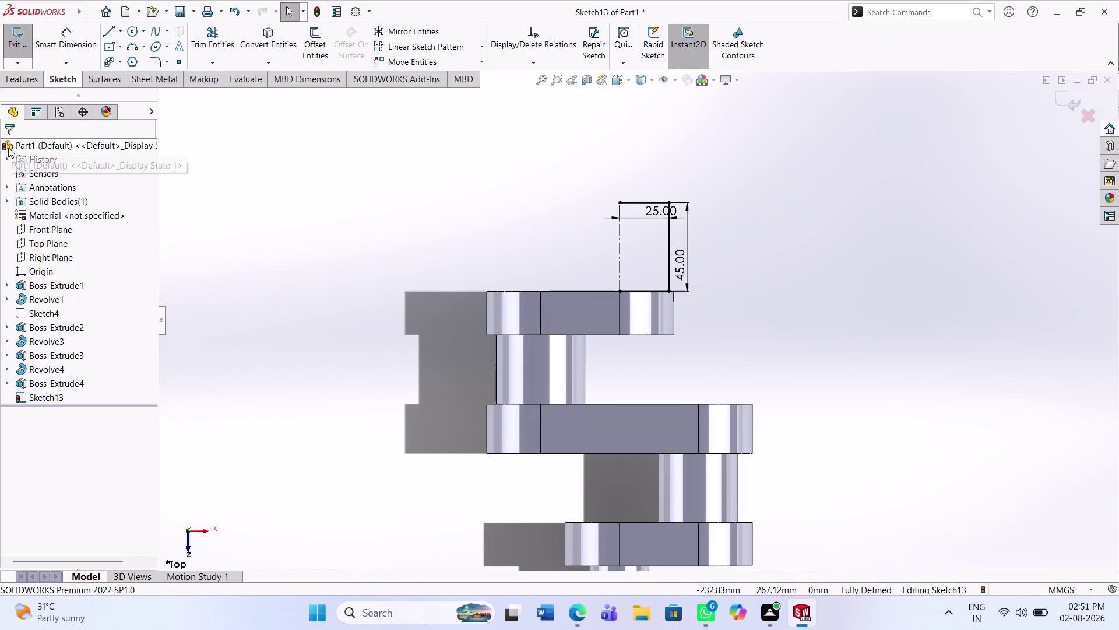
click(19, 76)
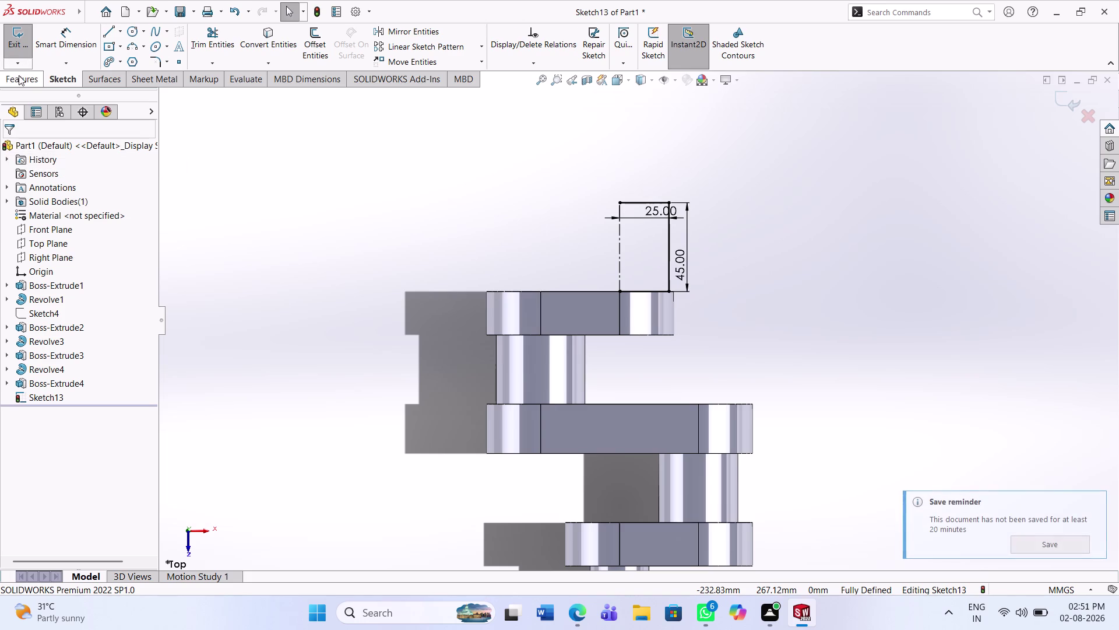
click(76, 56)
Revolve Sketch13 a full 360° about Line1 to create Revolve5.
click(585, 314)
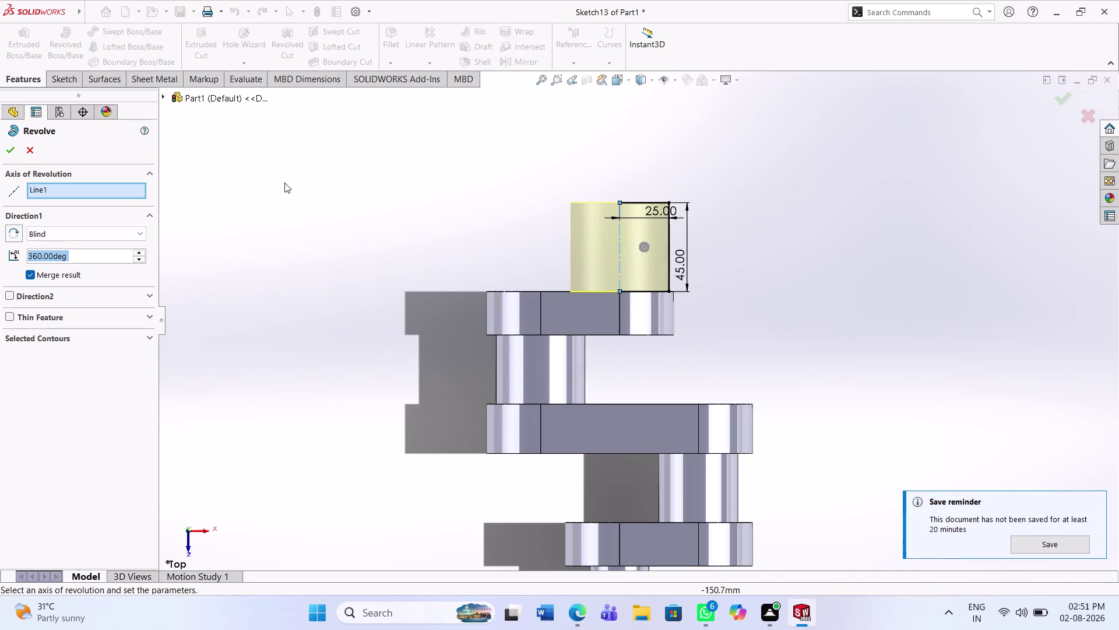
click(9, 145)
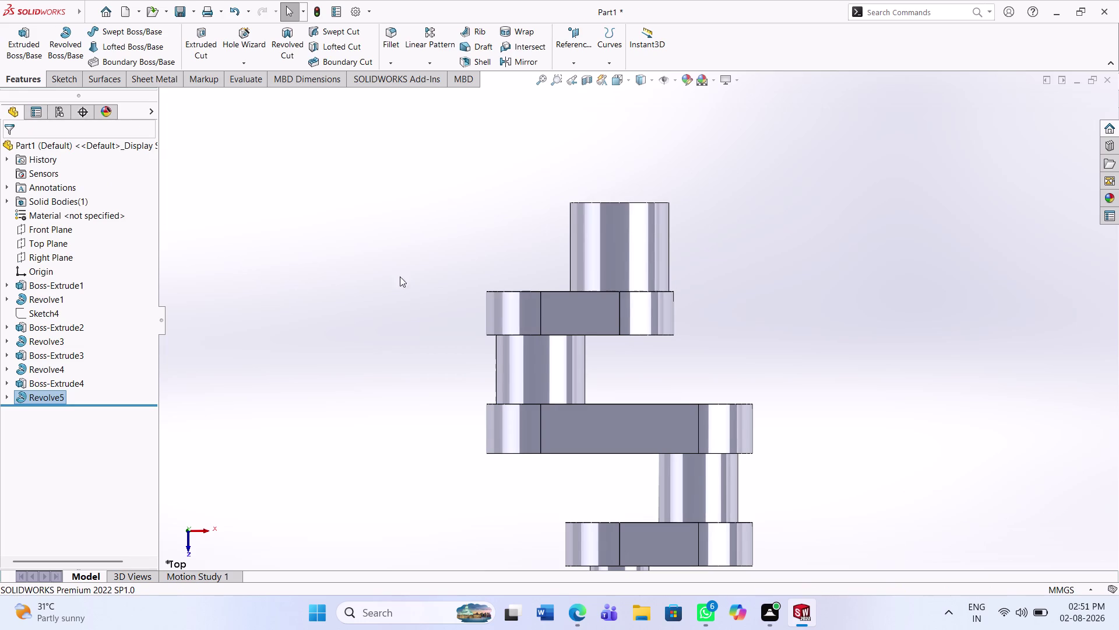
Orbit around the crankshaft and select the flat end face of the Revolve5 shaft.
scroll(up, 3)
middle_drag(664, 248, 662, 253)
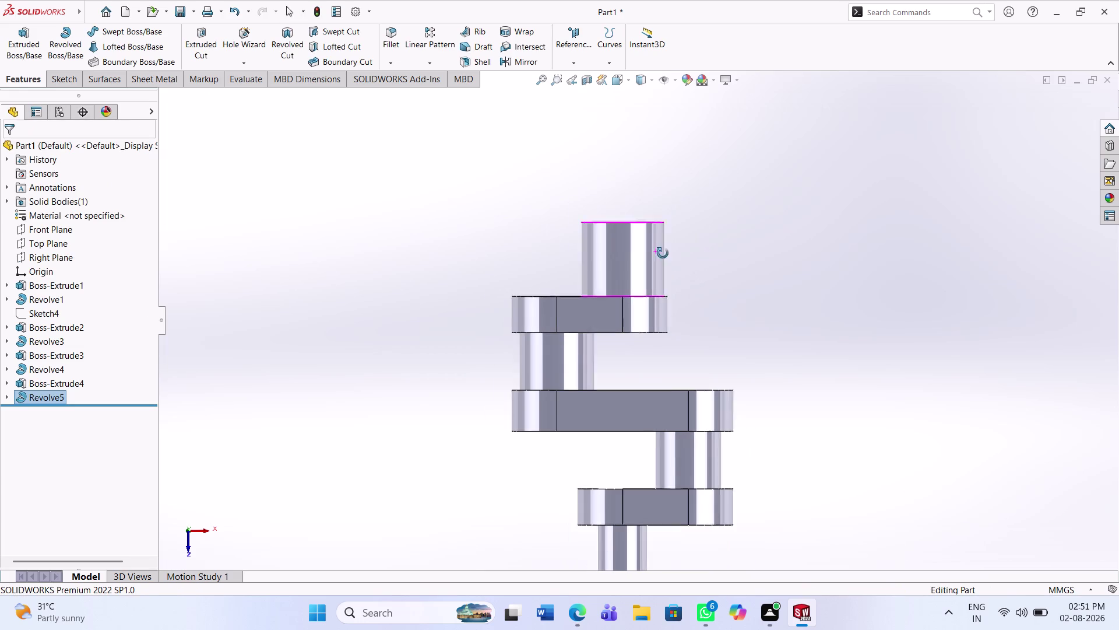
middle_drag(663, 254, 676, 339)
middle_drag(642, 215, 635, 354)
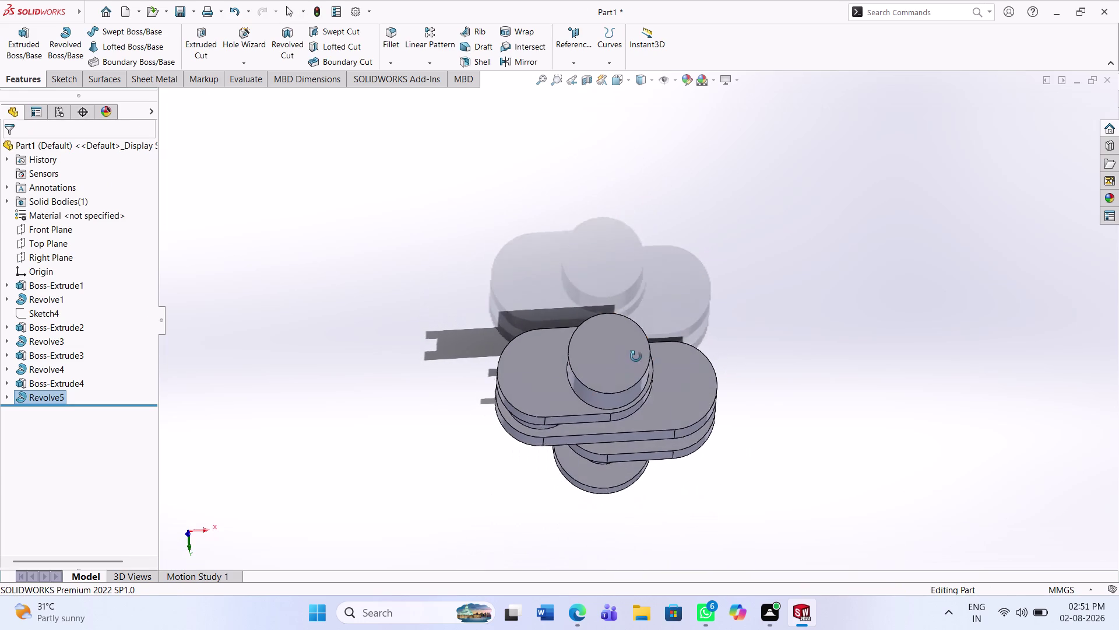
middle_drag(636, 354, 636, 359)
middle_drag(641, 358, 716, 502)
scroll(down, 3)
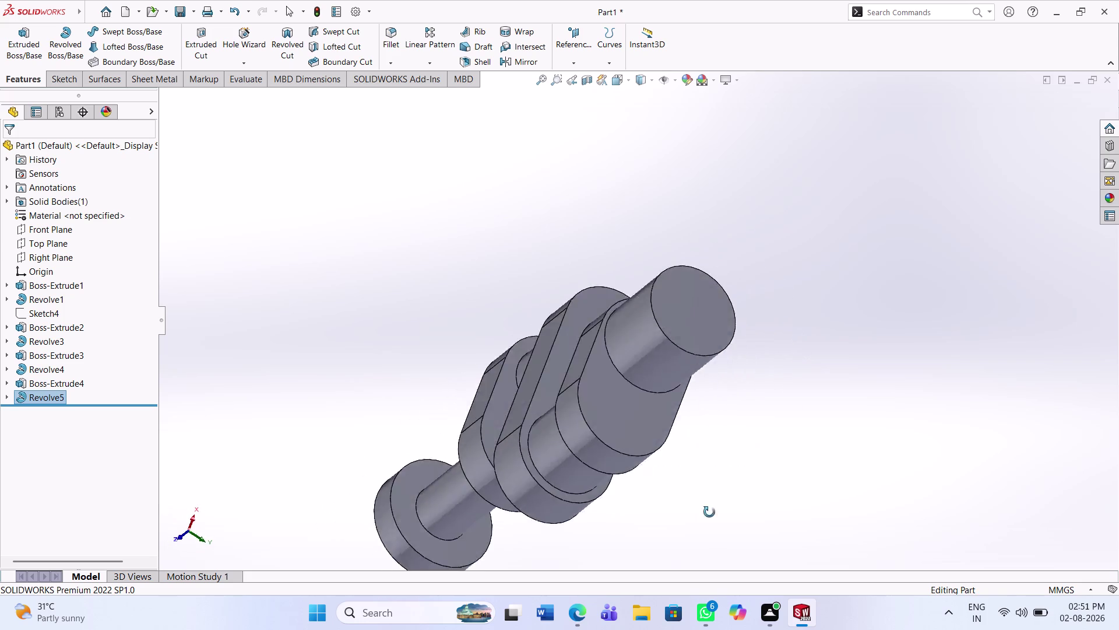
middle_drag(716, 502, 694, 541)
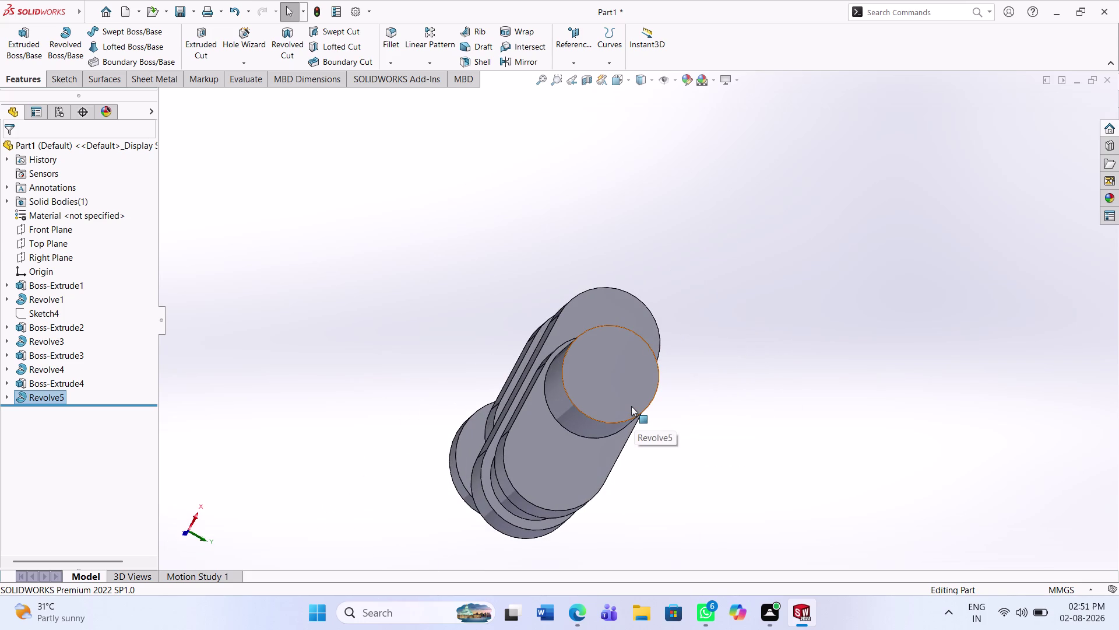
middle_drag(654, 397, 638, 408)
middle_drag(595, 387, 606, 391)
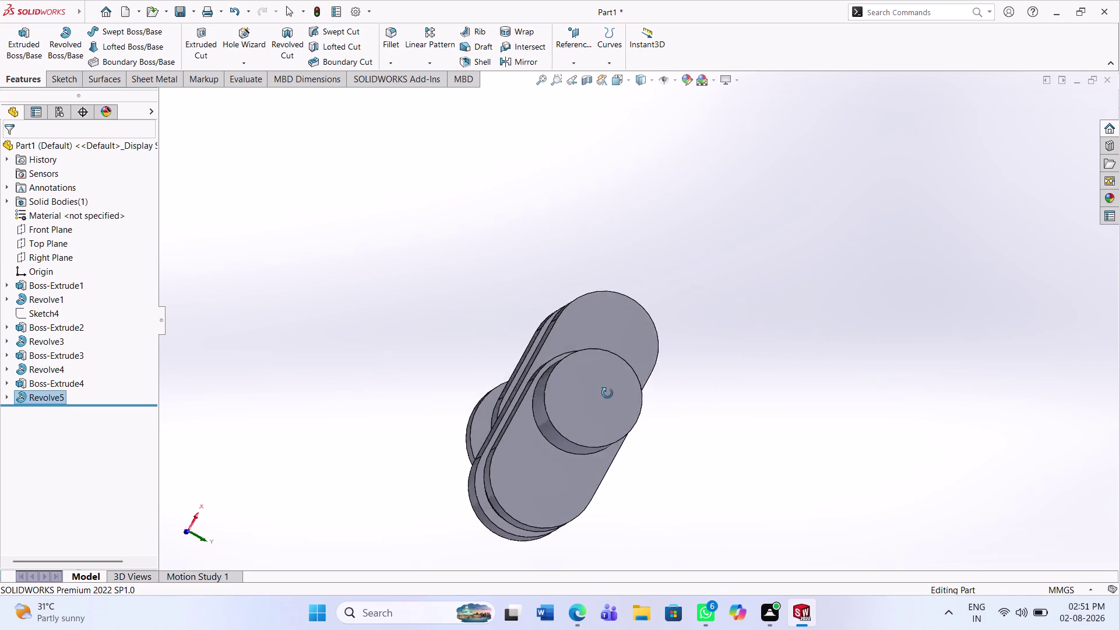
middle_drag(606, 391, 642, 423)
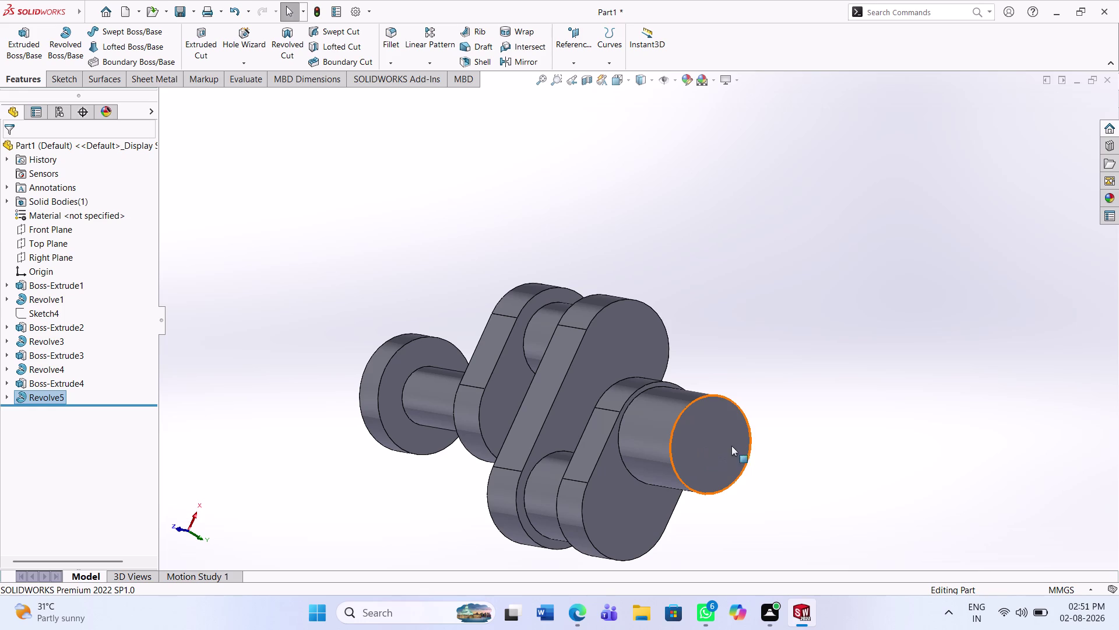
middle_drag(727, 445, 714, 459)
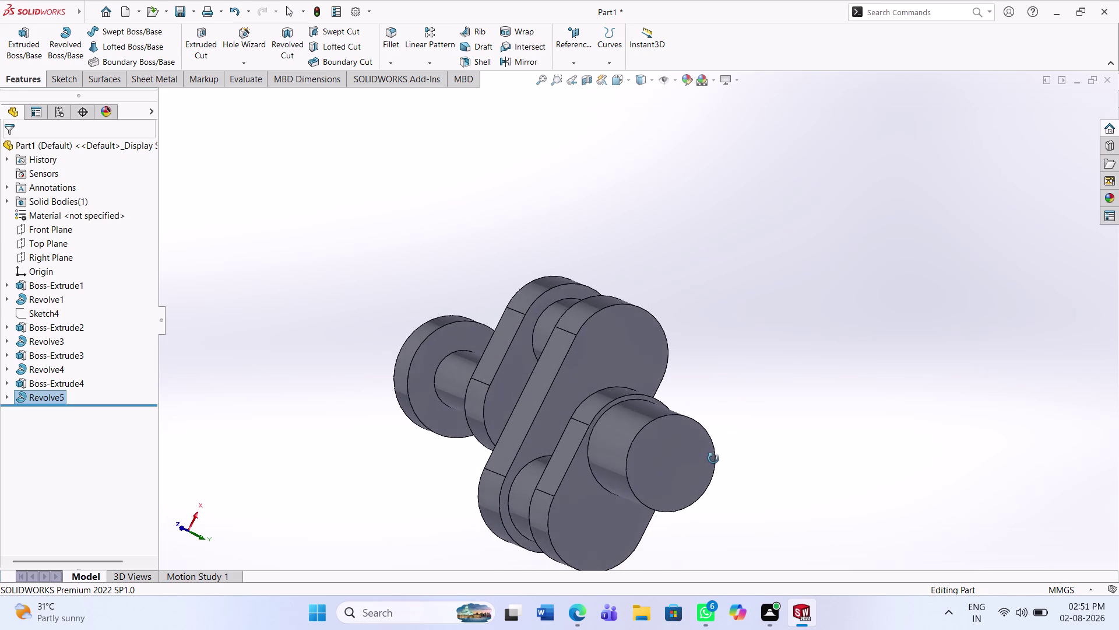
middle_drag(714, 458, 714, 447)
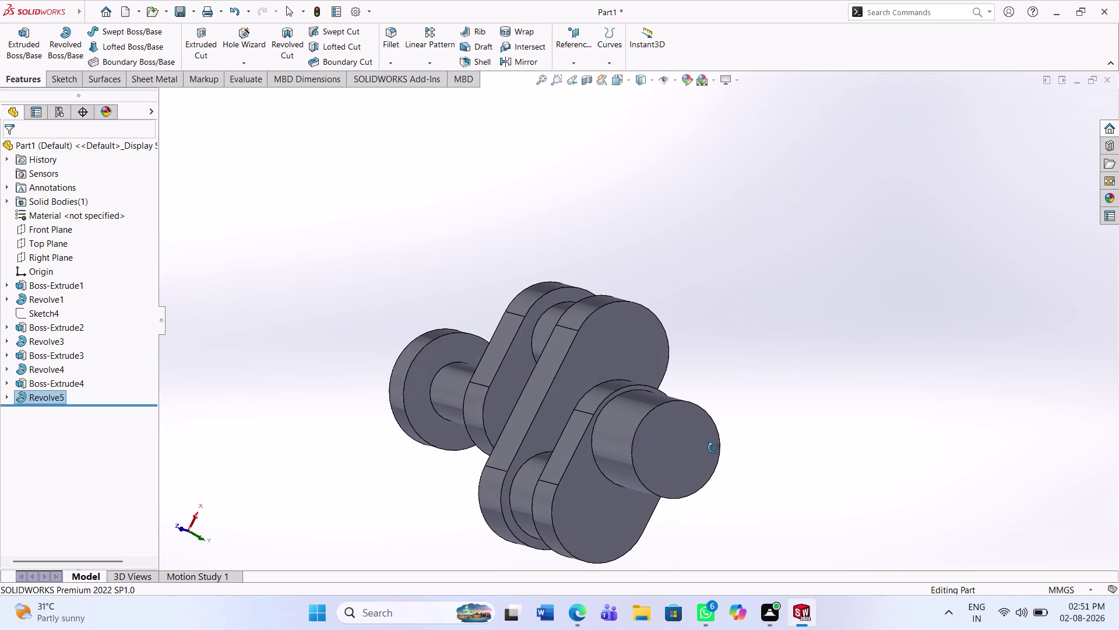
middle_drag(714, 448, 709, 450)
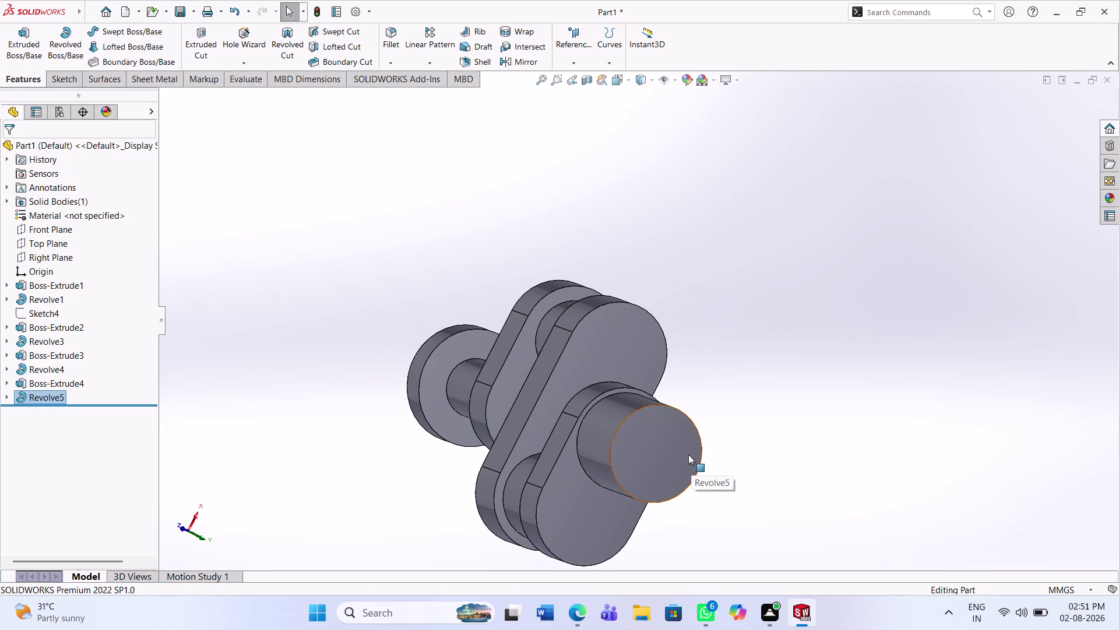
click(688, 454)
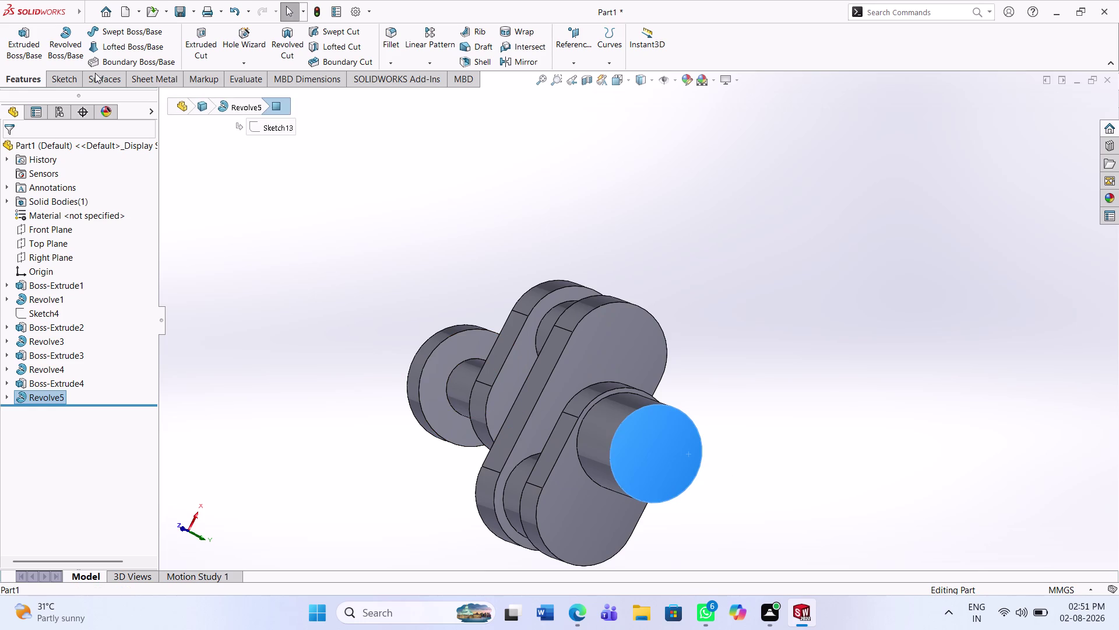
Start Sketch14 on the selected shaft end face.
click(77, 78)
click(31, 44)
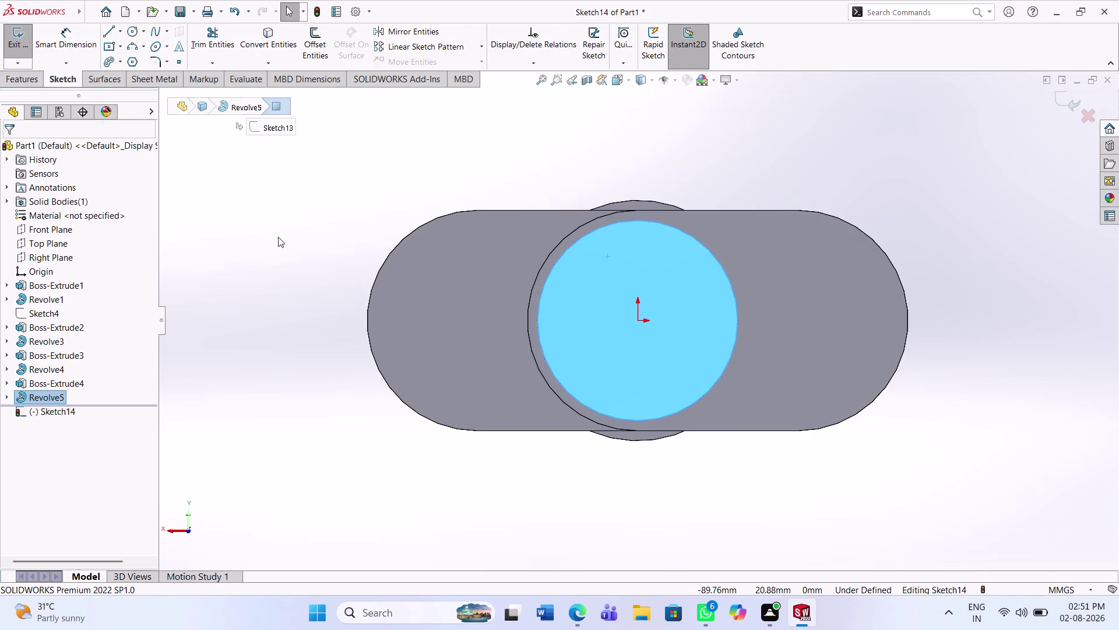
click(240, 206)
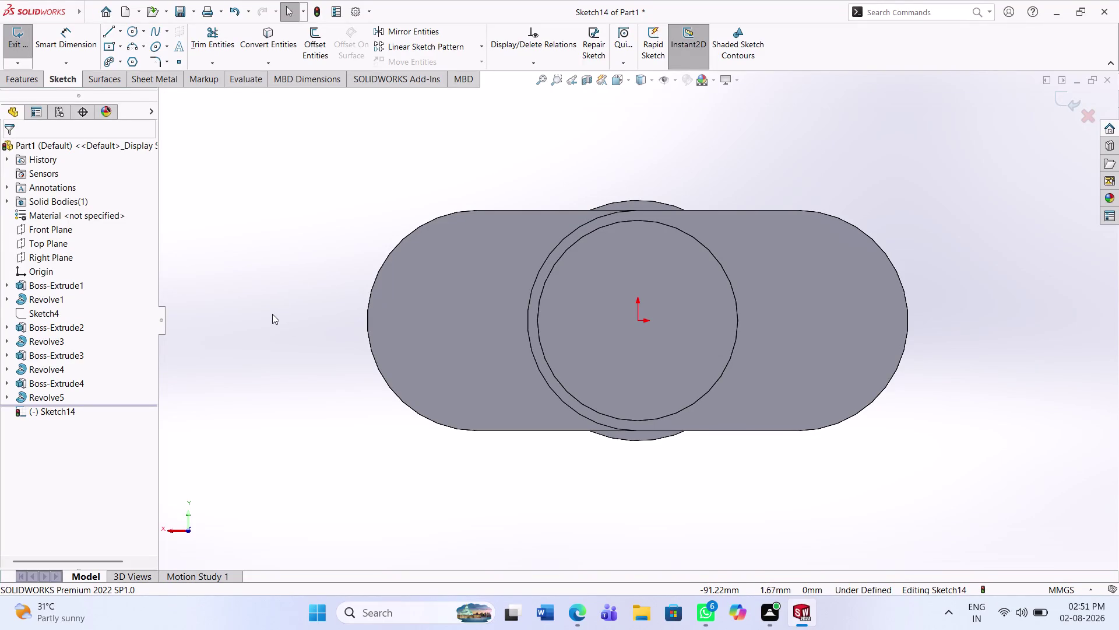
Orbit to check the crank webs and reselect the shaft end face.
middle_drag(478, 404, 510, 424)
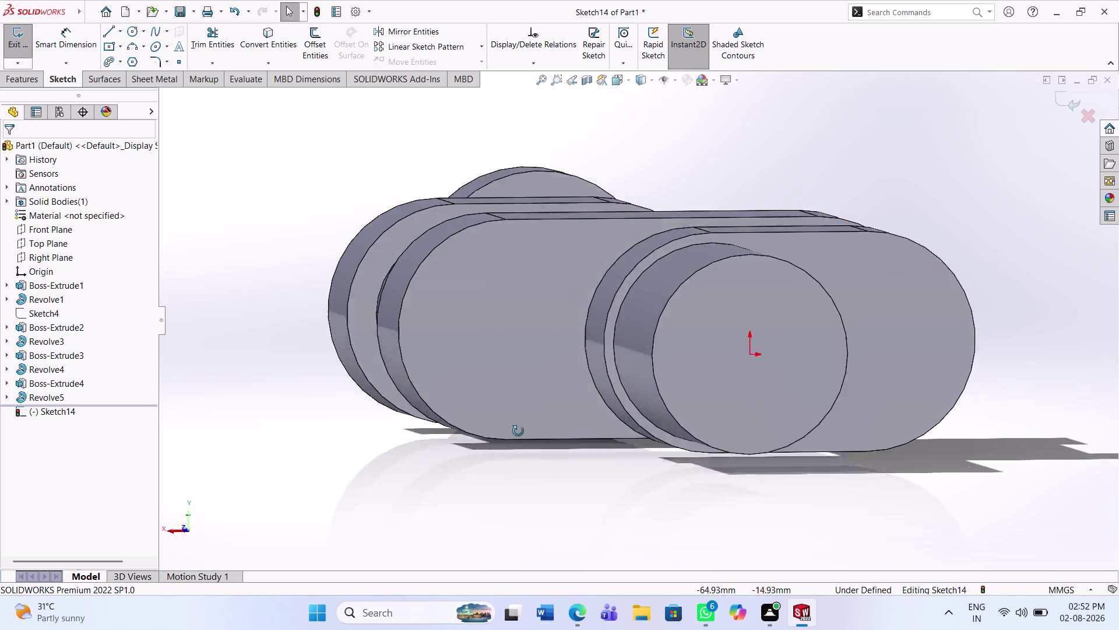
middle_drag(510, 425, 515, 457)
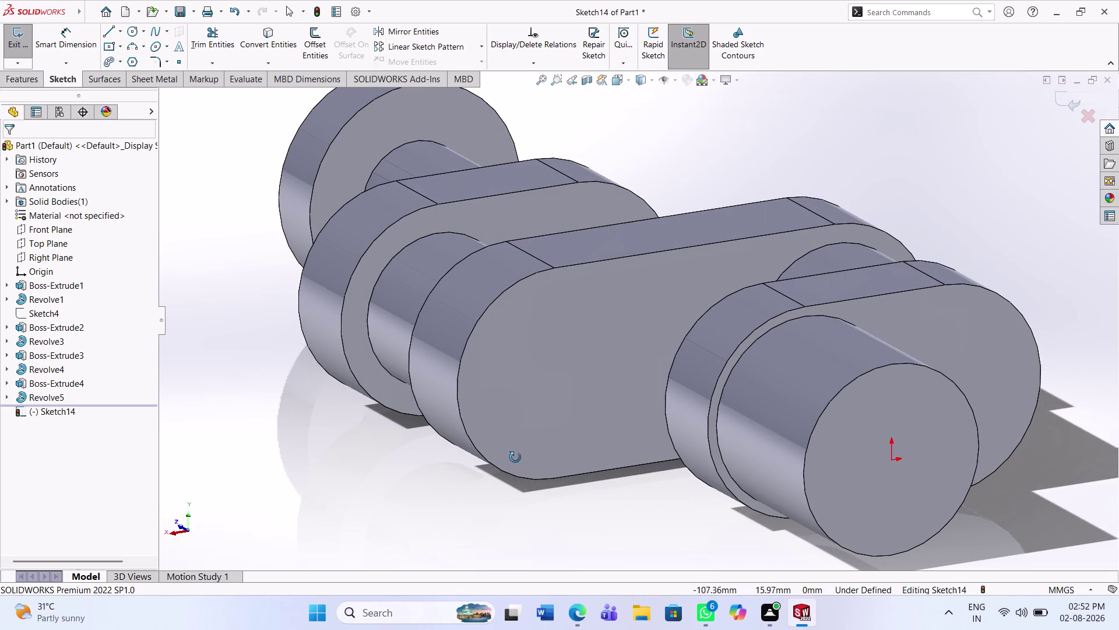
middle_drag(516, 457, 507, 458)
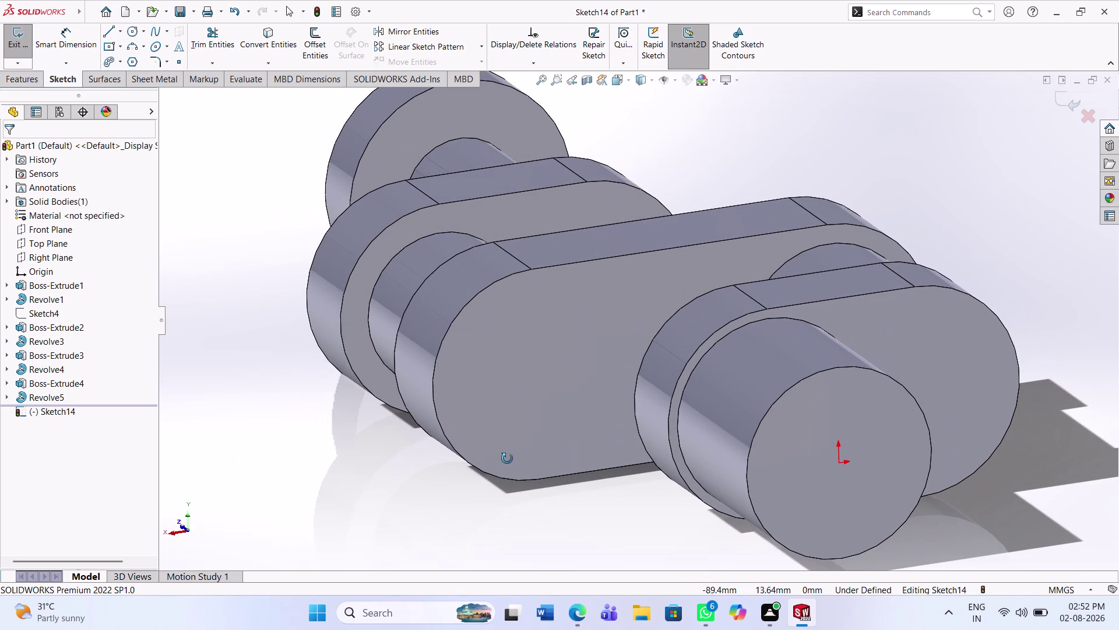
middle_drag(507, 459, 505, 458)
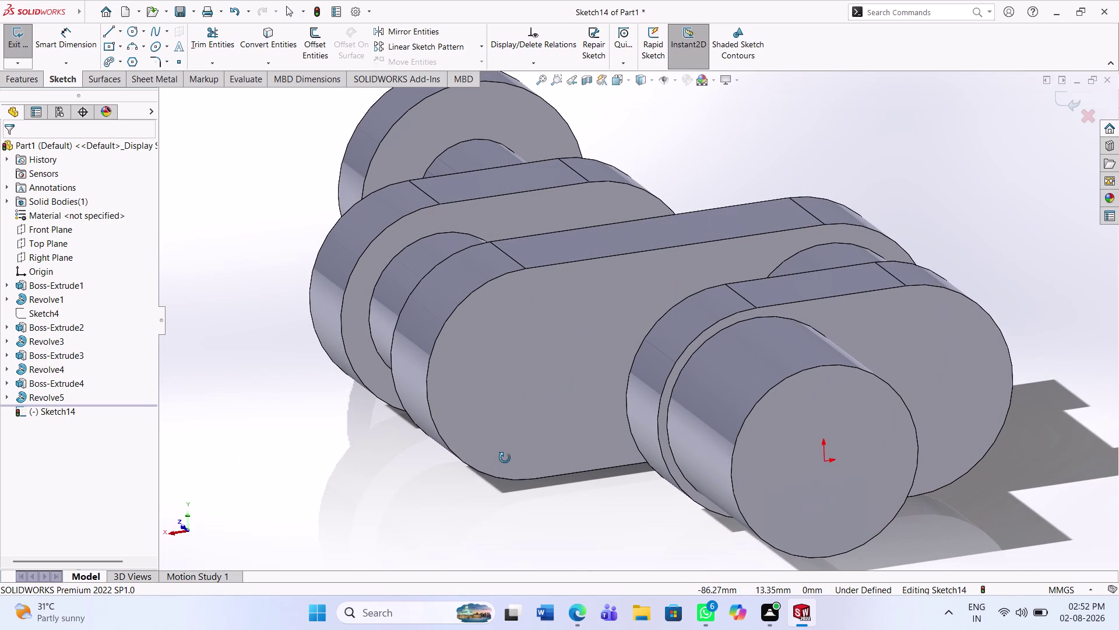
middle_drag(504, 458, 510, 471)
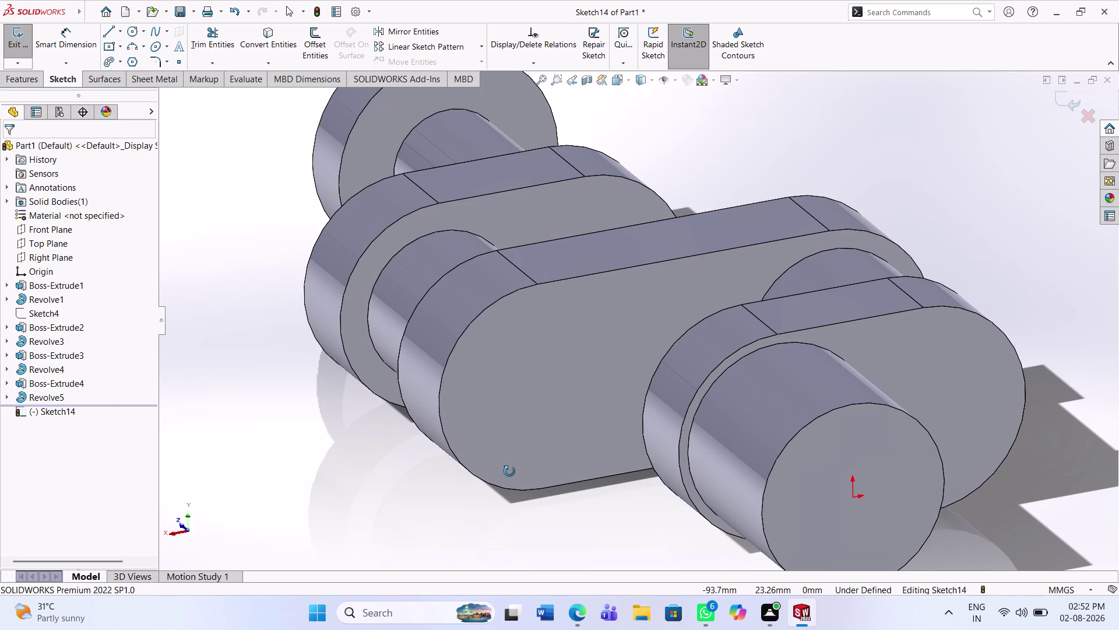
middle_drag(509, 471, 475, 439)
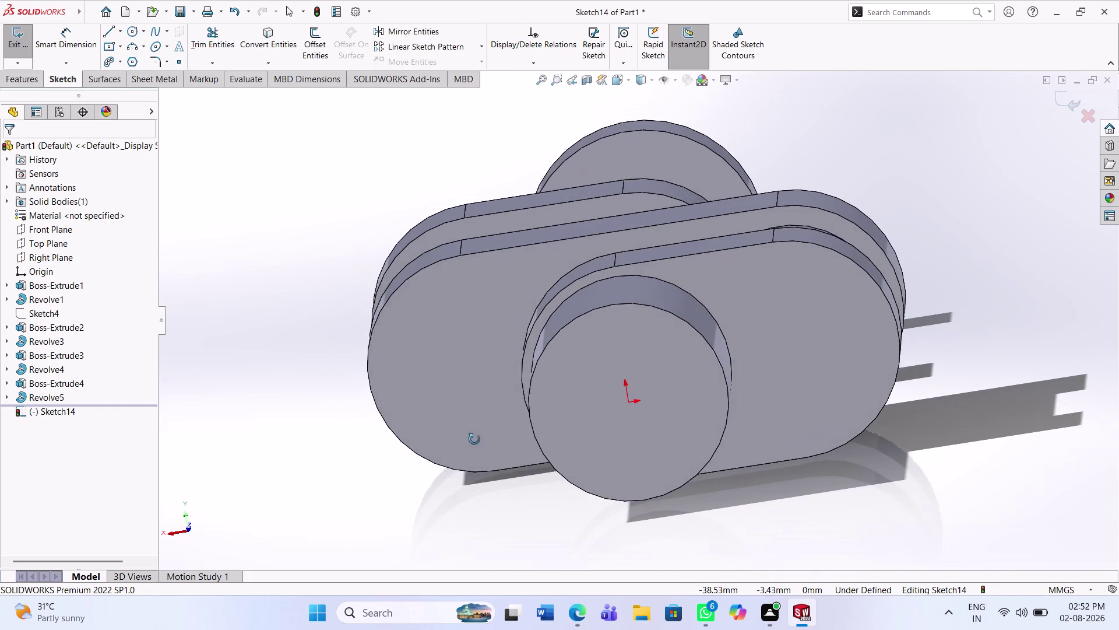
middle_drag(475, 439, 474, 438)
click(557, 430)
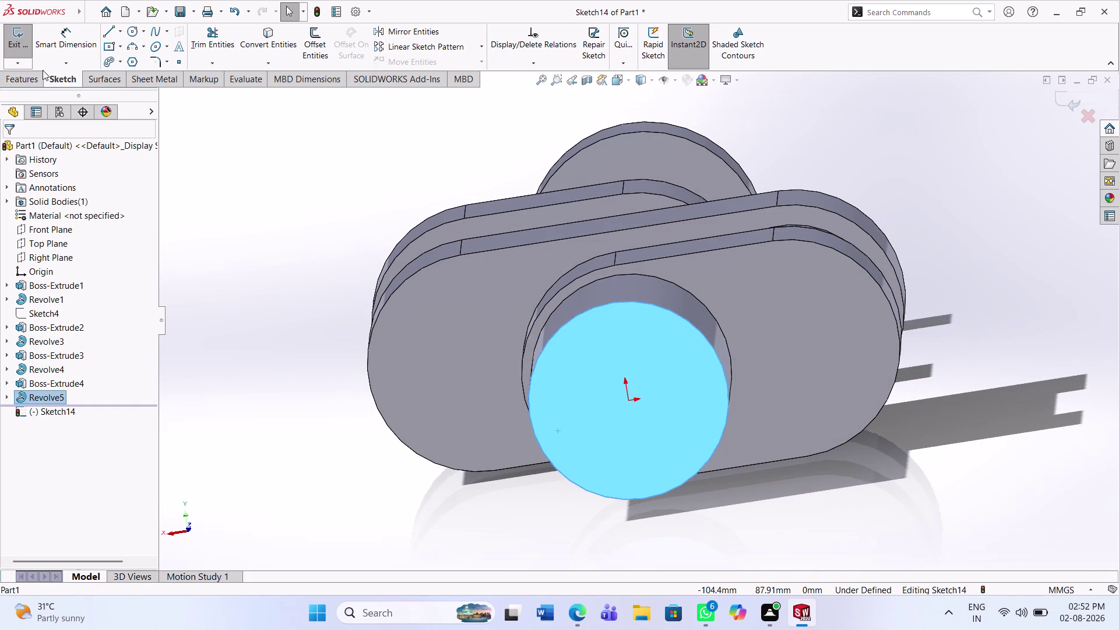
Leave the empty sketch and start a new sketch on the shaft end face.
click(24, 51)
click(557, 407)
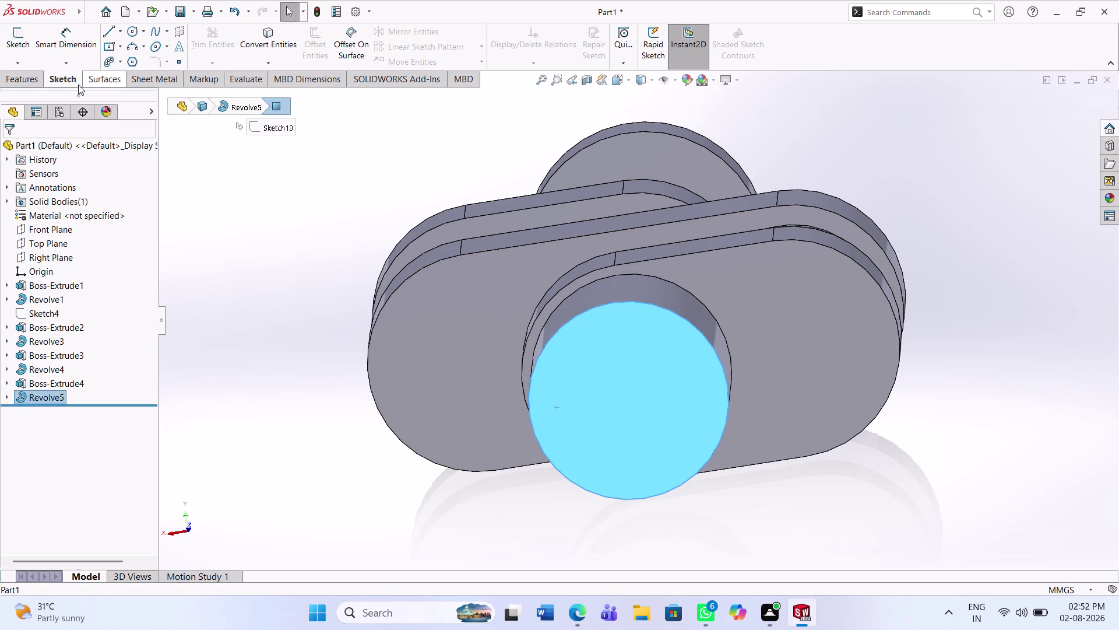
click(26, 39)
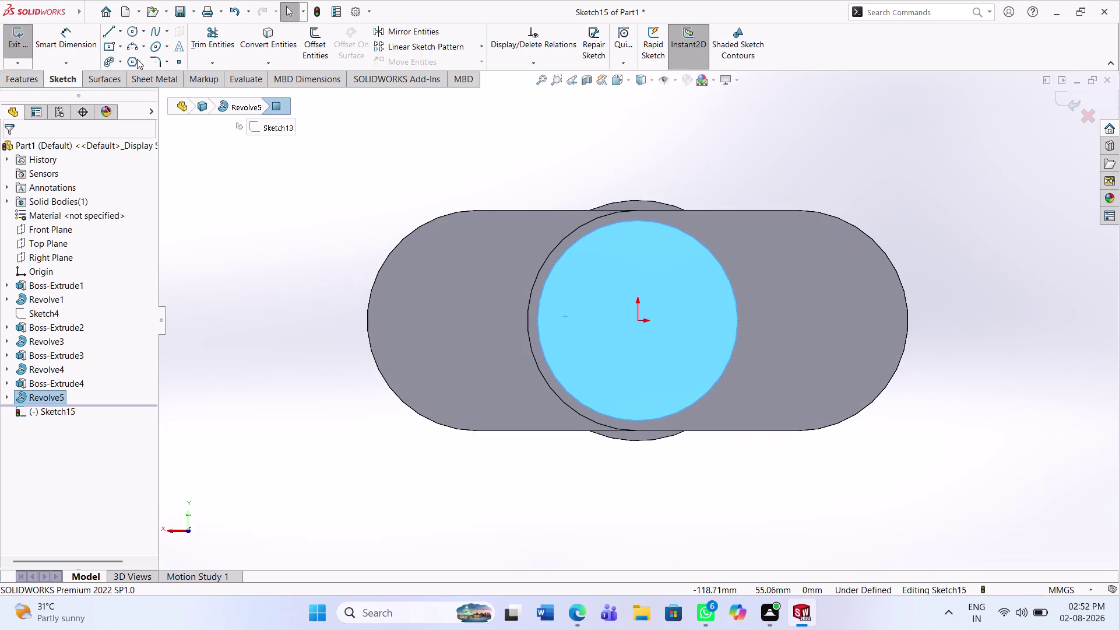
Draw a circle centred on the origin and a second circle to its right.
click(132, 36)
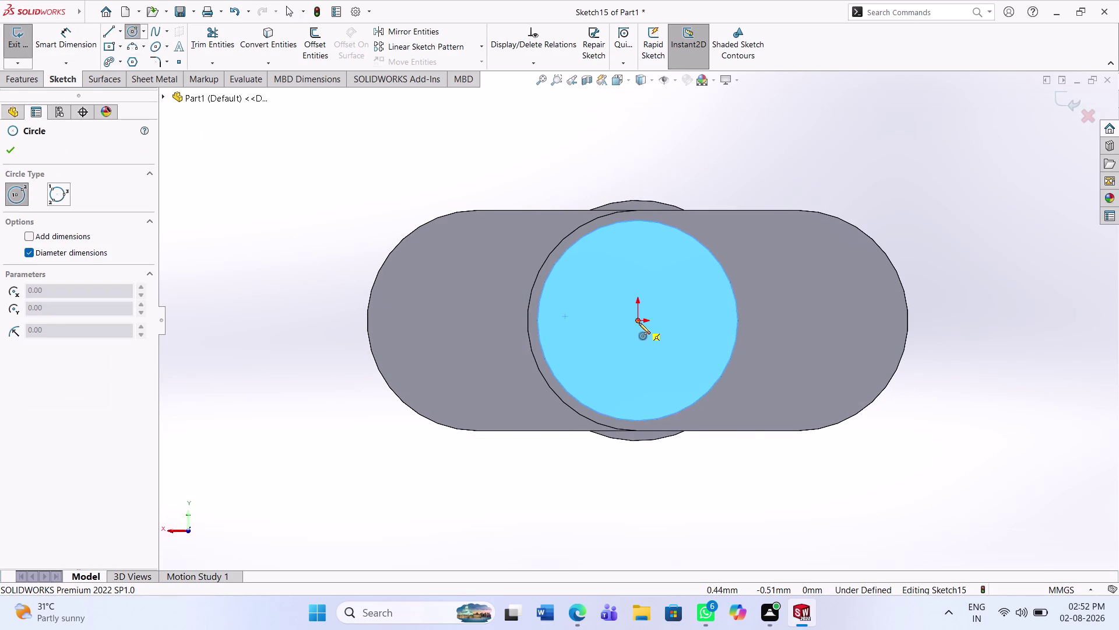
click(639, 323)
click(694, 413)
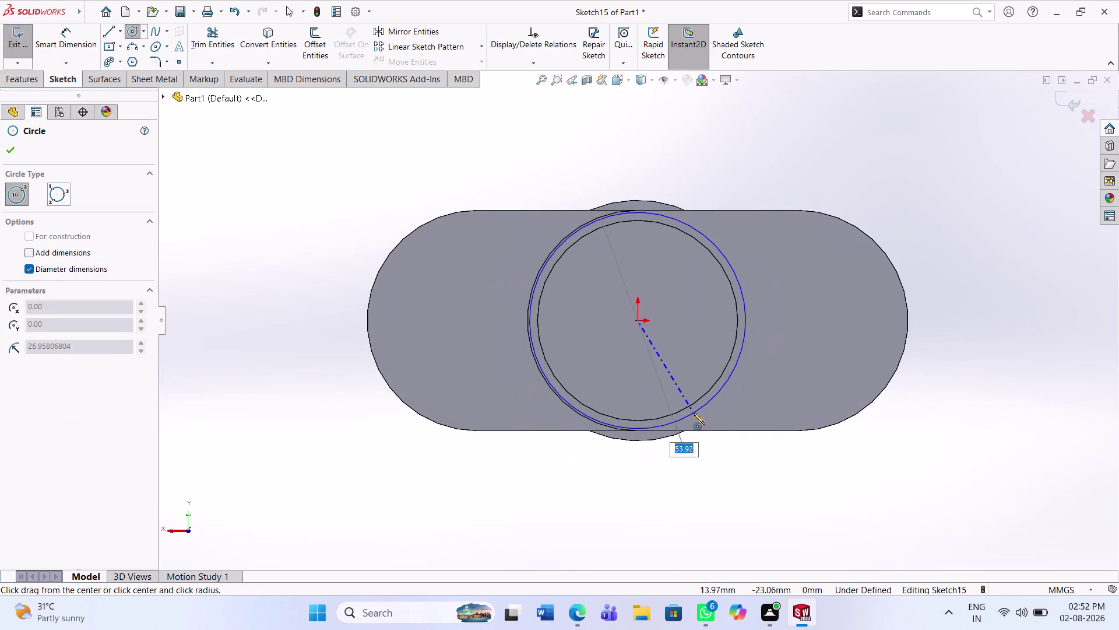
click(883, 321)
click(931, 420)
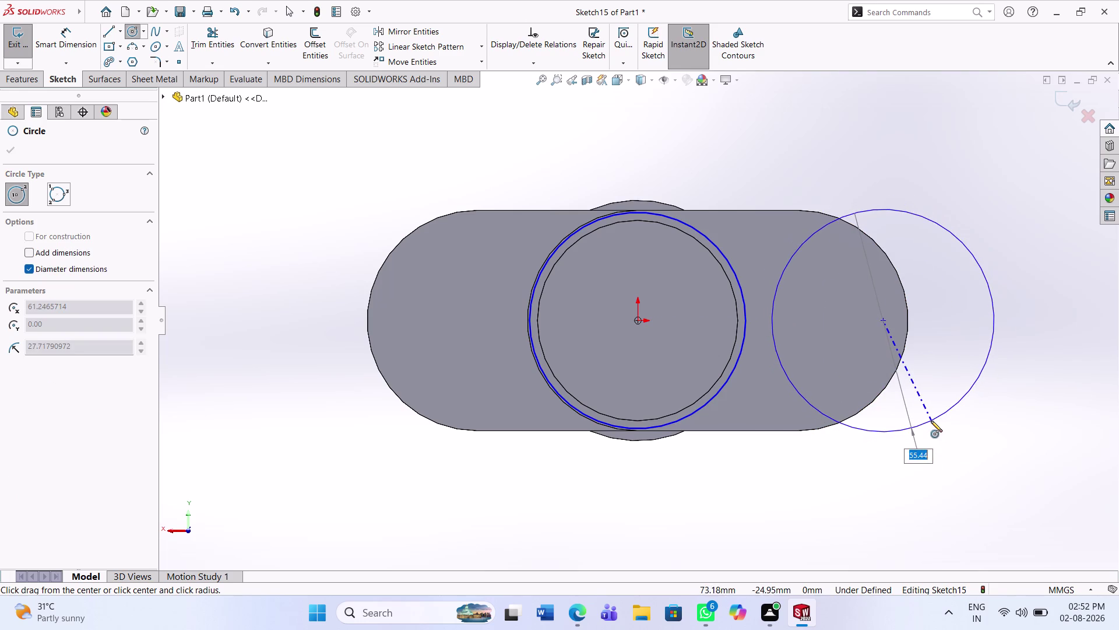
key(Escape)
key(Escape)
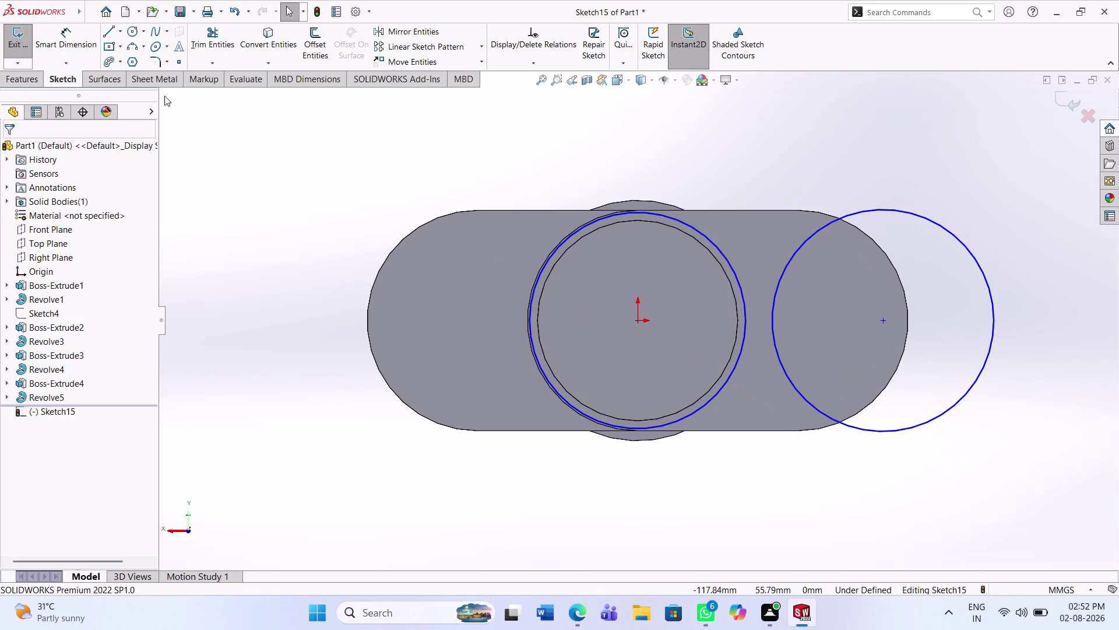
Begin a vertical line at the top quadrant of the centre circle.
click(119, 29)
click(119, 42)
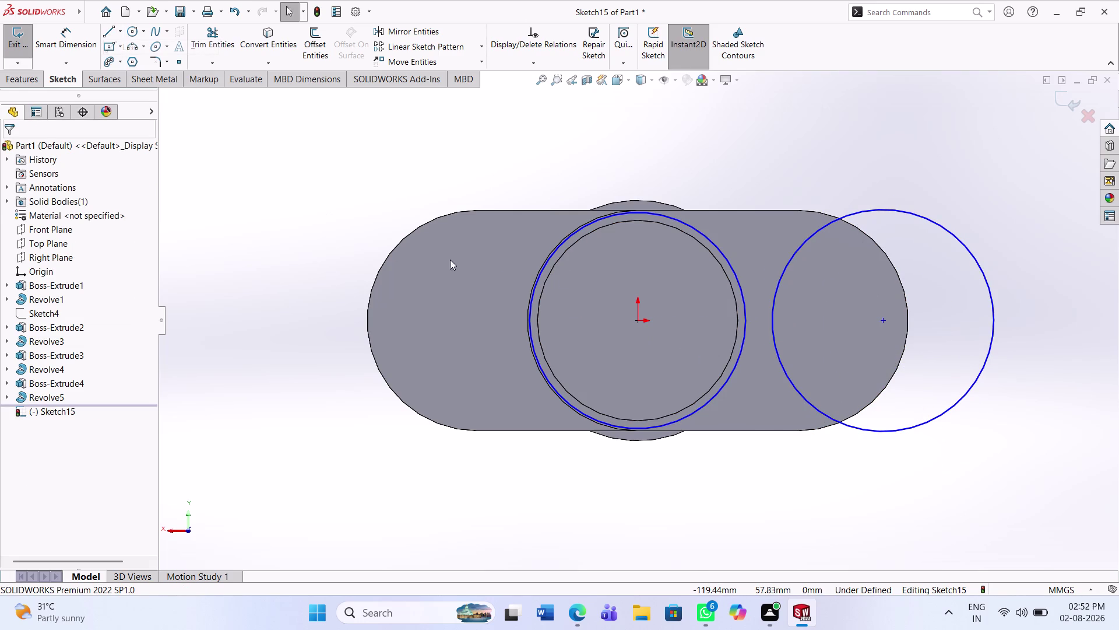
click(637, 211)
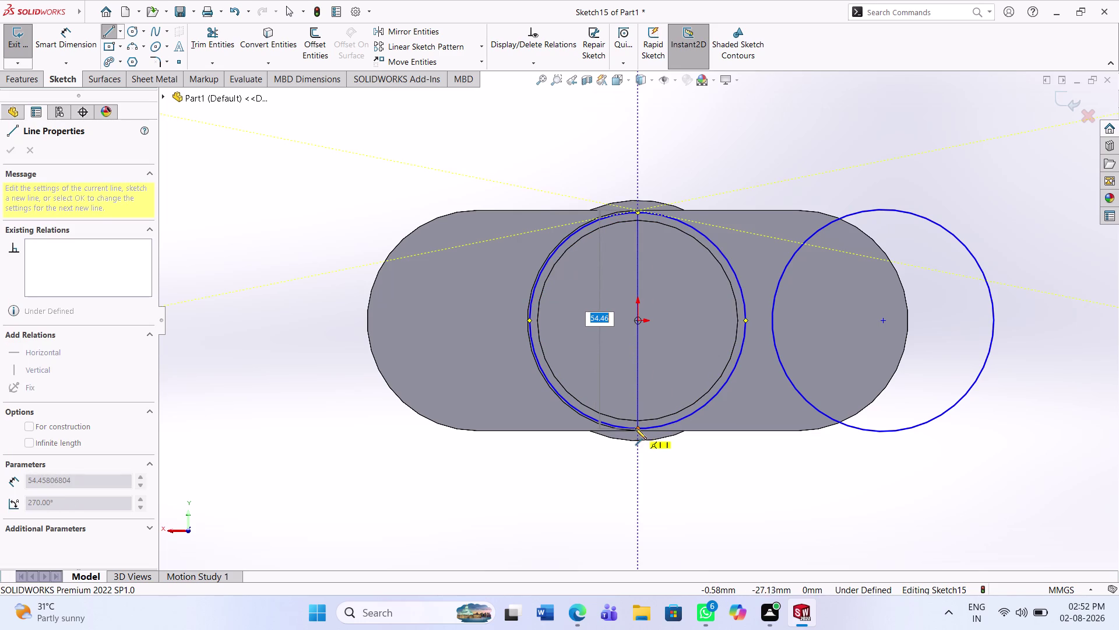
Finish the vertical line at the centre circle's bottom quadrant.
click(635, 427)
key(Escape)
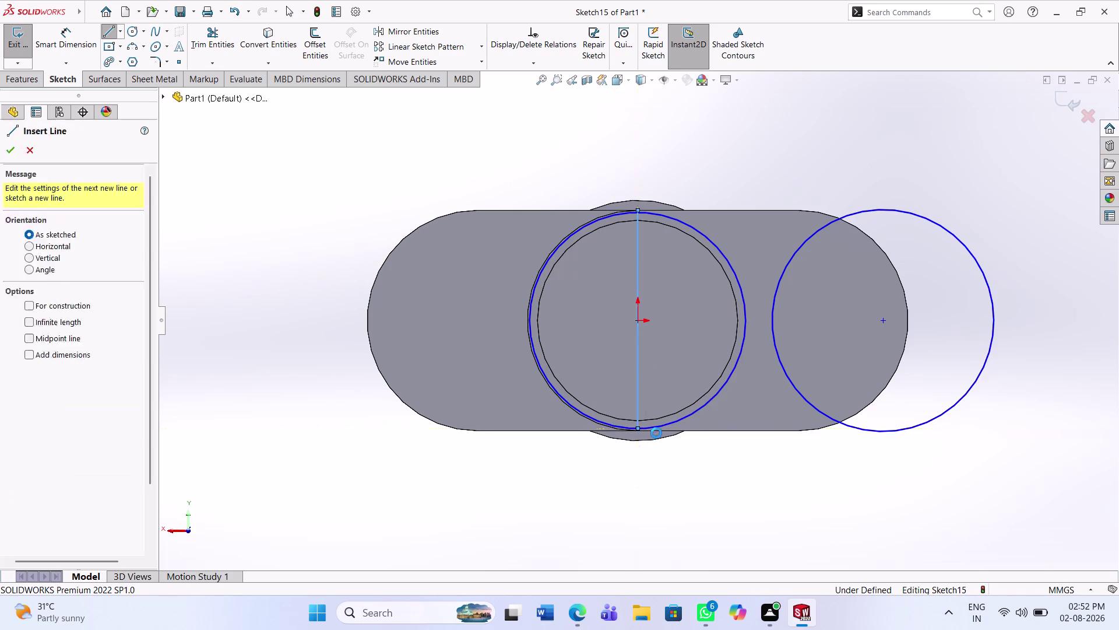
key(Escape)
Draw a vertical line through the right circle from top to bottom.
click(102, 35)
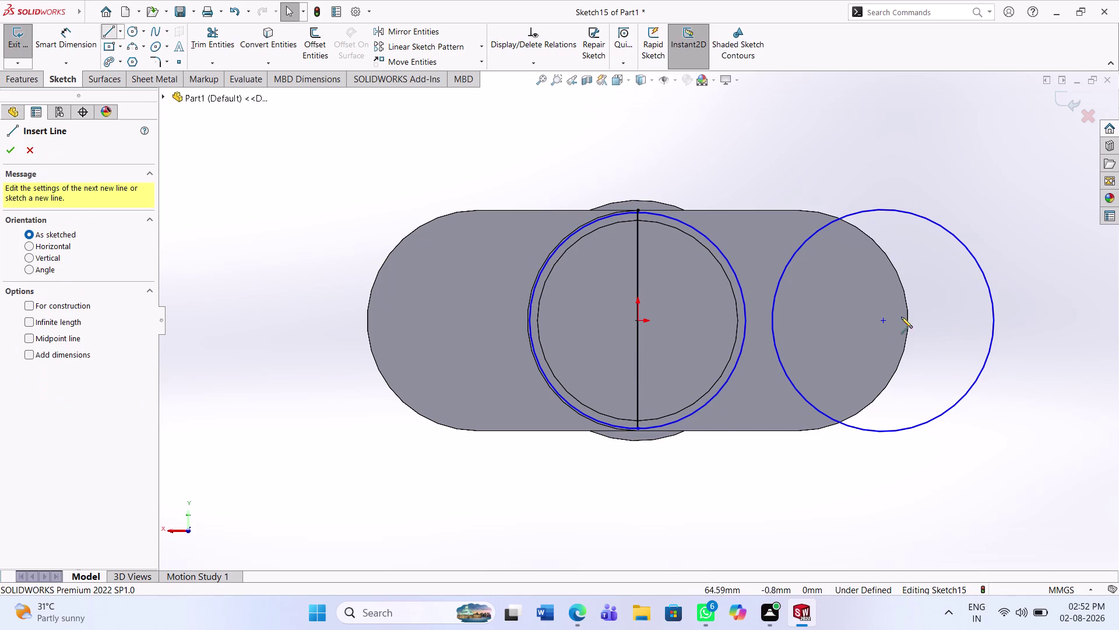
click(883, 211)
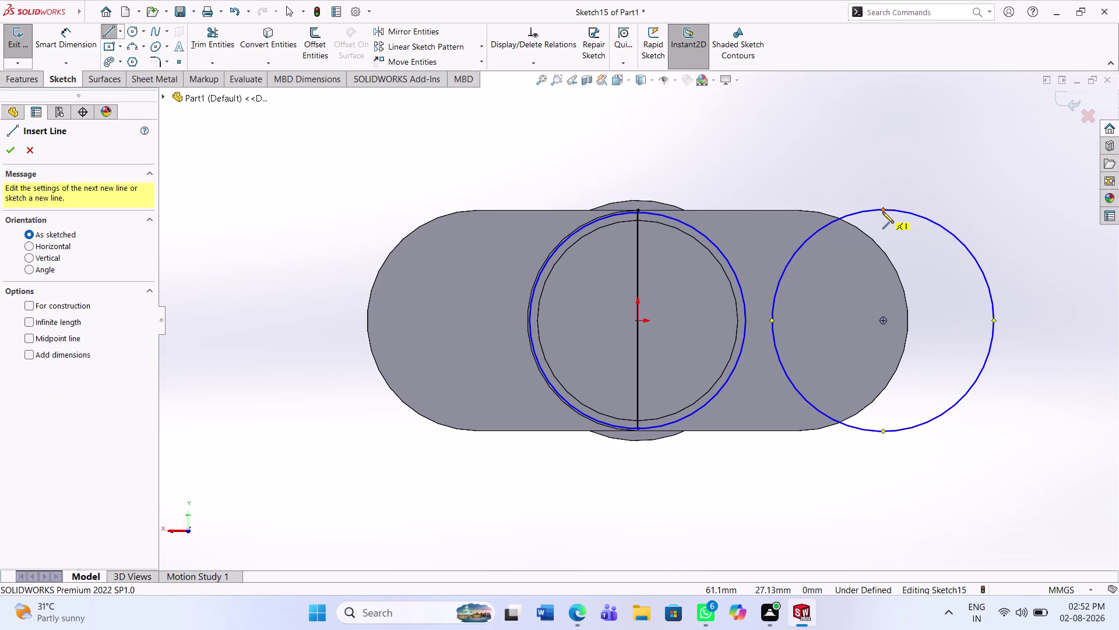
click(884, 432)
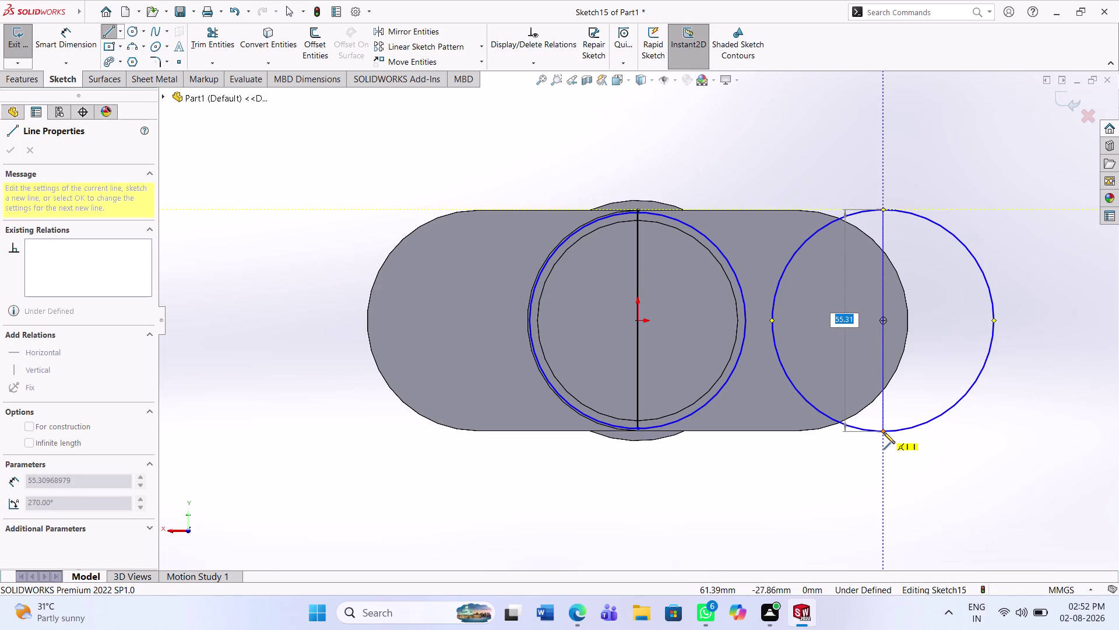
key(Escape)
key(Escape)
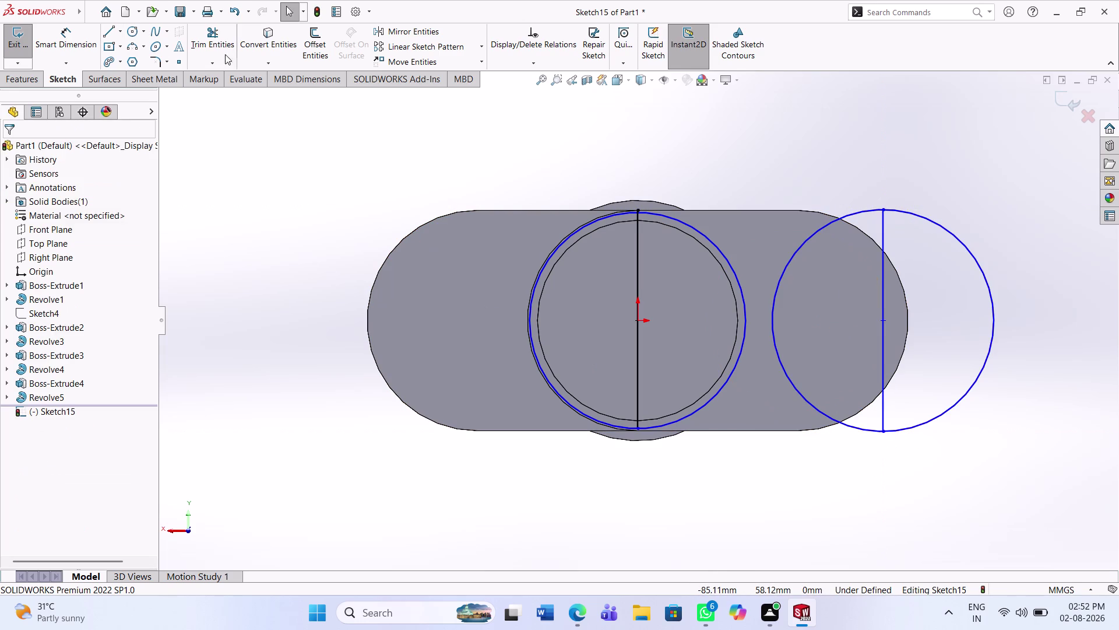
click(199, 37)
Trim the centre circle's right half, the right circle's left half, and both vertical lines.
click(732, 267)
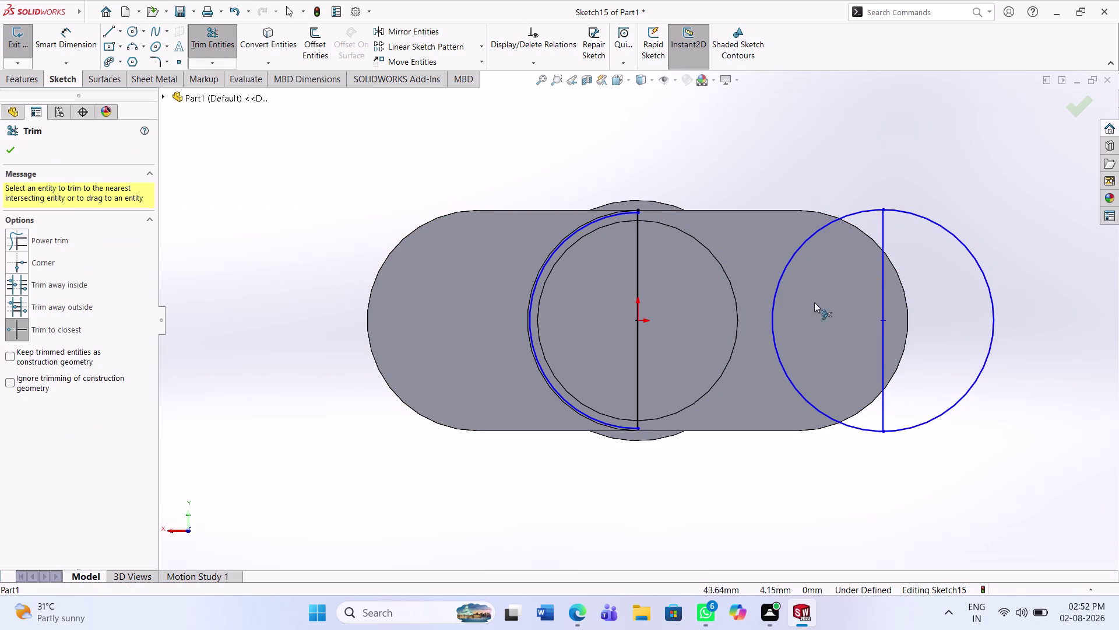
click(784, 269)
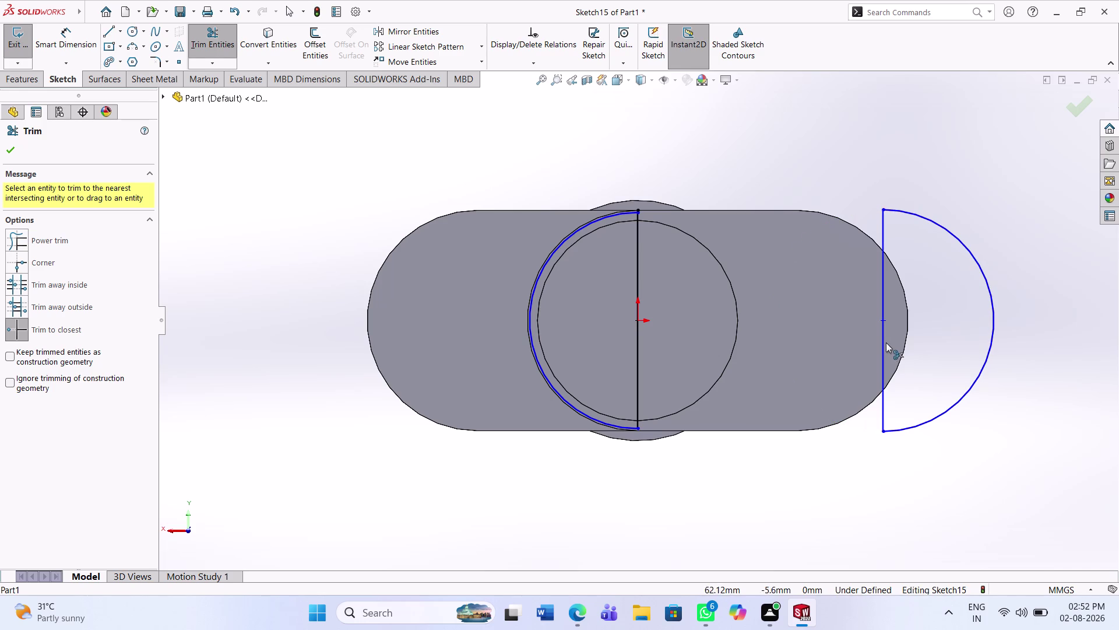
click(886, 339)
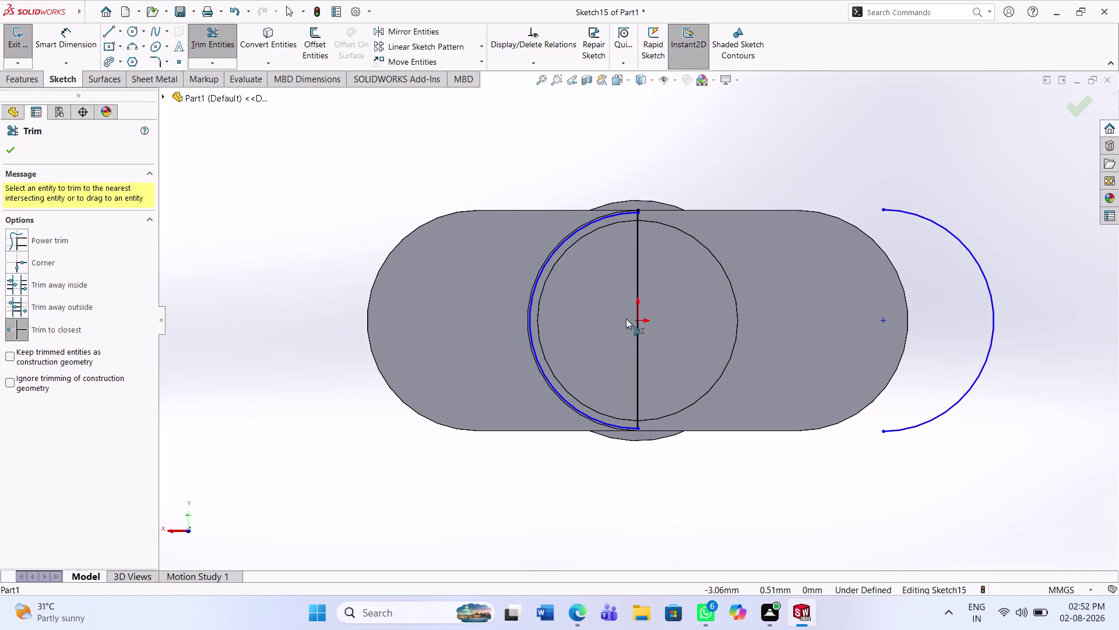
click(639, 341)
click(83, 39)
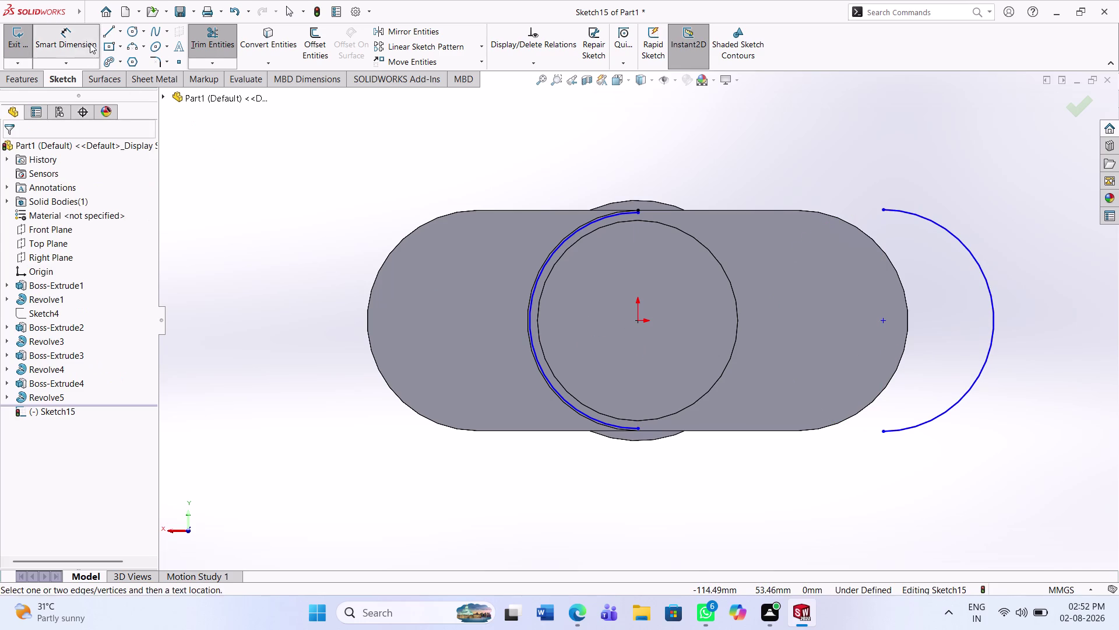
click(539, 365)
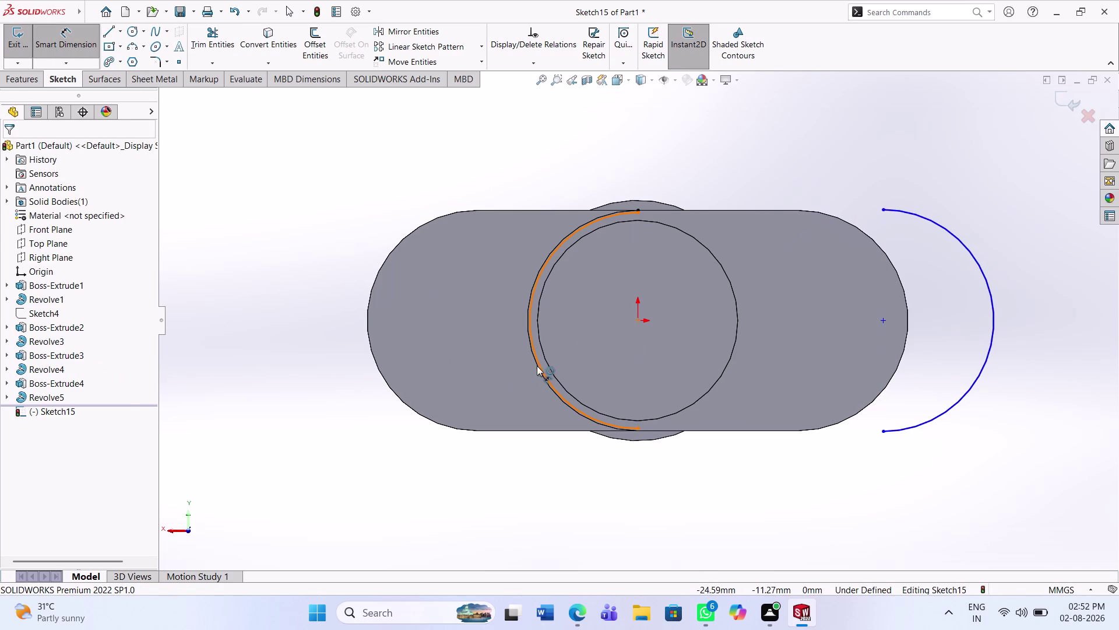
Dimension the left and right arcs each to radius 27.50.
click(473, 396)
text(27)
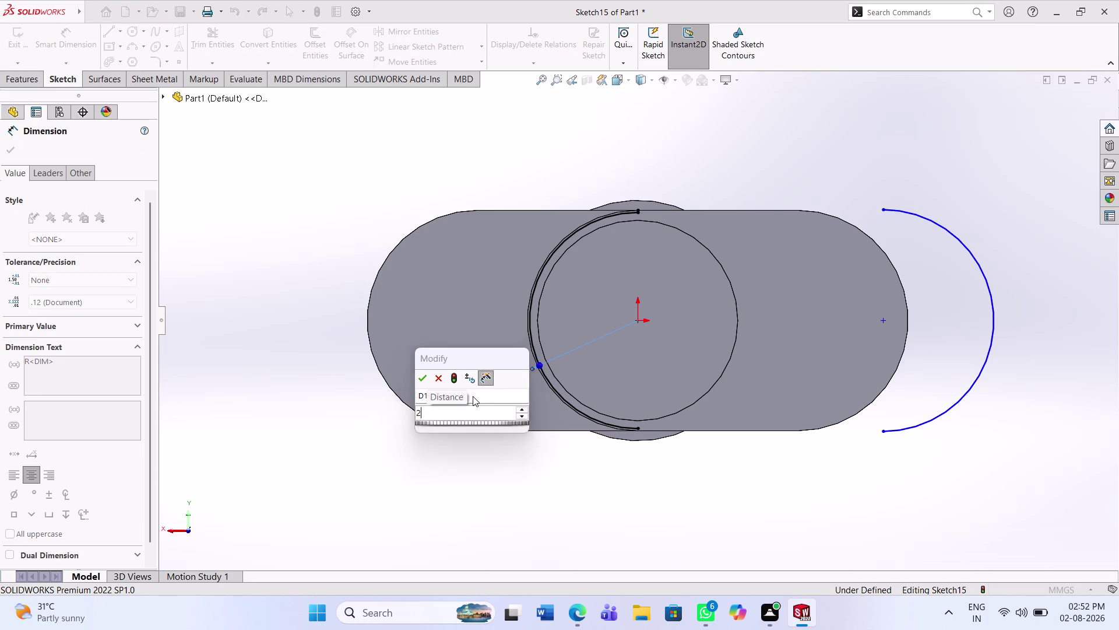
text(.50)
key(Return)
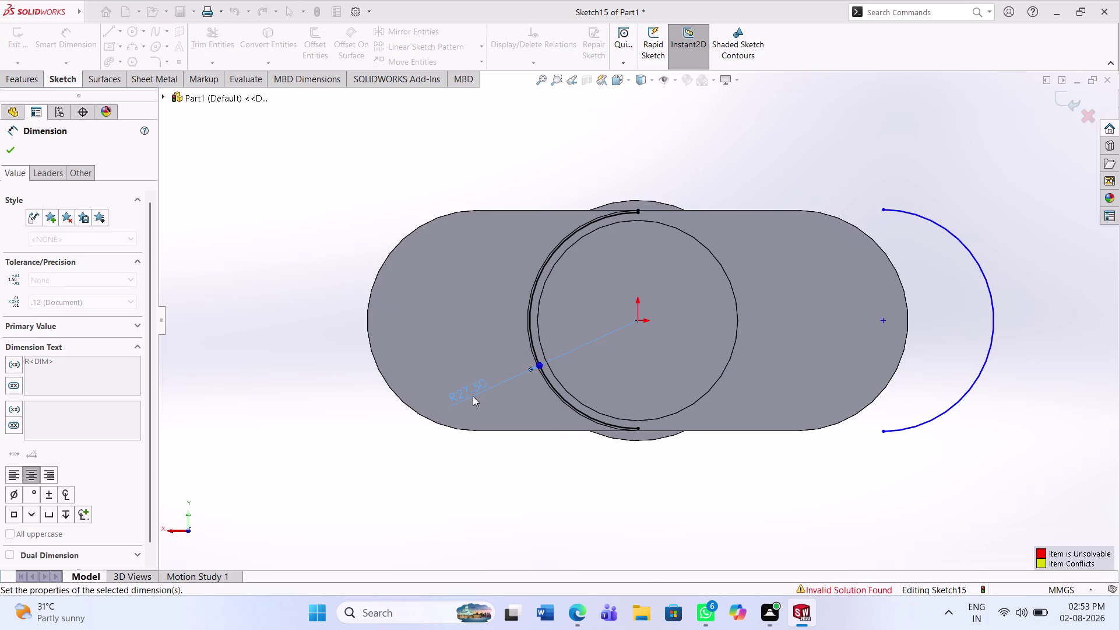
click(978, 379)
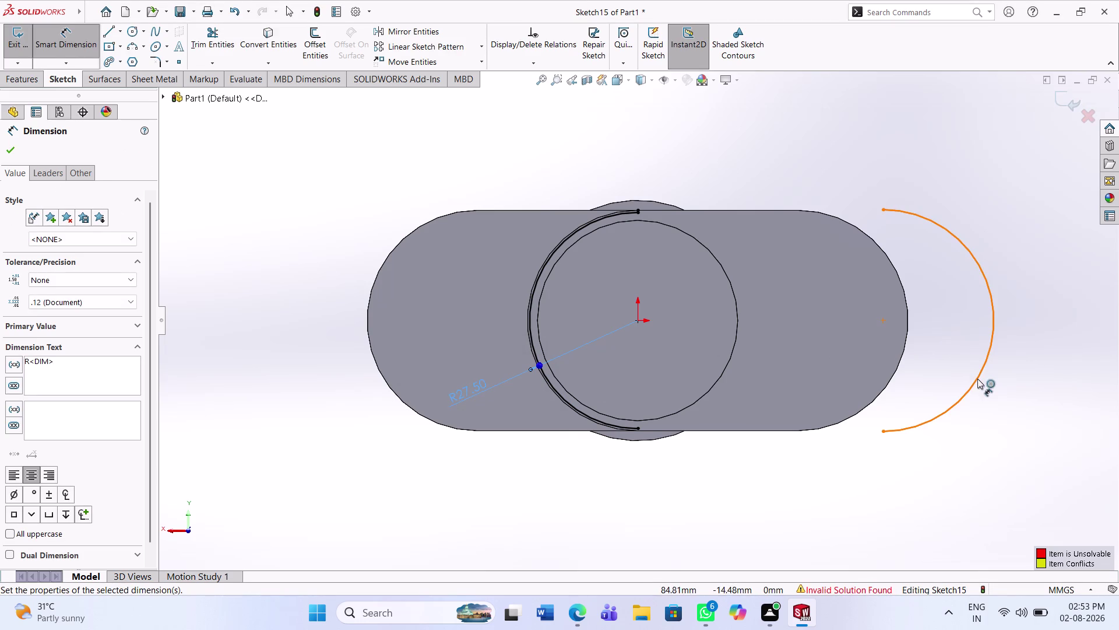
click(998, 407)
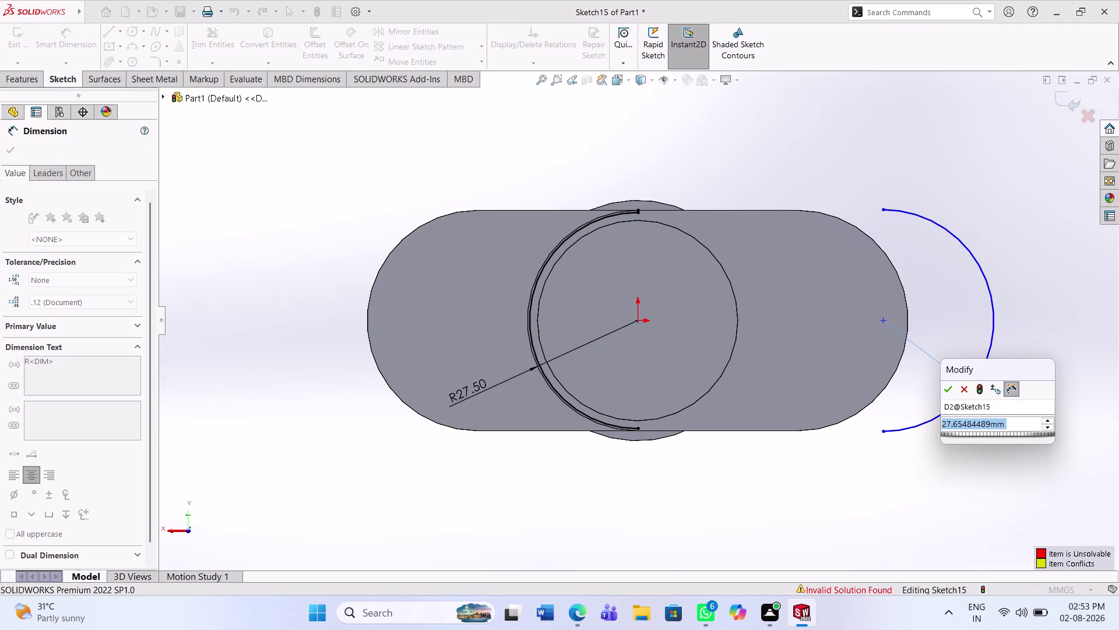
text(27.50)
key(Return)
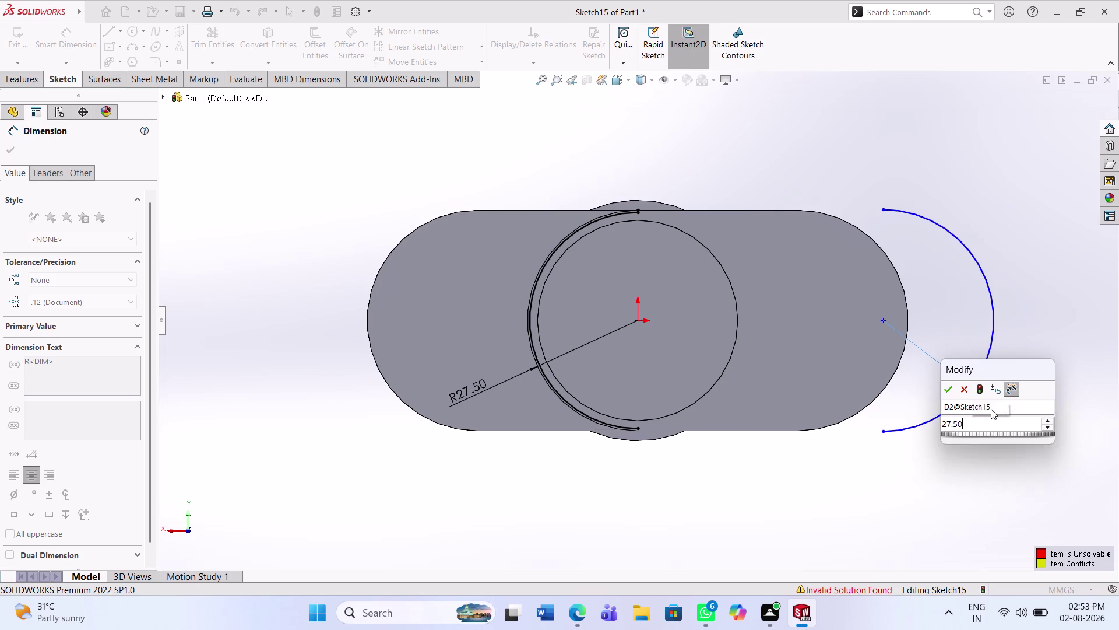
click(1001, 467)
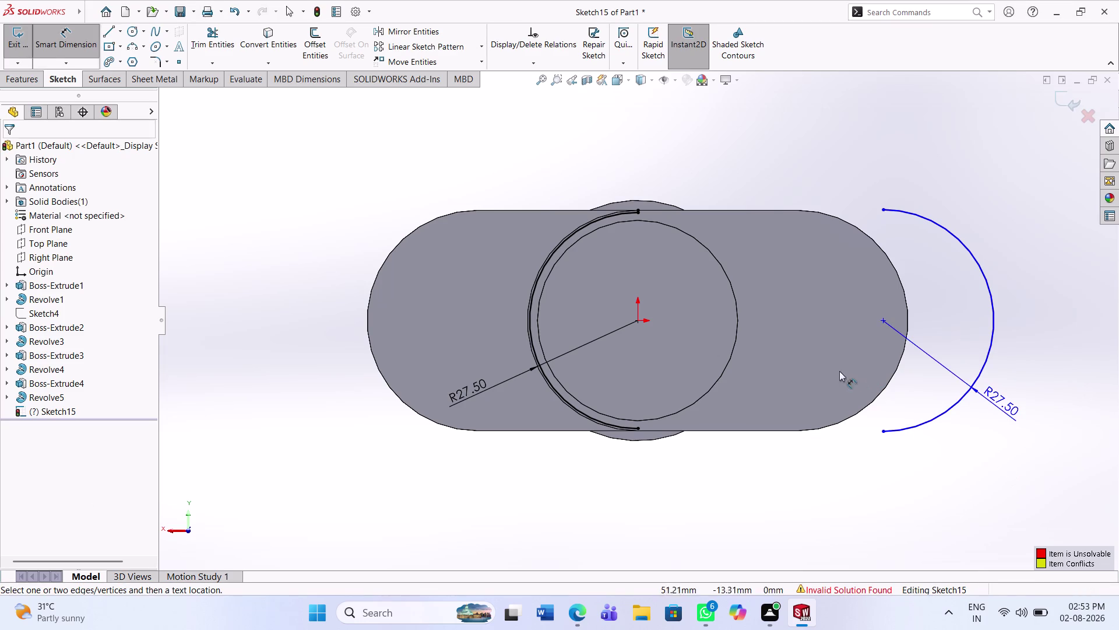
key(Escape)
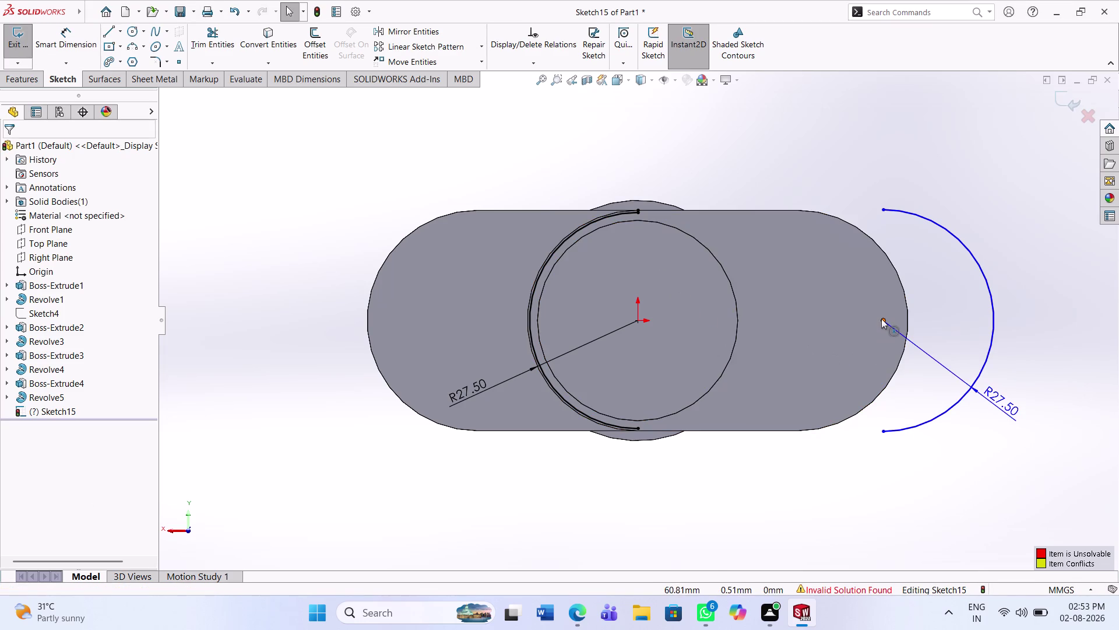
Dimension the horizontal spacing from the origin to the right arc centre as 40 mm.
click(84, 39)
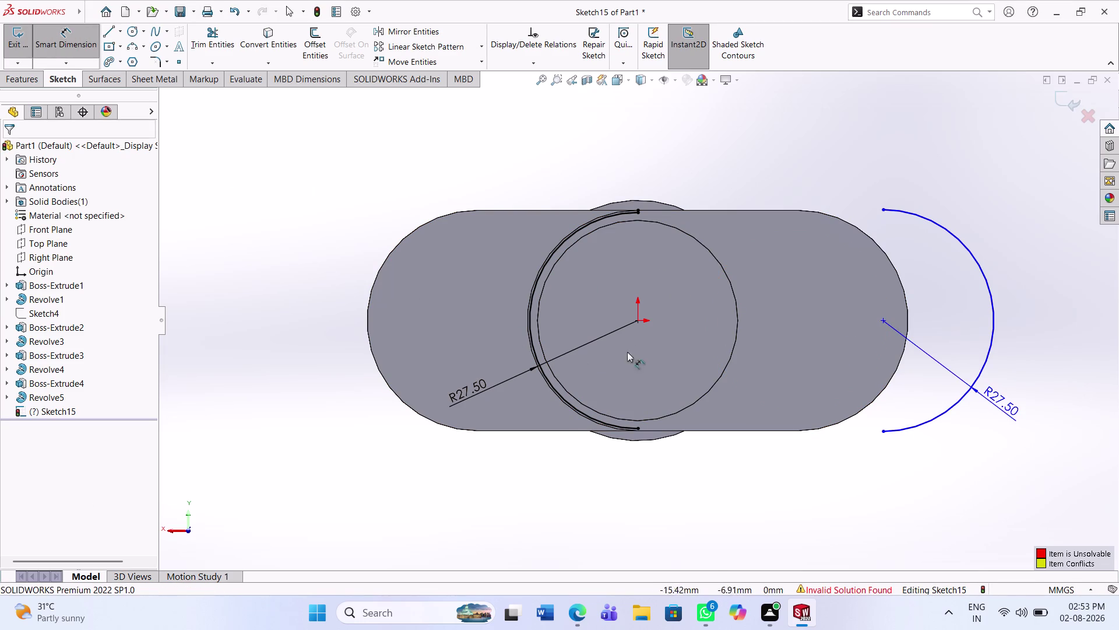
click(640, 321)
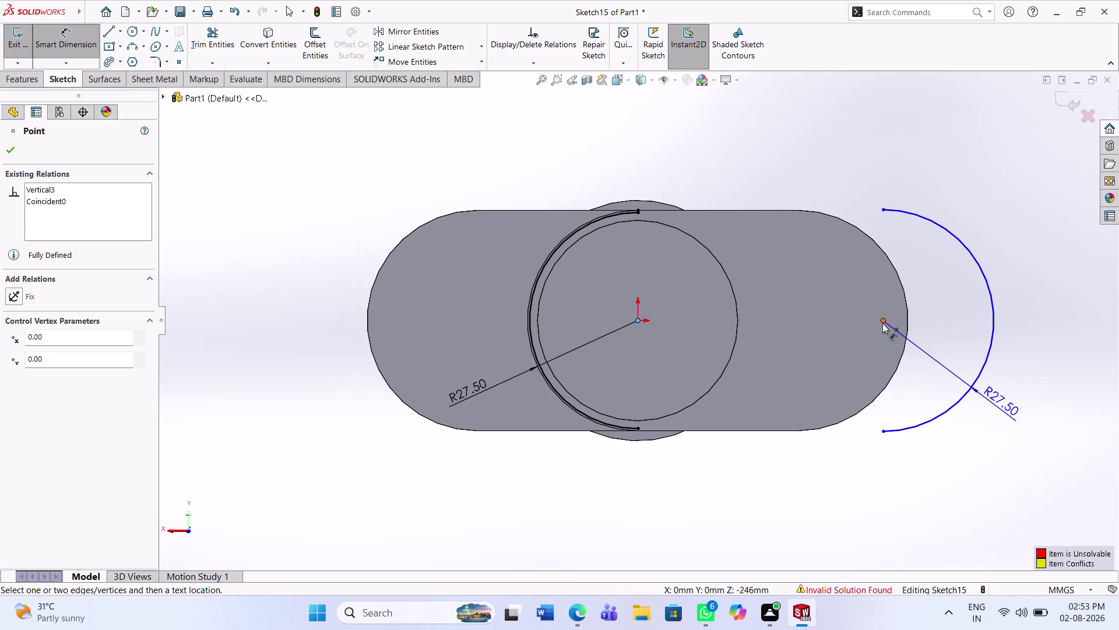
click(882, 323)
click(811, 452)
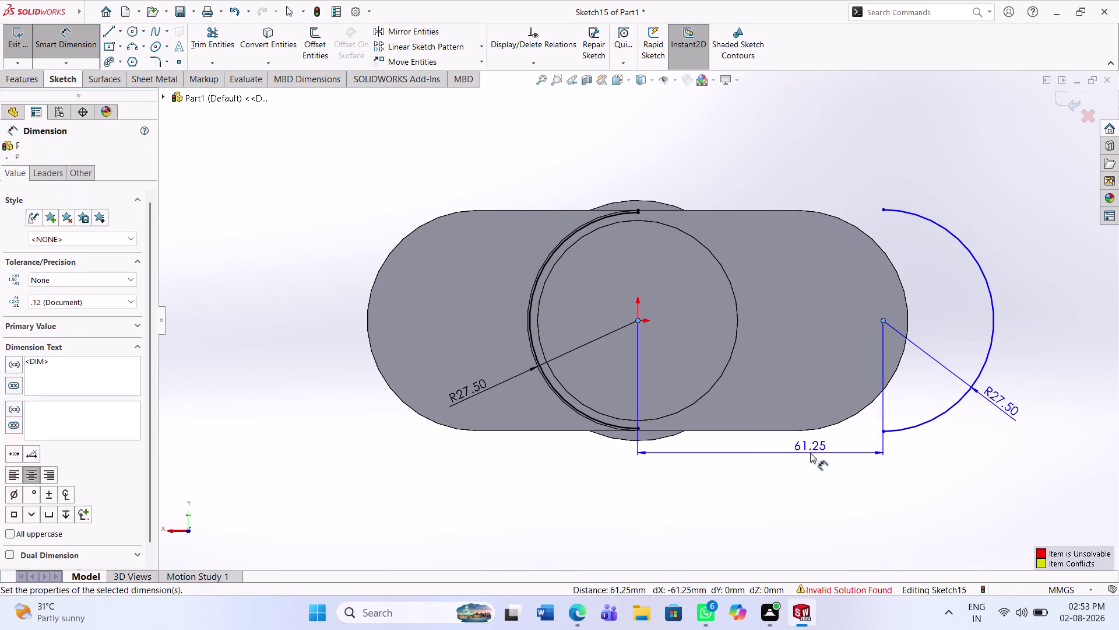
text(40)
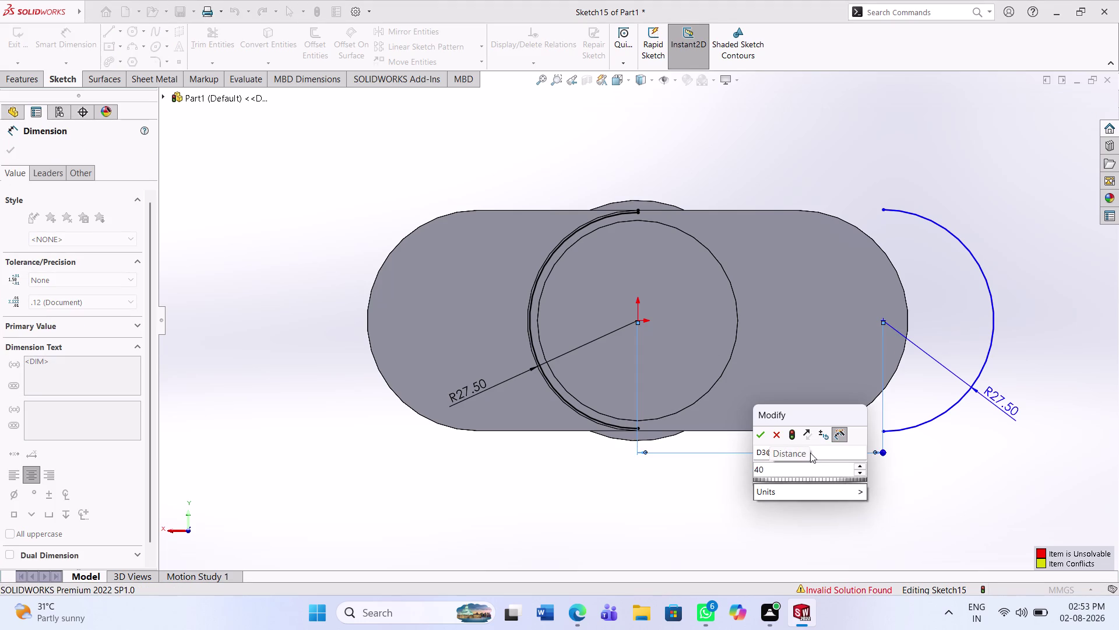
key(Return)
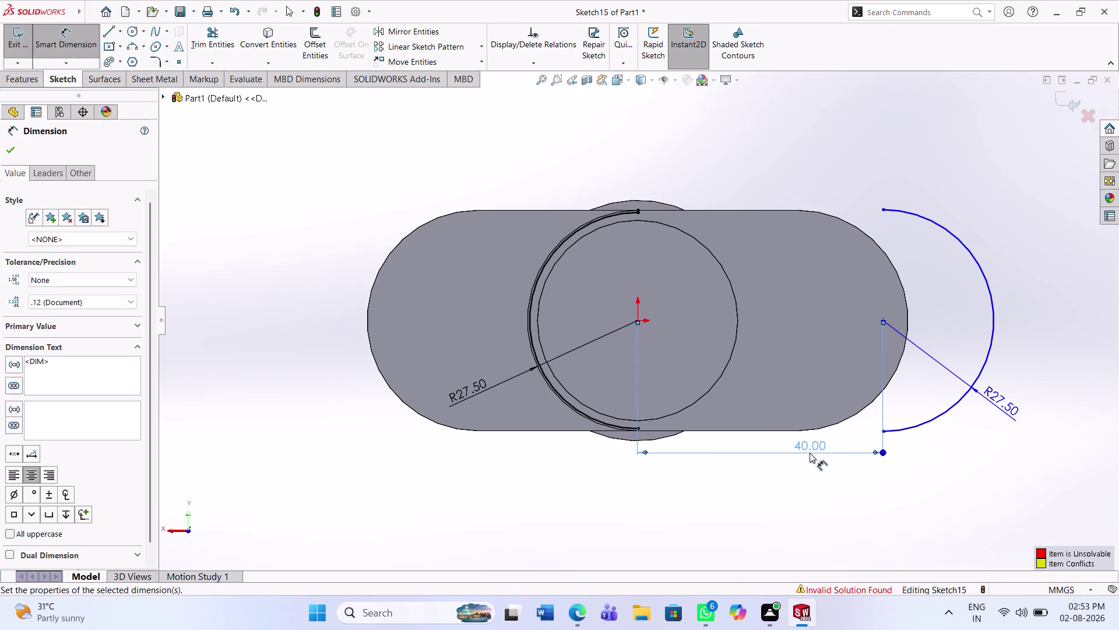
click(898, 492)
key(Escape)
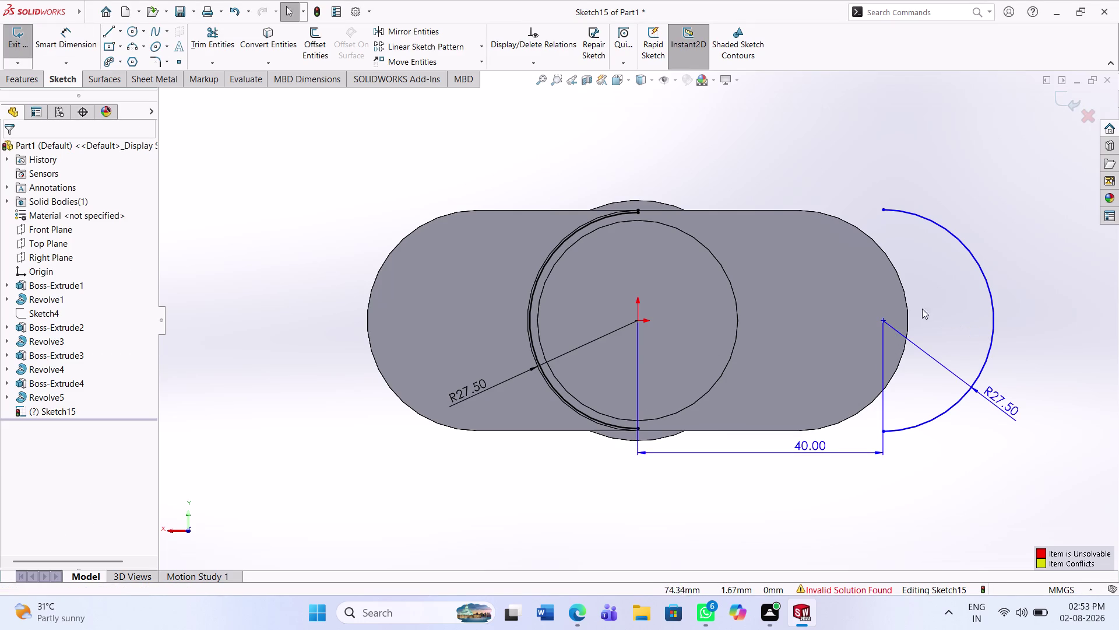
click(886, 319)
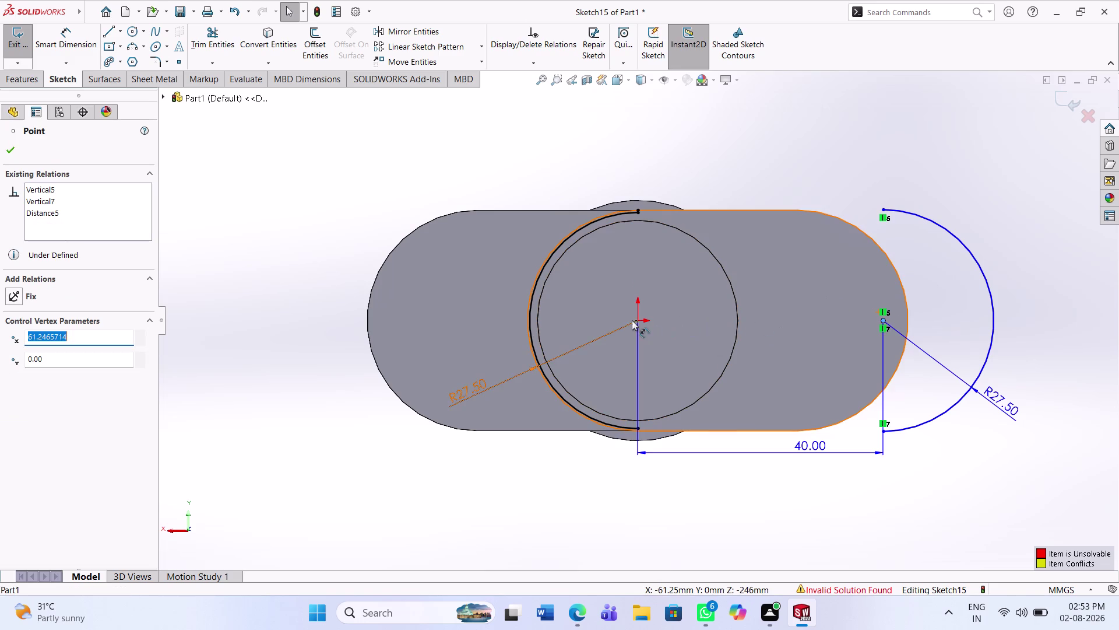
Add a horizontal relation between the origin and the right arc's centre.
click(638, 322)
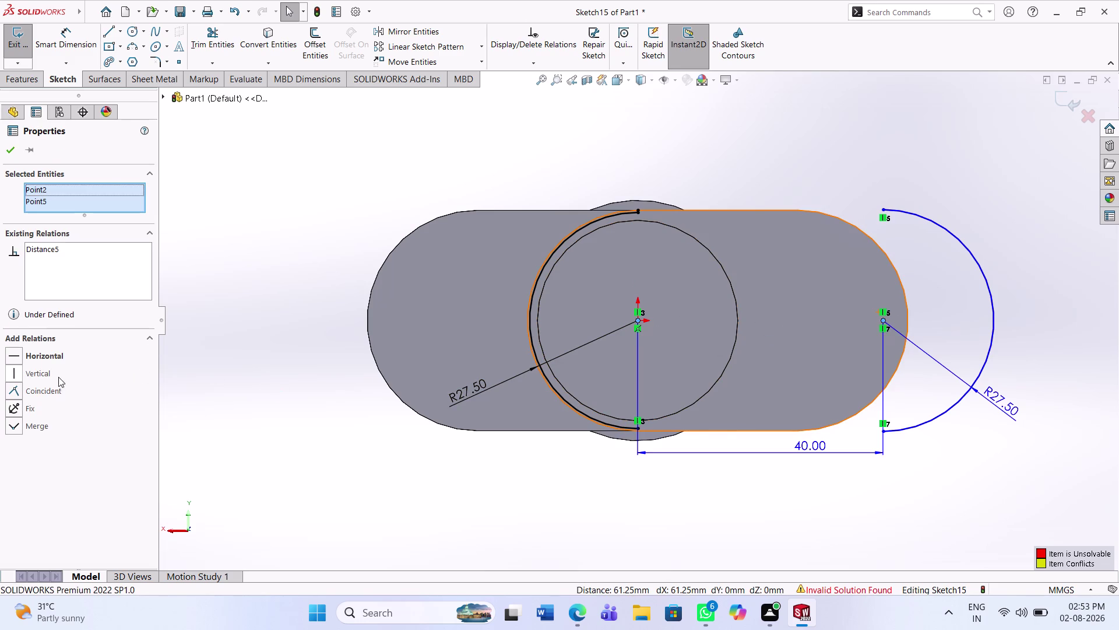
click(53, 355)
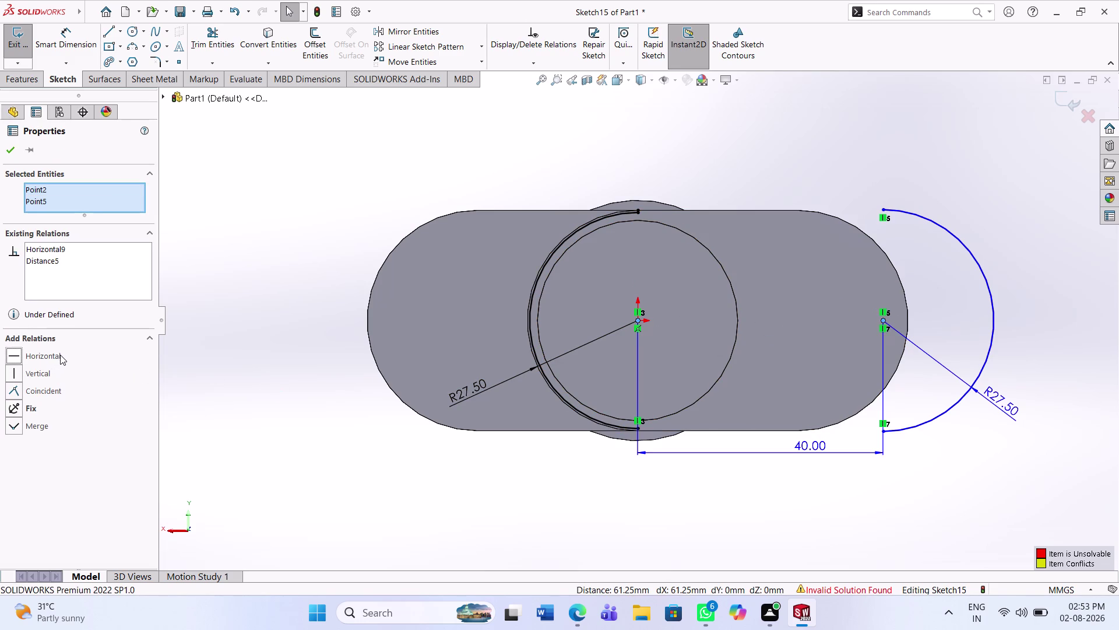
click(60, 354)
click(7, 158)
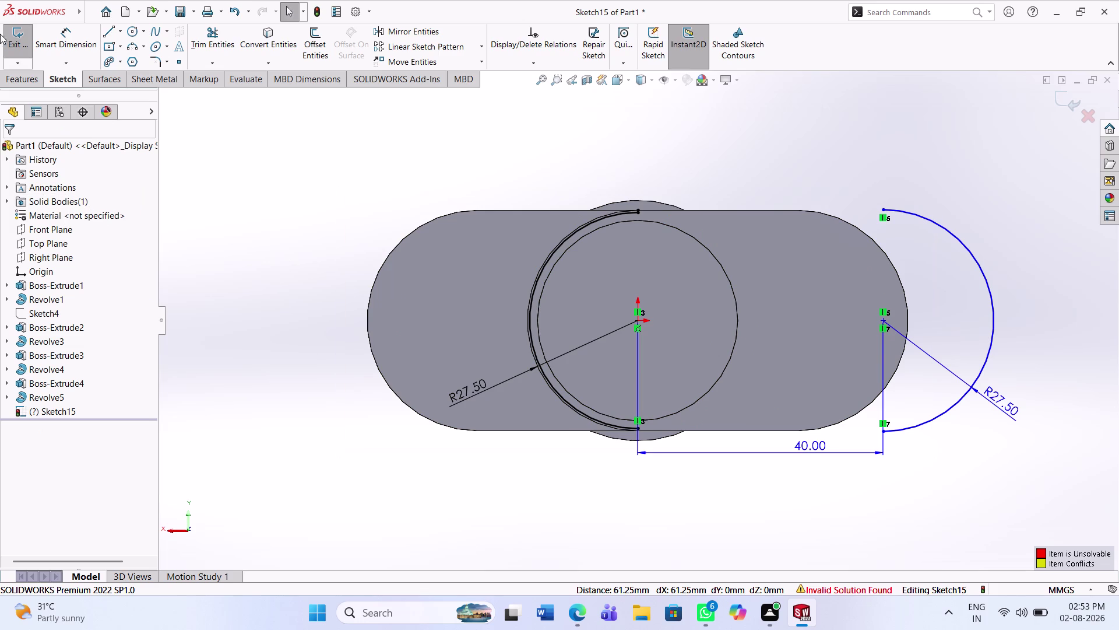
Draw a helper line from the origin to the right arc's centre.
click(108, 34)
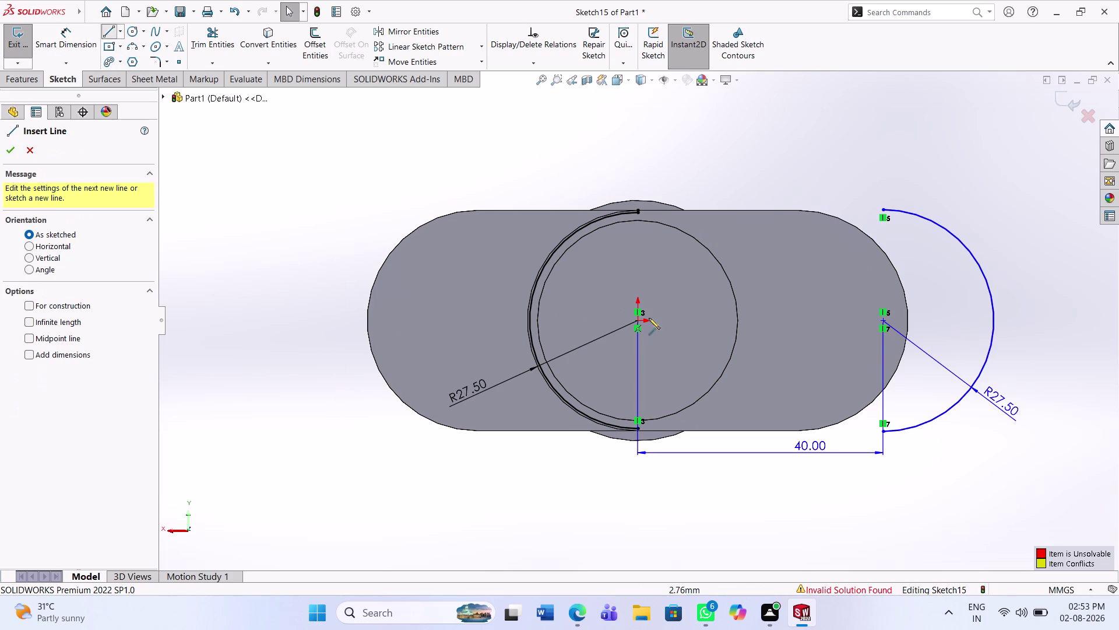
click(637, 322)
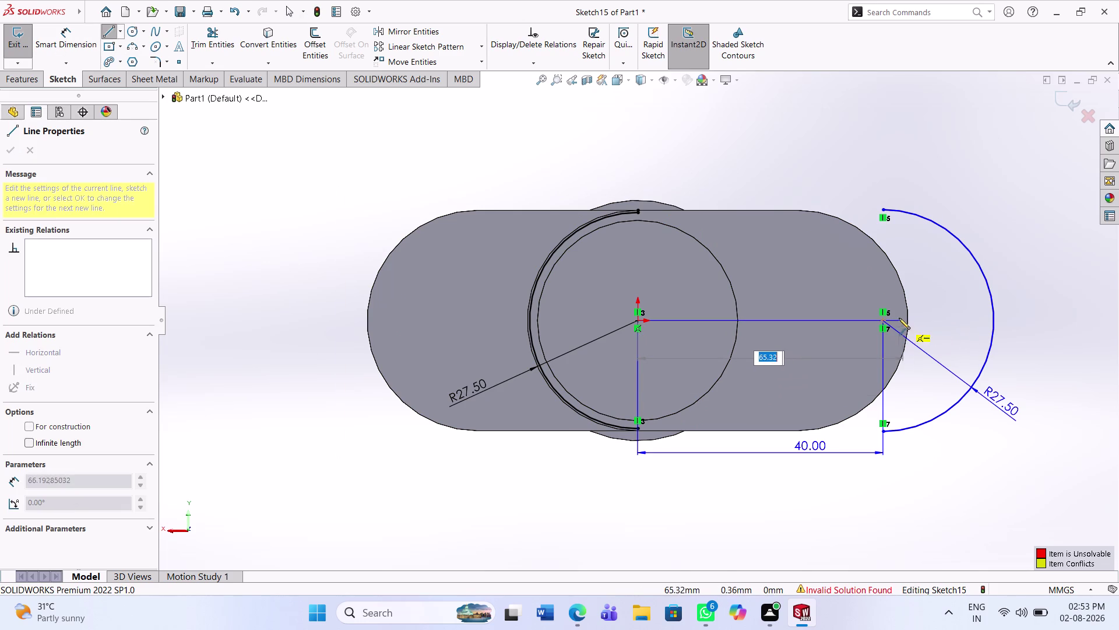
click(885, 322)
key(Escape)
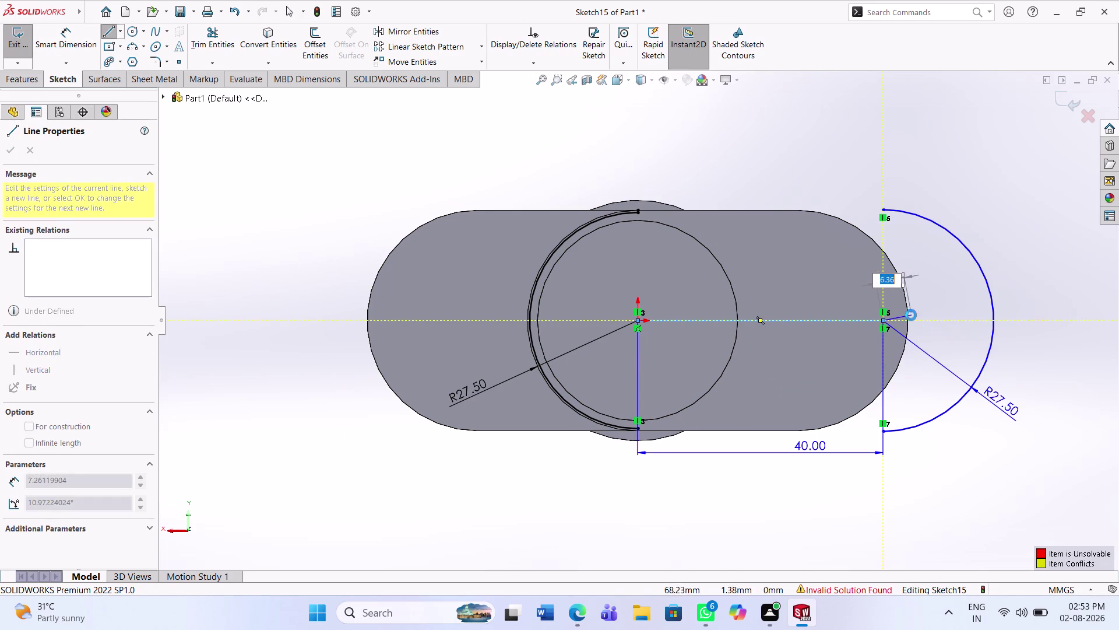
key(Escape)
key(Escape)
Delete the horizontal helper line, then undo three times.
middle_drag(972, 327, 958, 333)
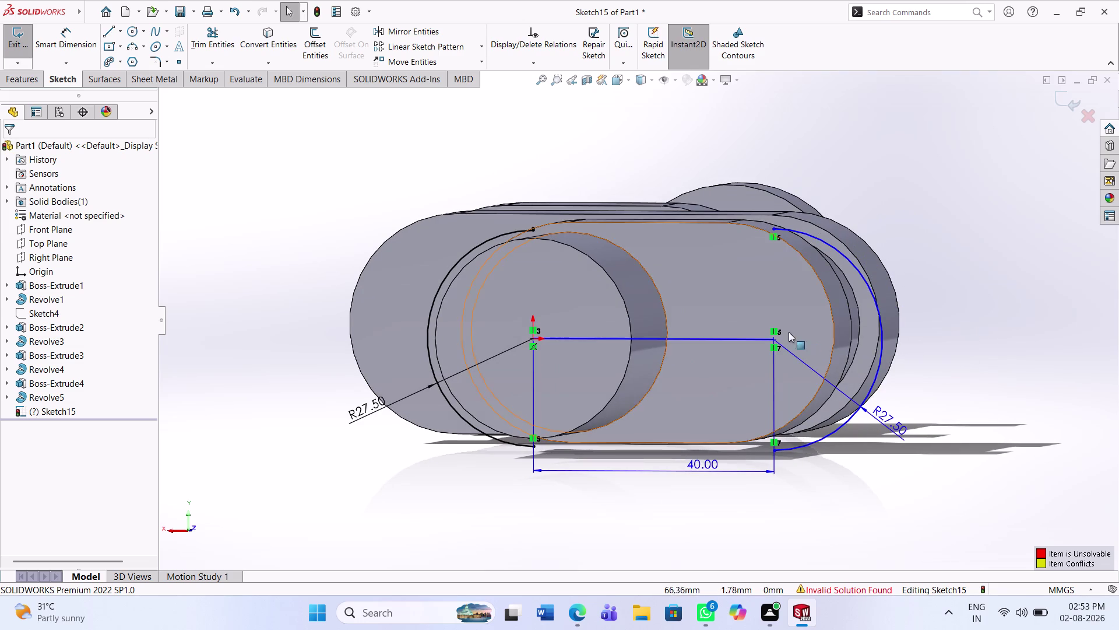
right_click(763, 336)
click(795, 498)
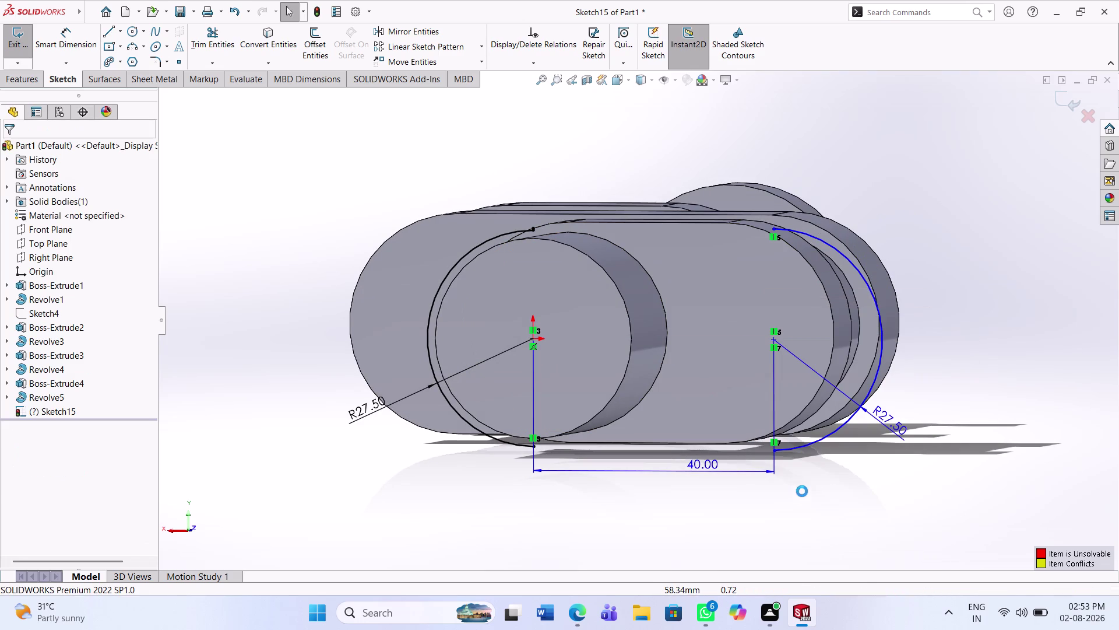
key(ctrl+z)
key(ctrl+z)
key(ctrl+z)
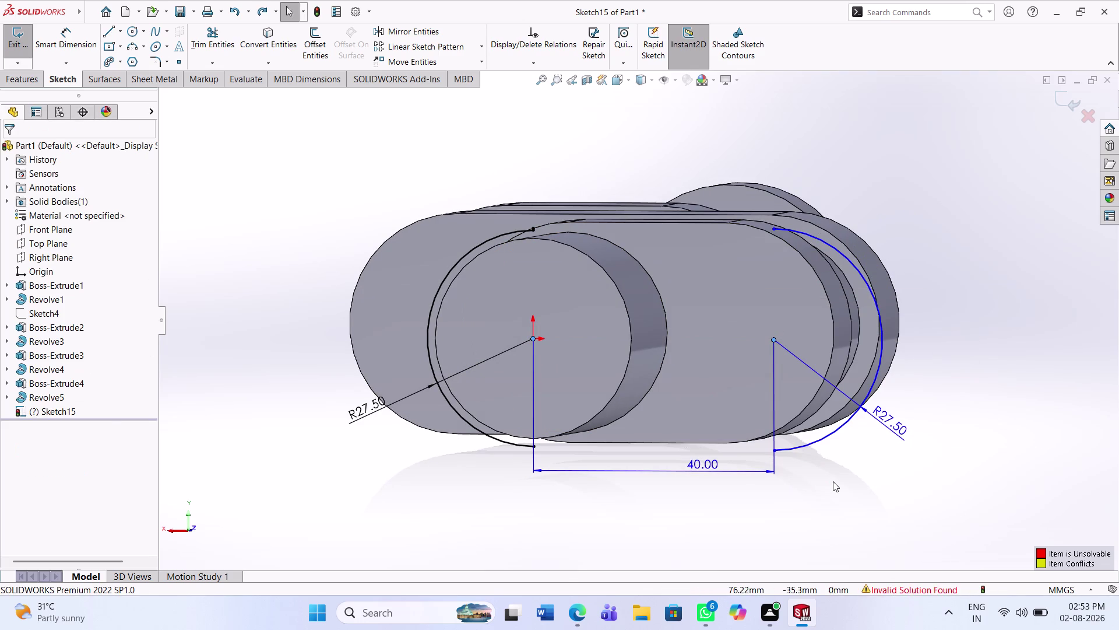
Draw a centerline from the origin to the right arc's centre.
scroll(up, 3)
scroll(down, 3)
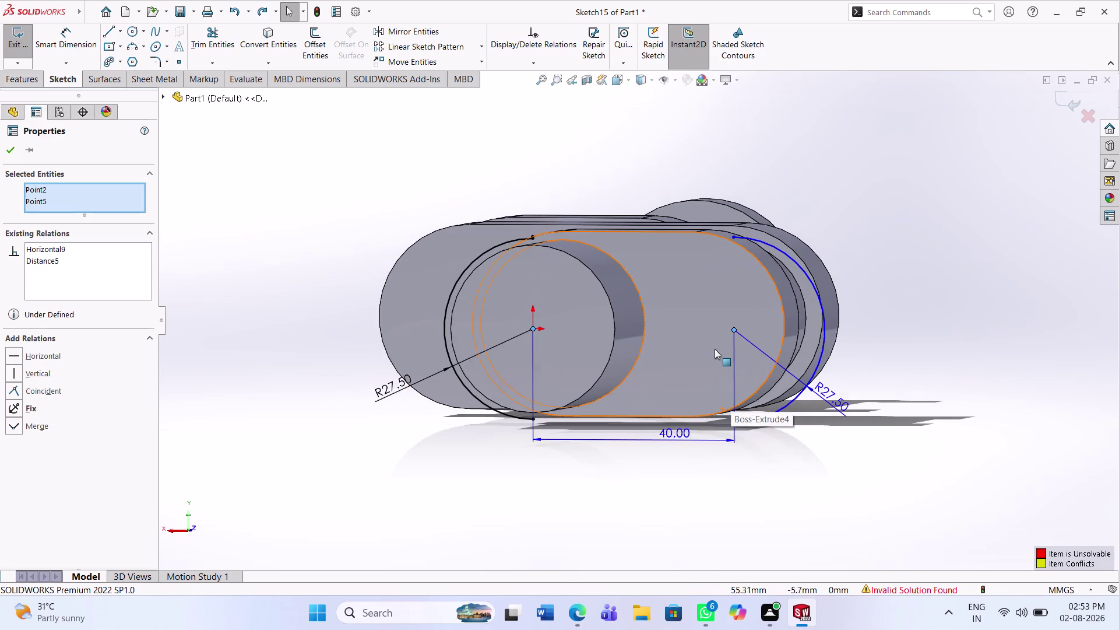
scroll(down, 3)
middle_drag(715, 348, 727, 357)
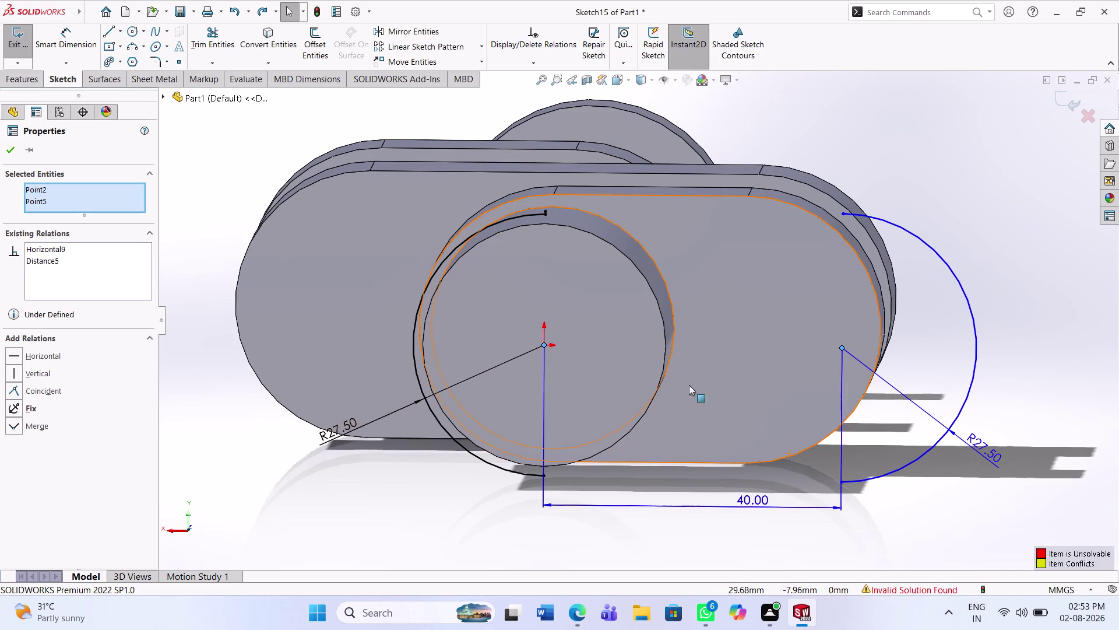
click(118, 34)
click(127, 58)
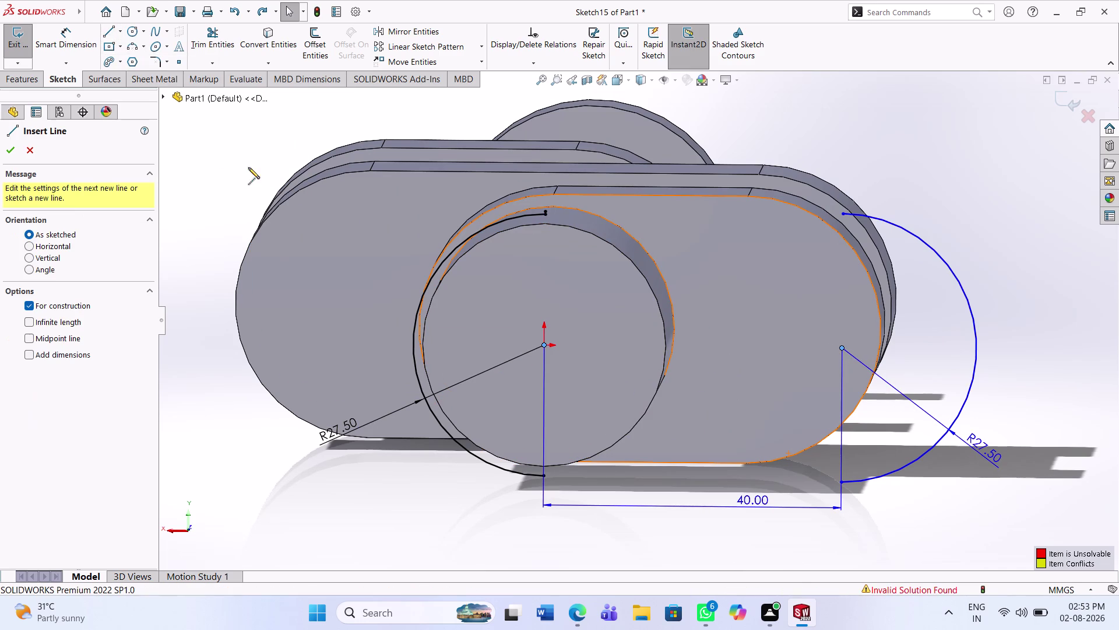
click(544, 346)
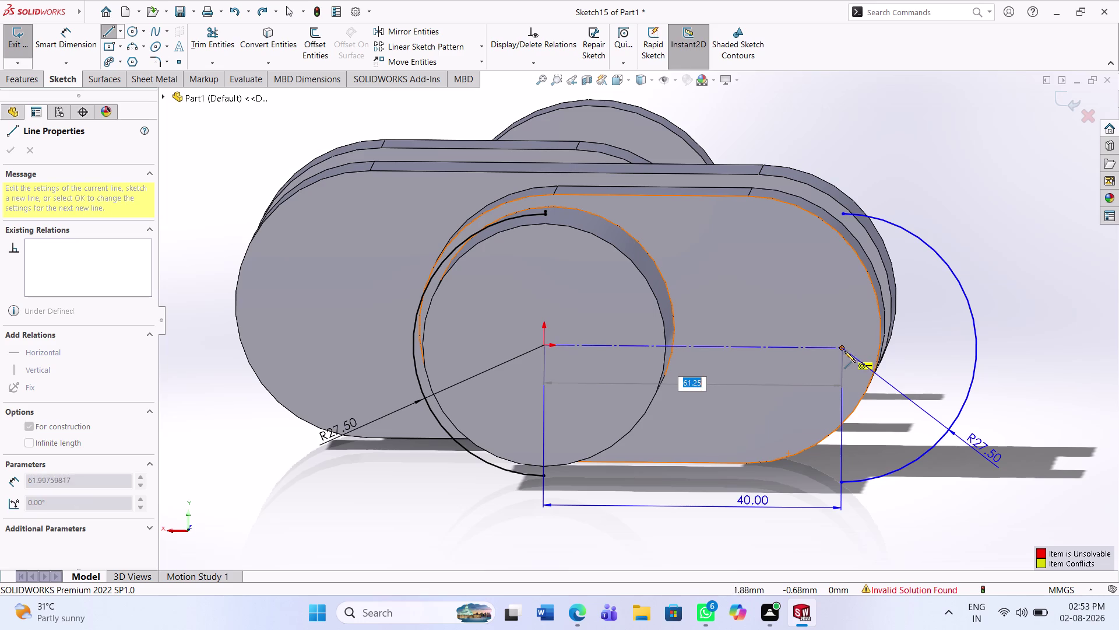
click(843, 351)
key(Escape)
key(Escape)
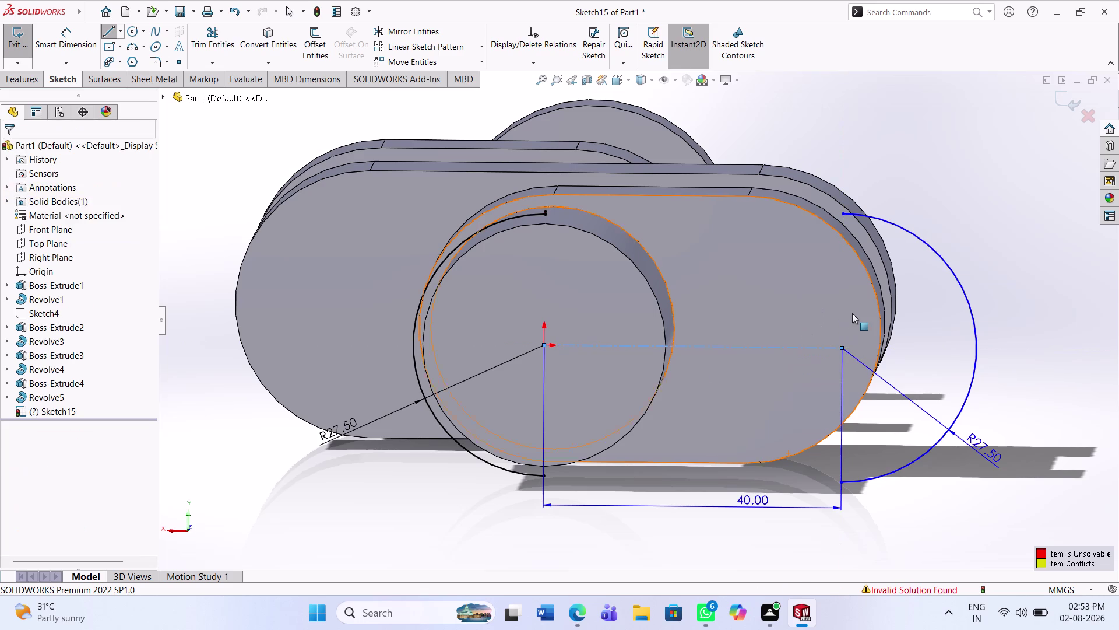
key(Escape)
key(Escape)
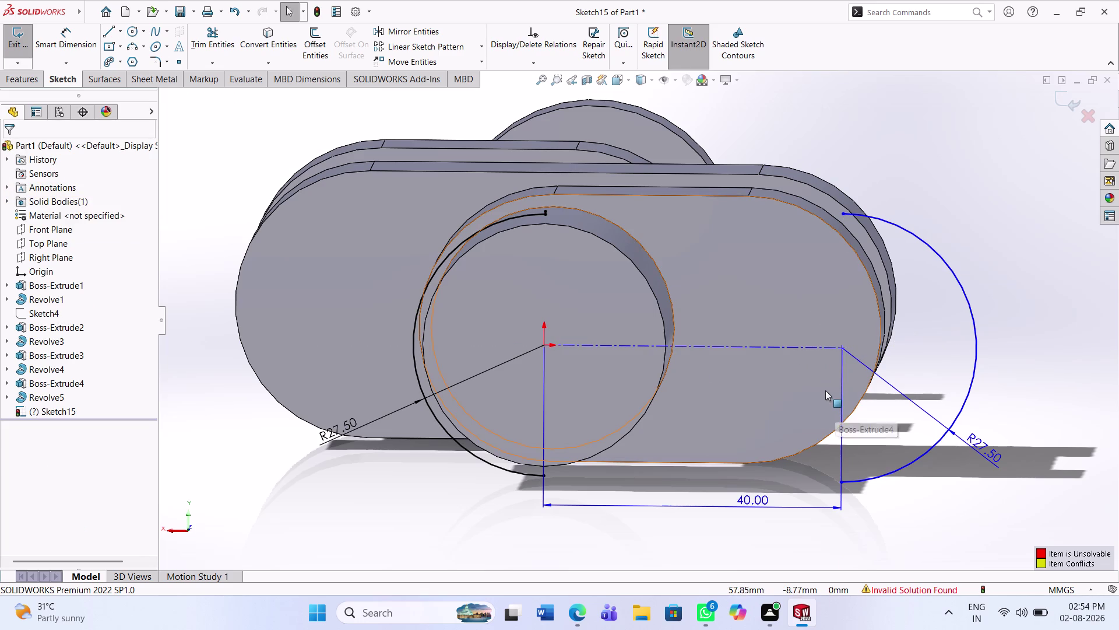
Undo four times, removing the helper lines and the 40.00 dimension.
key(ctrl+z)
key(ctrl+z)
key(ctrl+z)
key(ctrl+z)
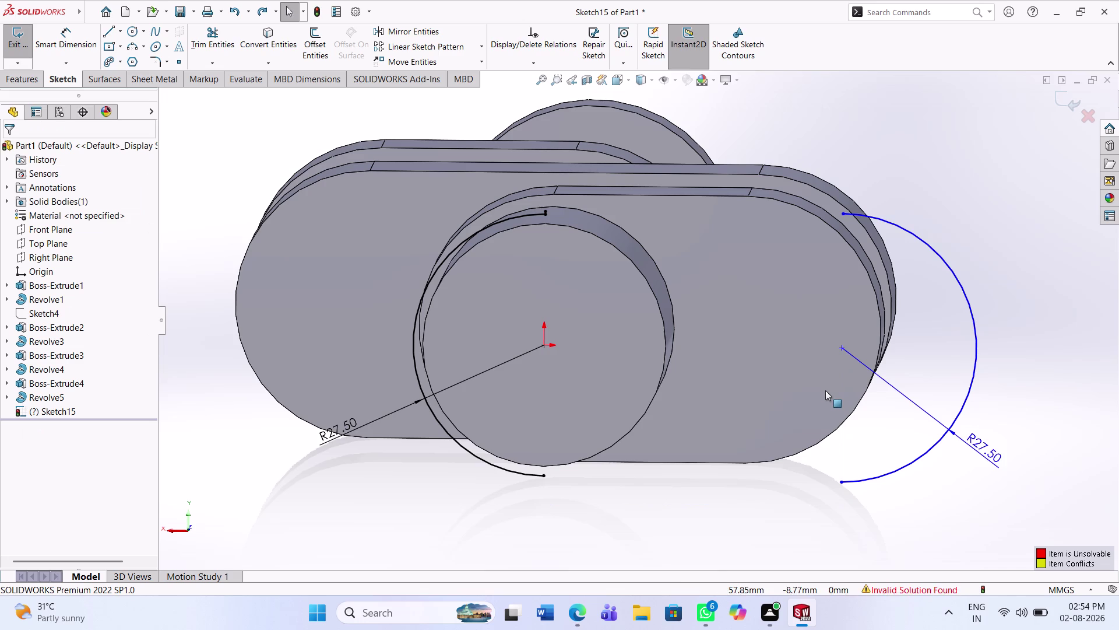
Undo once more, then try deleting the right arc but decline the prompt.
key(ctrl+z)
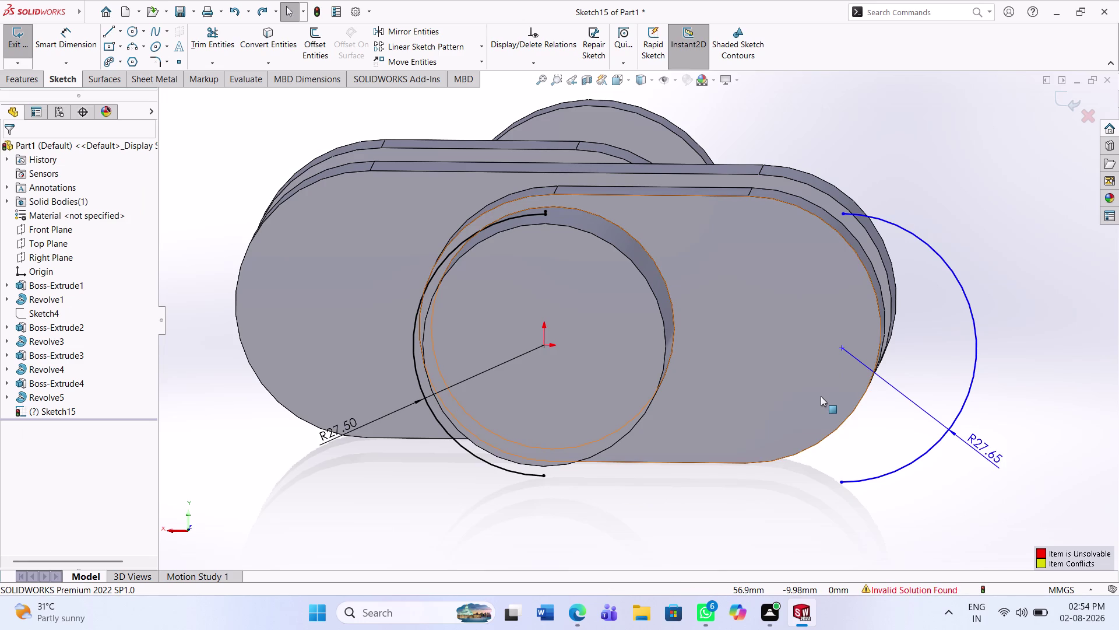
middle_drag(791, 358, 801, 400)
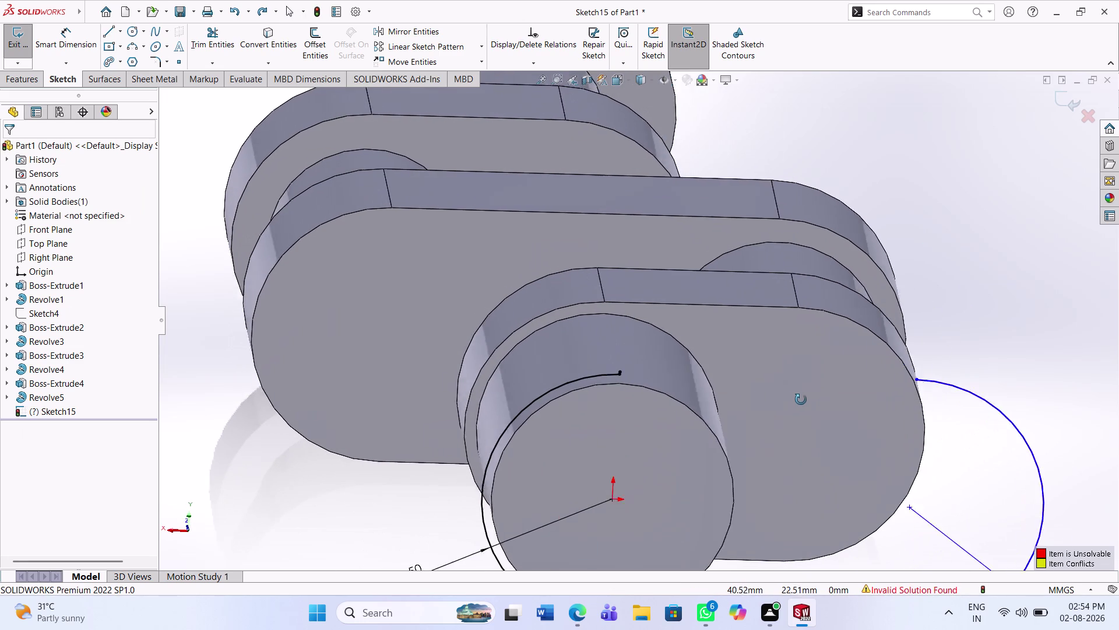
middle_drag(801, 399, 803, 398)
scroll(up, 3)
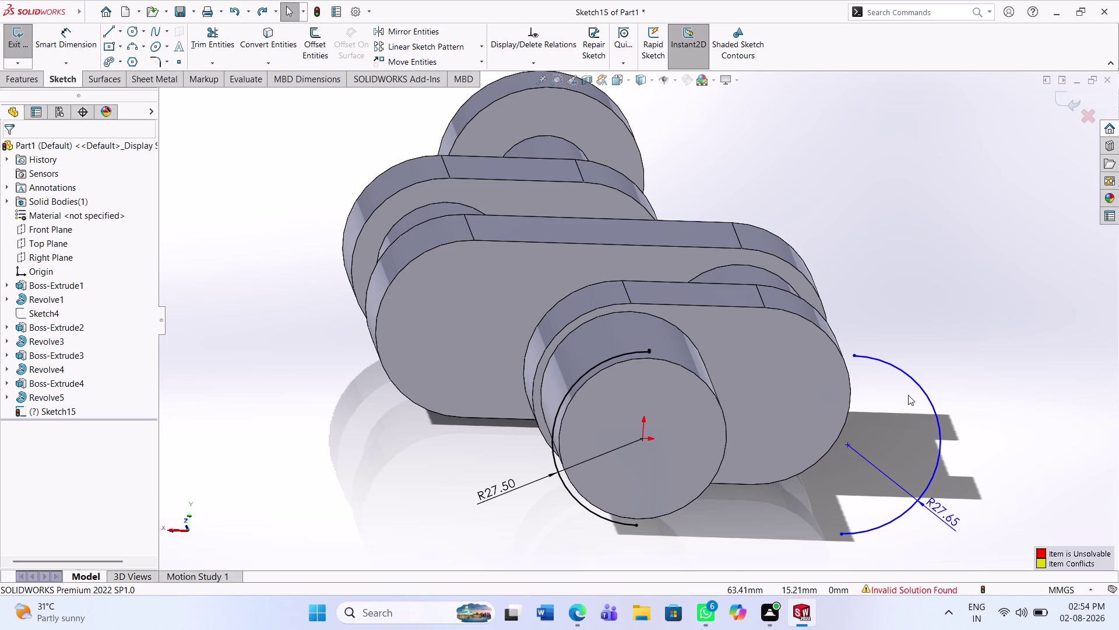
right_click(925, 391)
click(942, 556)
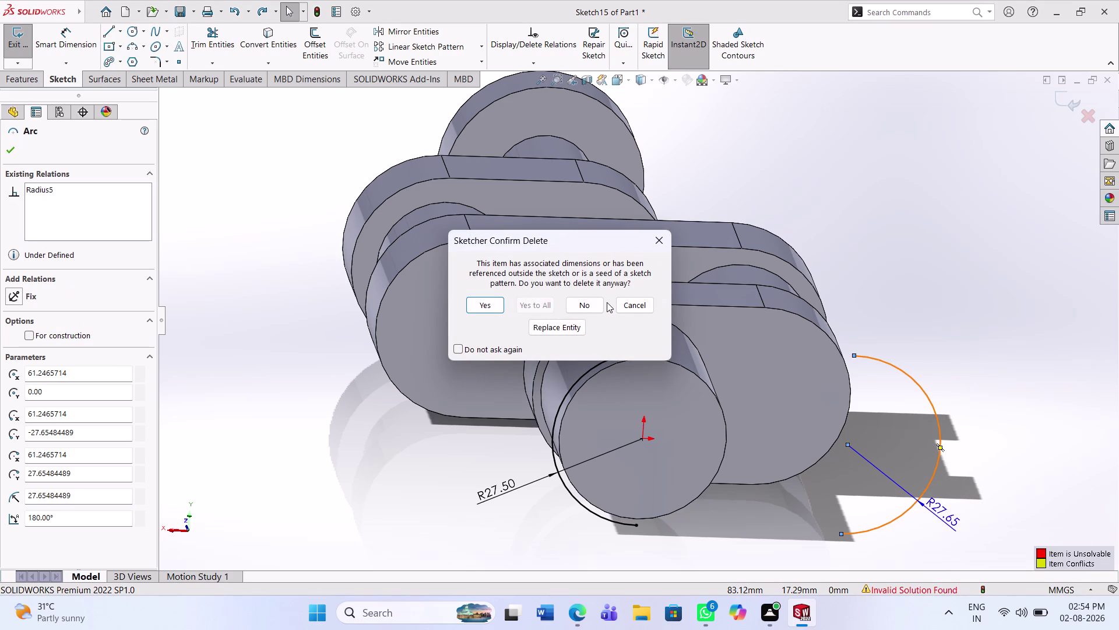
click(597, 303)
Delete the right-hand arc and its dimension, confirming the deletion prompt.
right_click(938, 418)
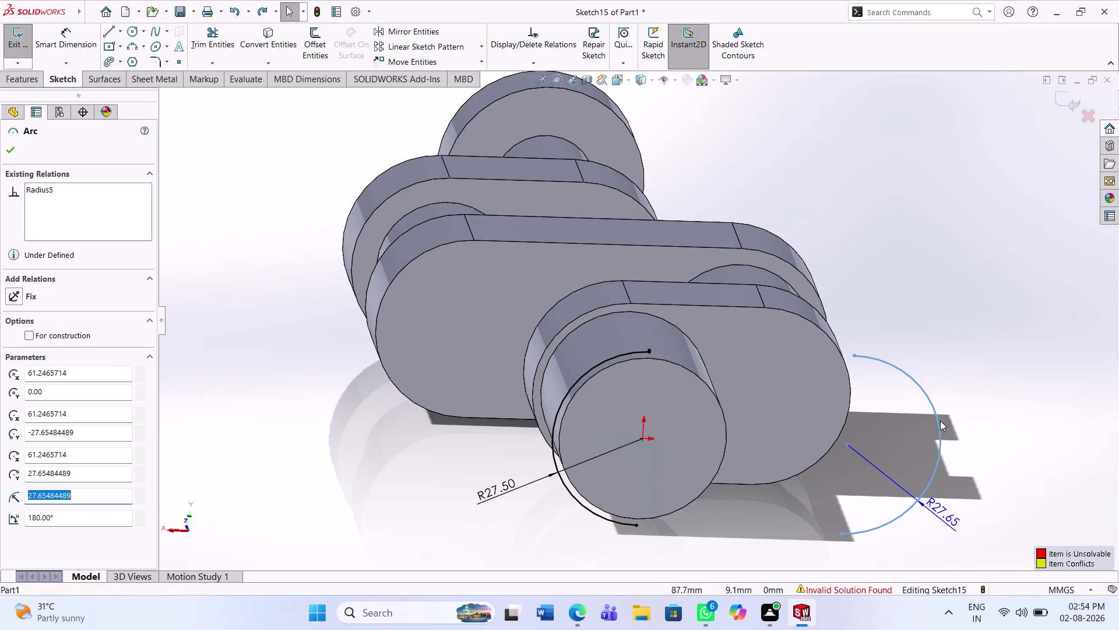
click(963, 573)
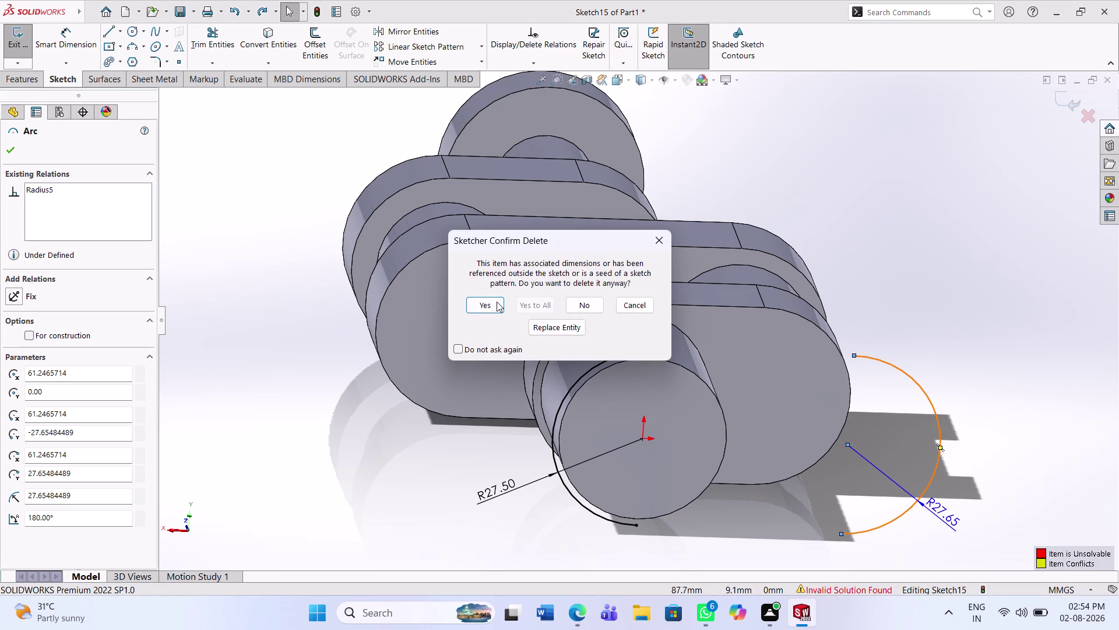
click(495, 301)
middle_drag(726, 420, 709, 370)
scroll(up, 3)
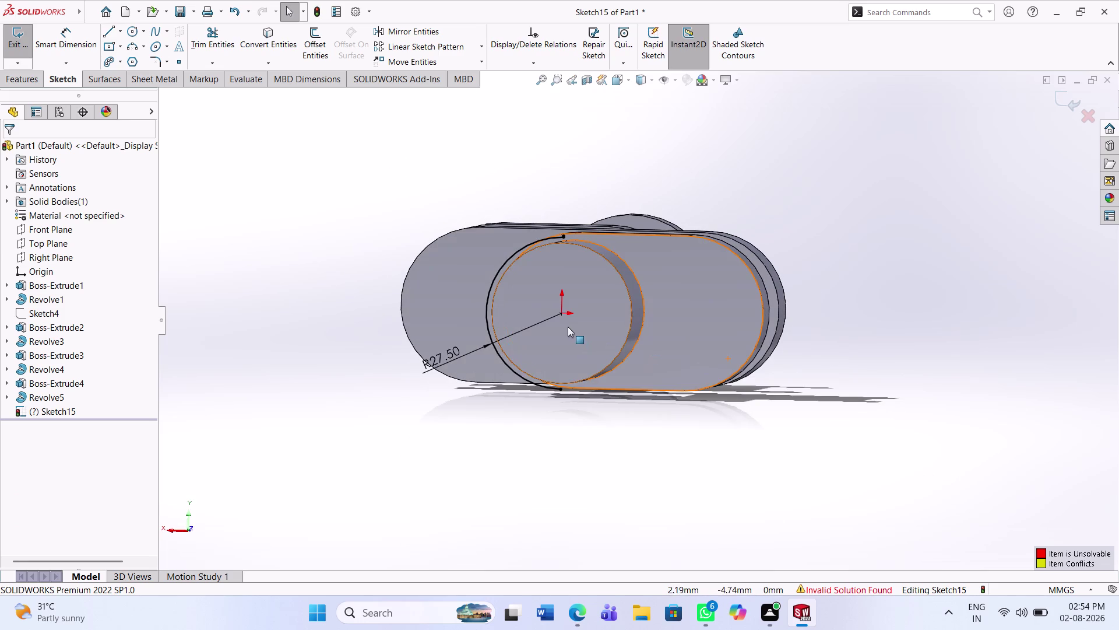
View the Sketch15 face straight on and orbit to centre the sketch.
scroll(down, 3)
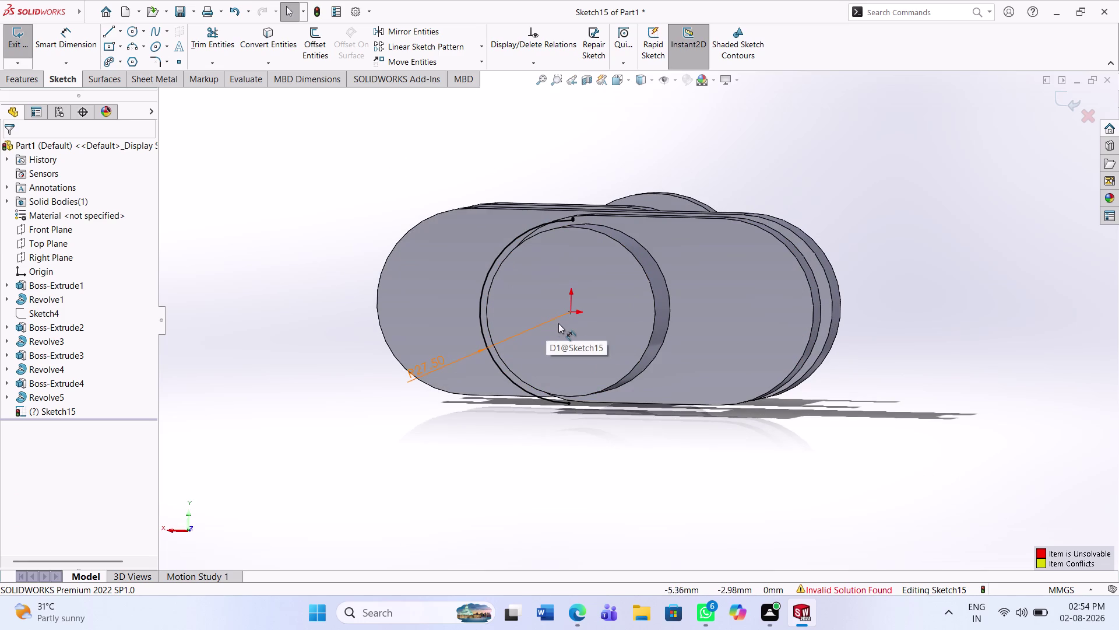
middle_drag(617, 342, 625, 372)
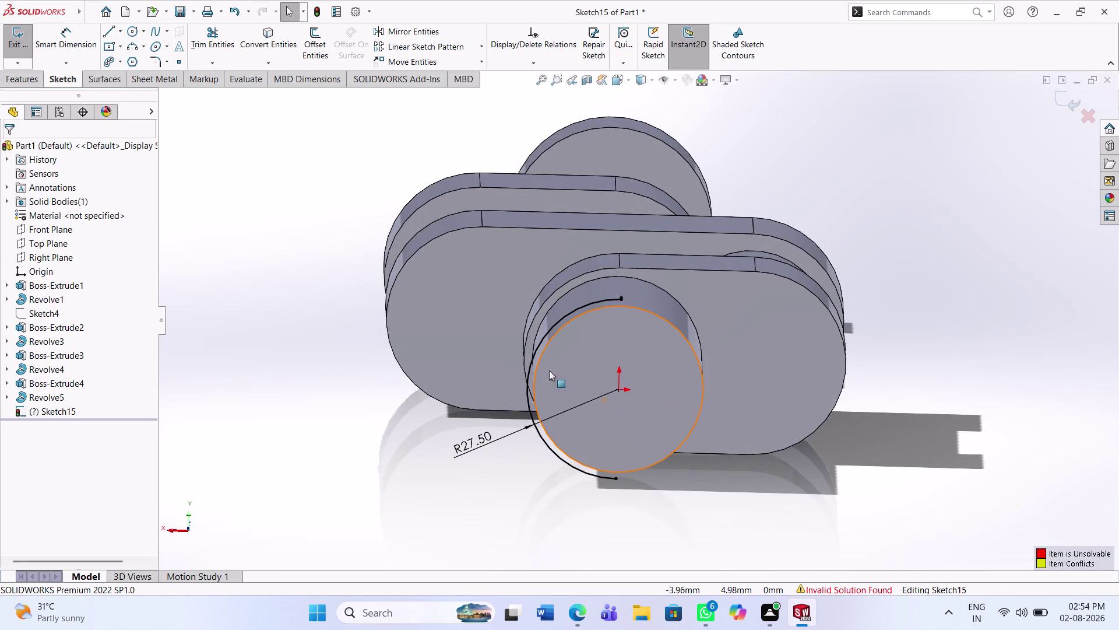
click(50, 267)
click(96, 254)
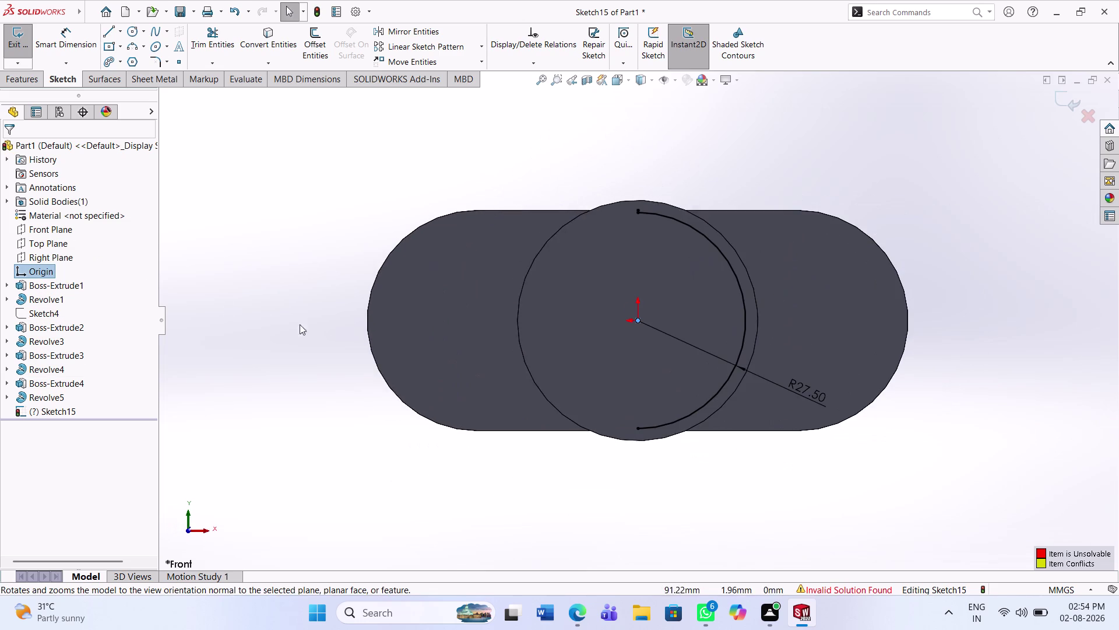
middle_drag(911, 425, 872, 454)
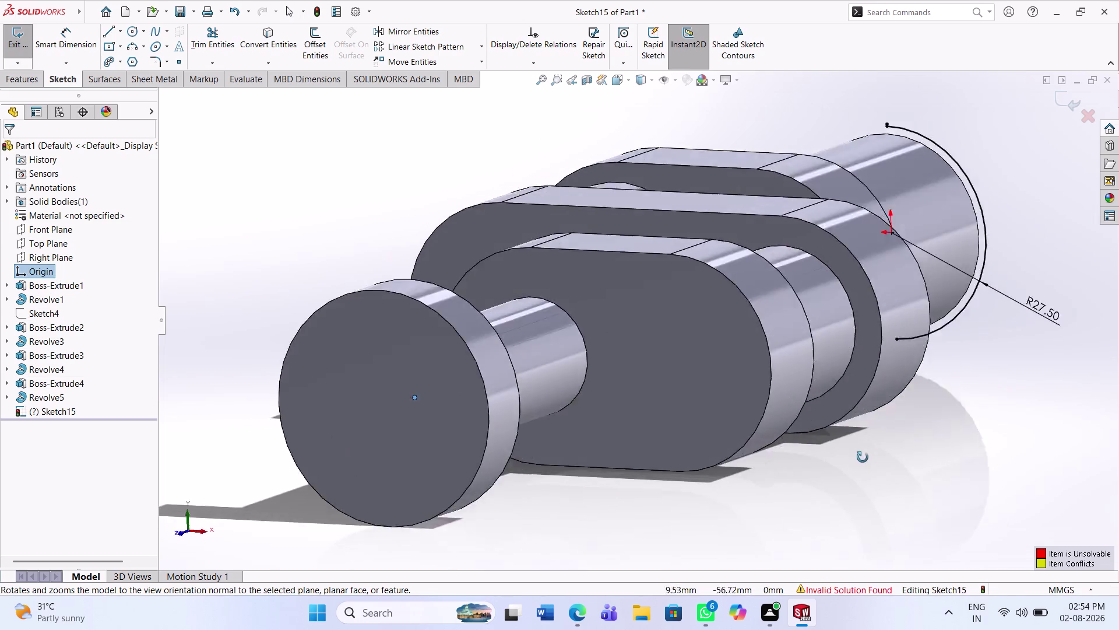
middle_drag(872, 455, 731, 472)
scroll(down, 3)
scroll(up, 3)
middle_drag(845, 376, 781, 425)
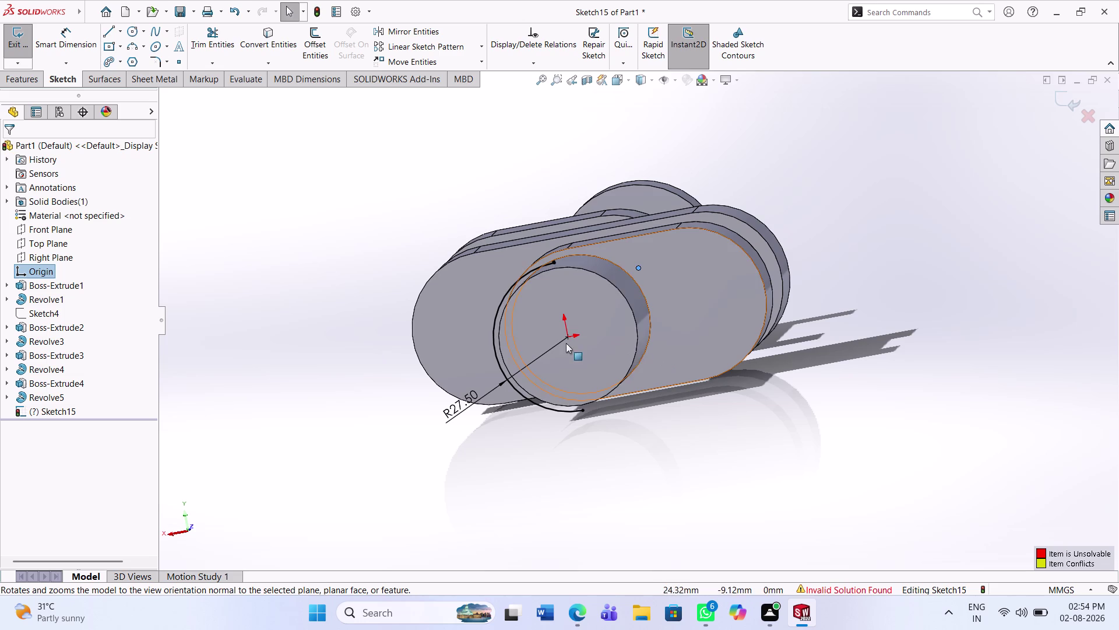
Undo the arc deletion to restore the semicircle, then delete the right-hand arc.
key(ctrl+z)
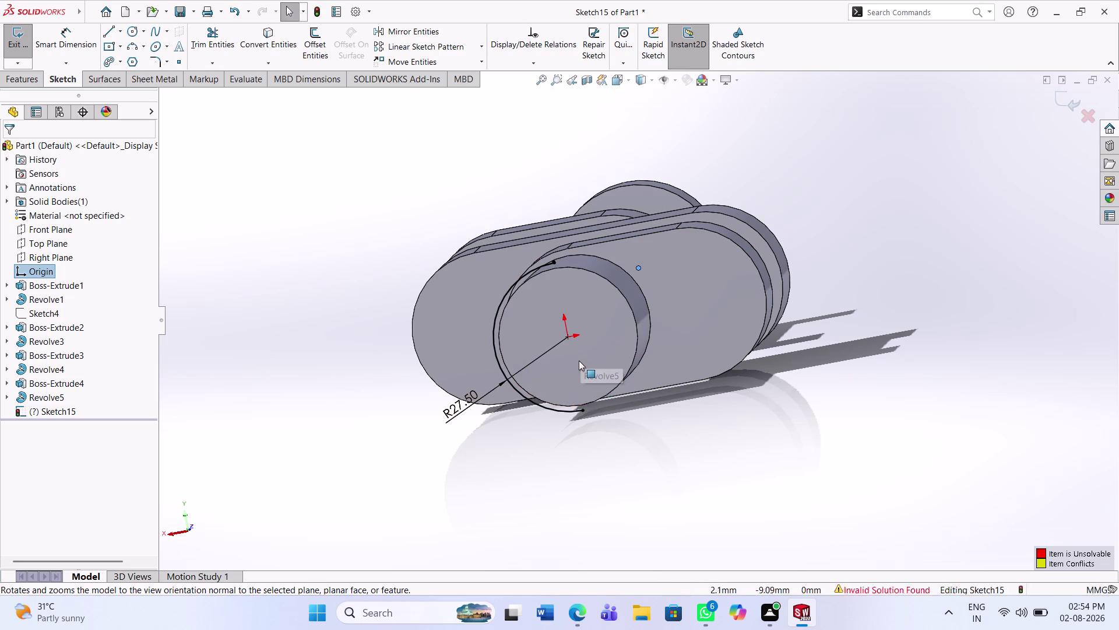
key(ctrl+z)
key(ctrl+z)
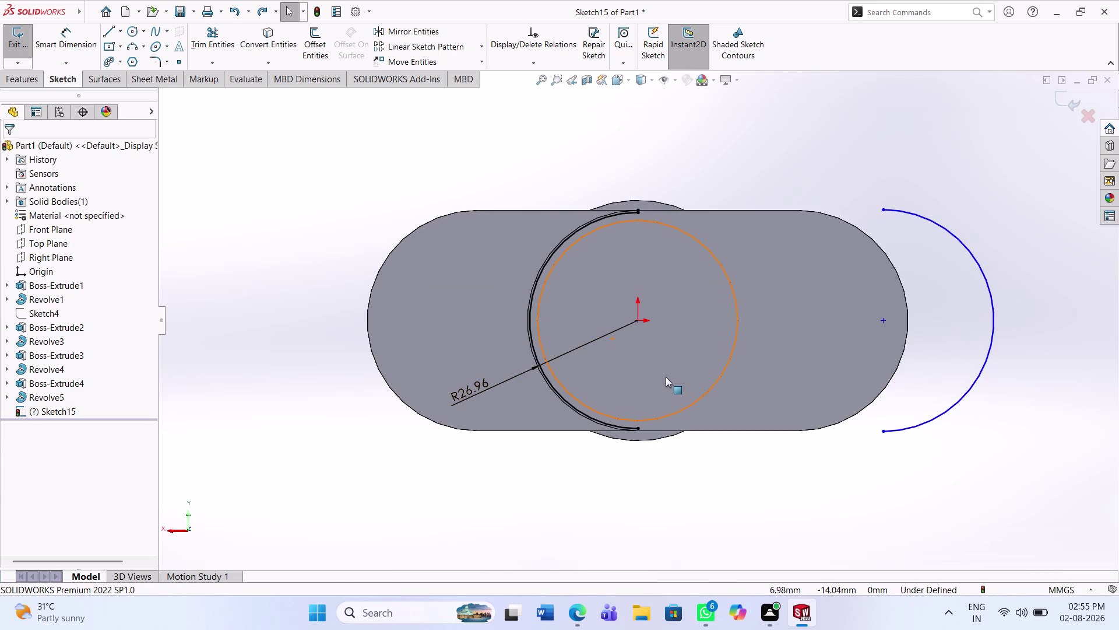
right_click(996, 333)
click(986, 520)
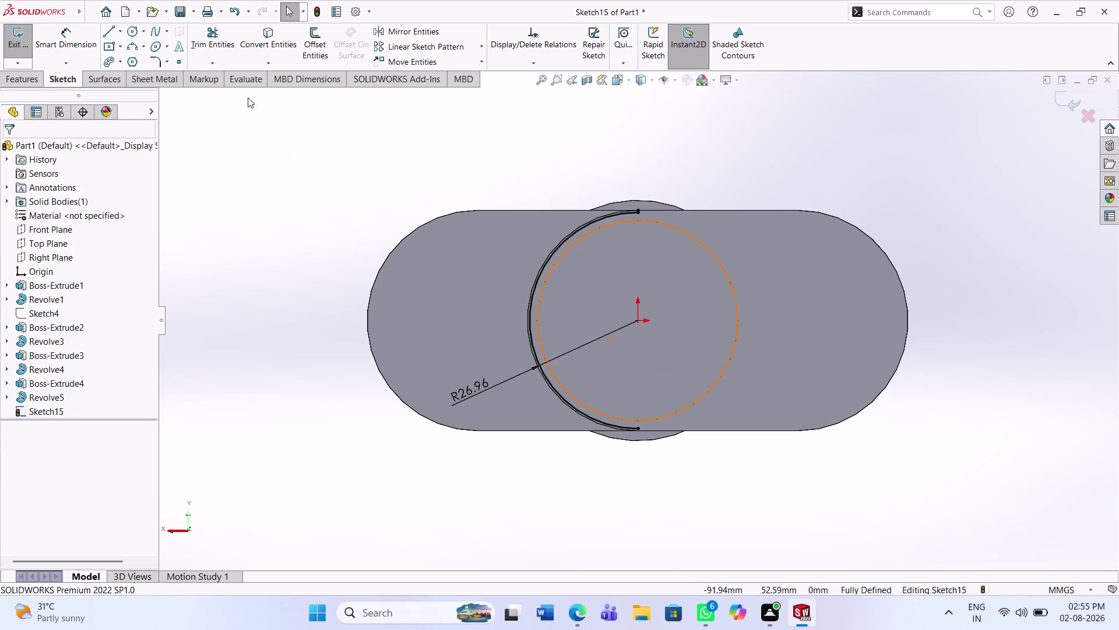
Draw a horizontal centerline ending at the right side of the sketch.
click(123, 31)
click(144, 66)
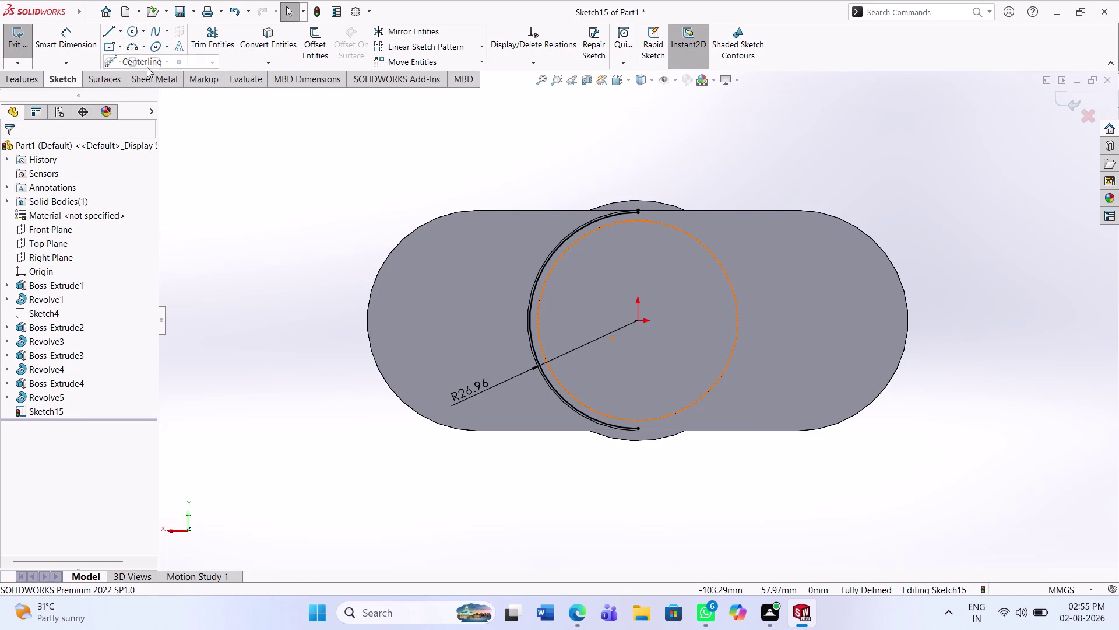
click(640, 320)
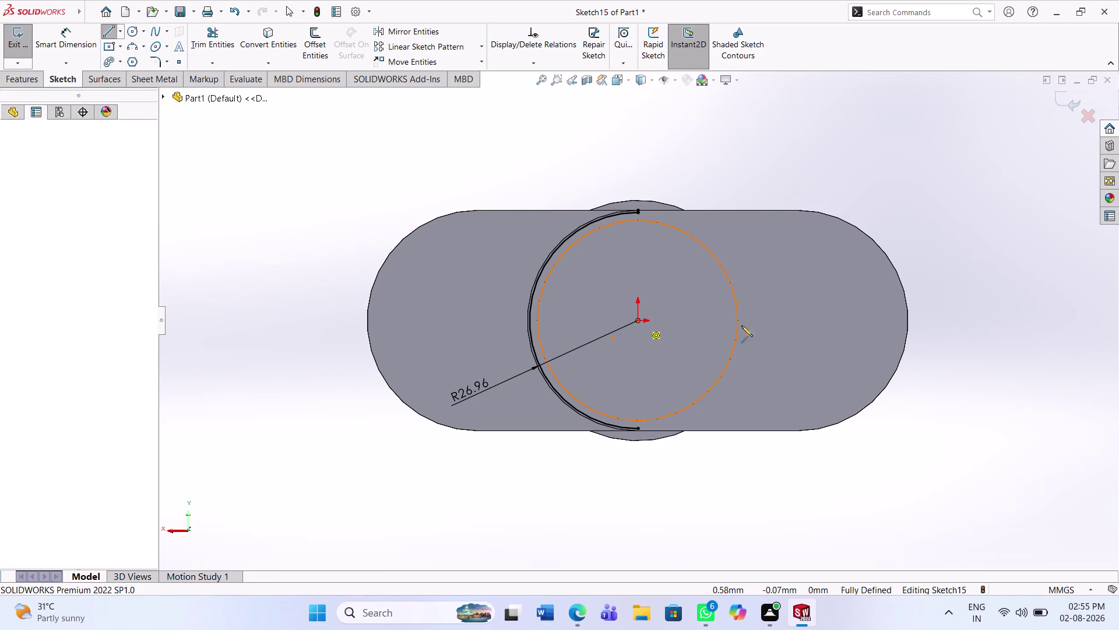
click(906, 321)
key(Escape)
key(Escape)
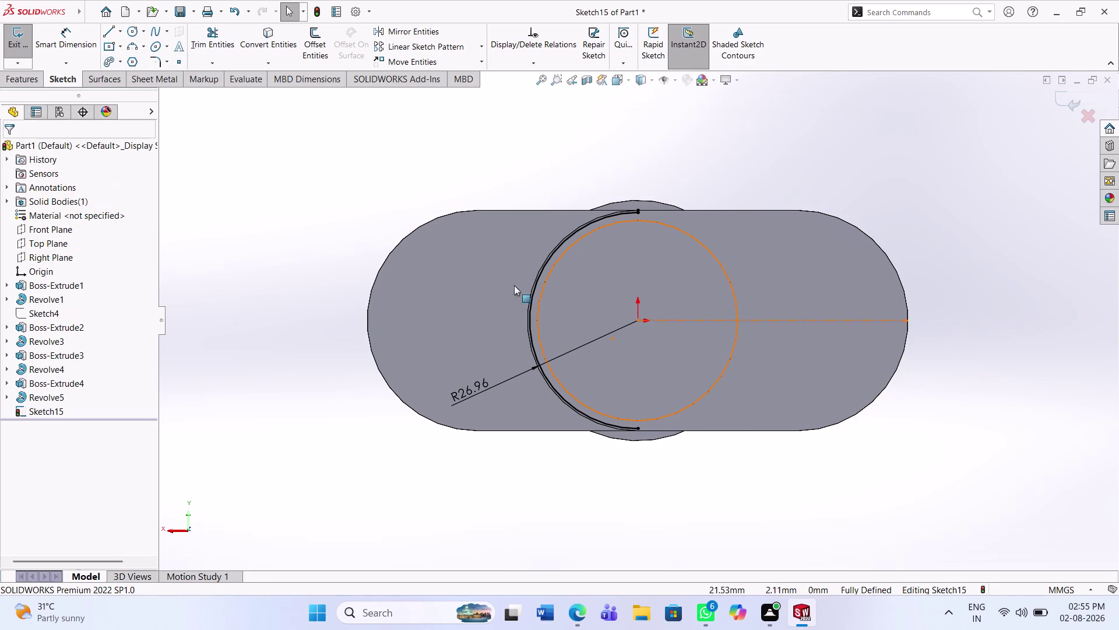
Draw a circle centred at the centerline's right end.
click(127, 32)
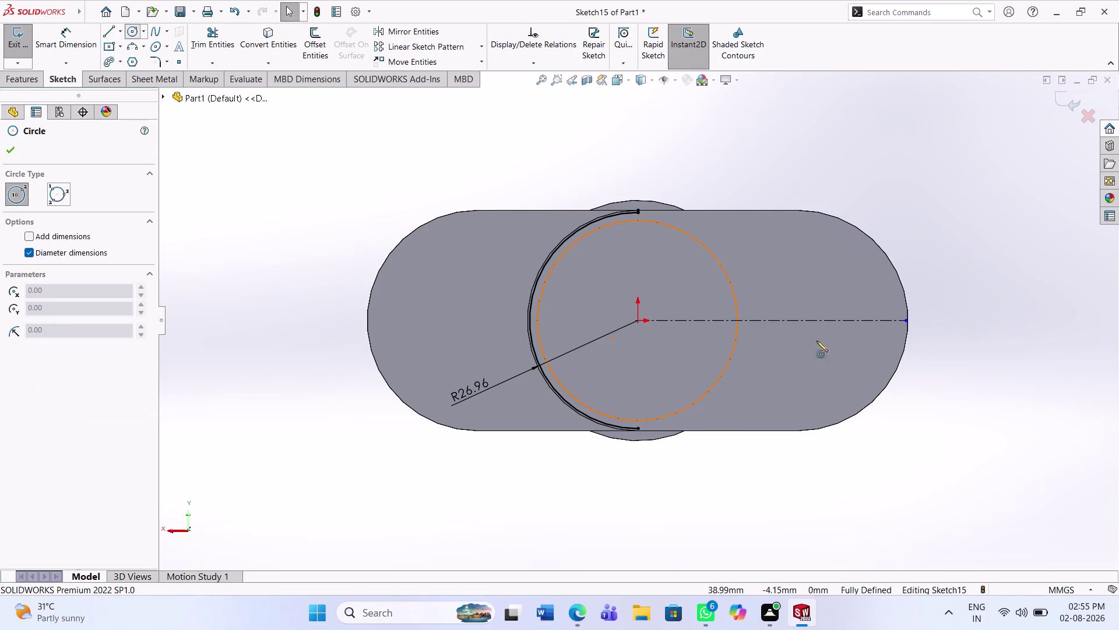
click(907, 321)
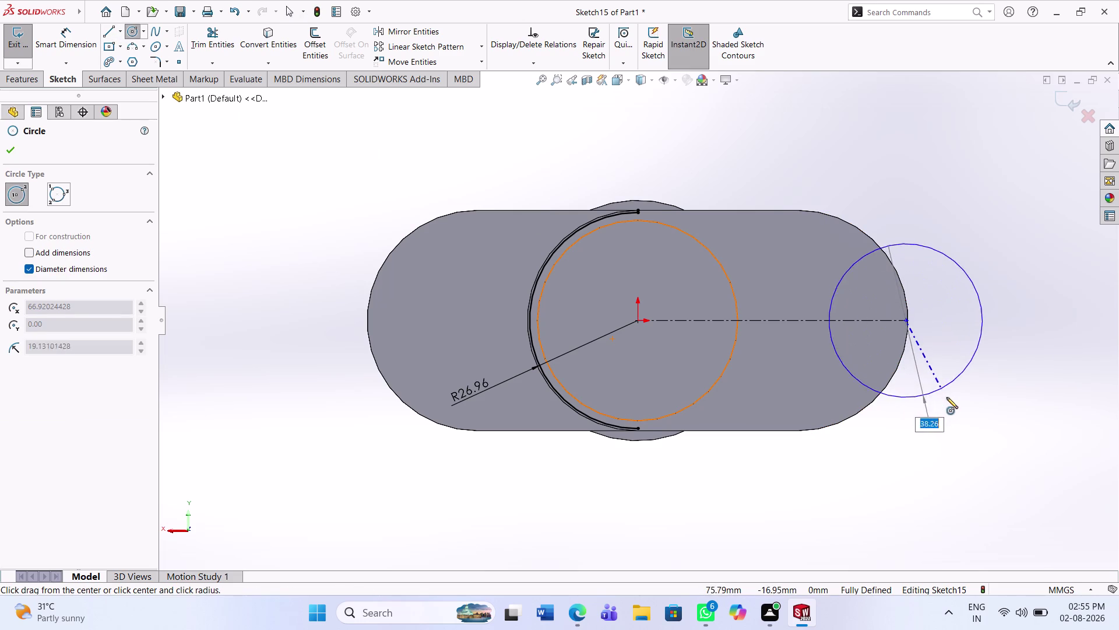
click(950, 407)
key(Escape)
key(Escape)
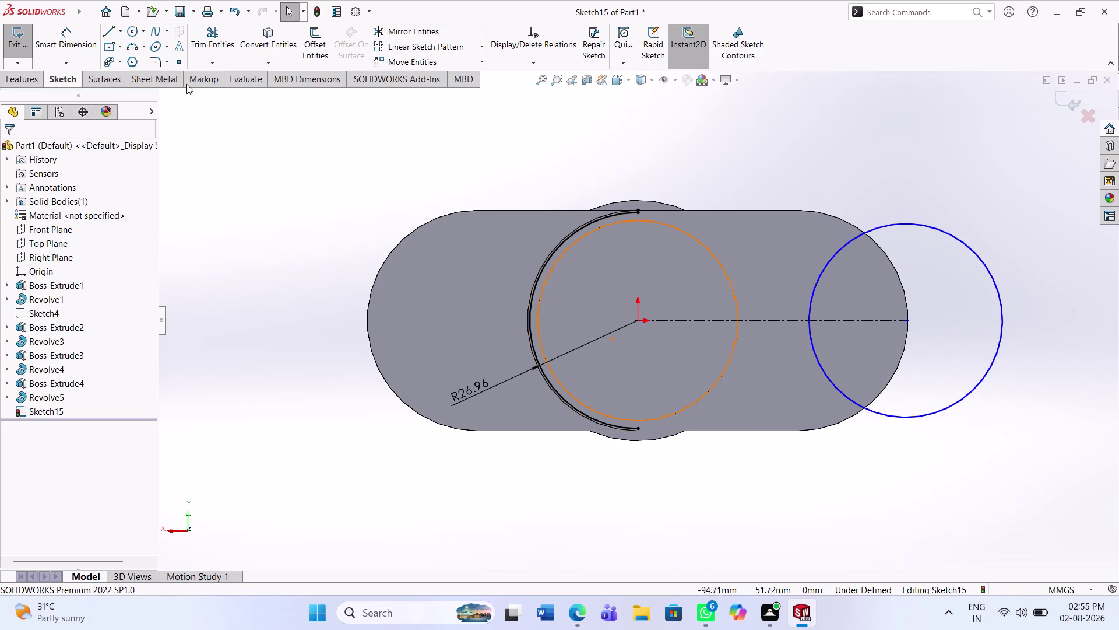
Draw a vertical dividing line from the circle's top to its bottom.
click(113, 29)
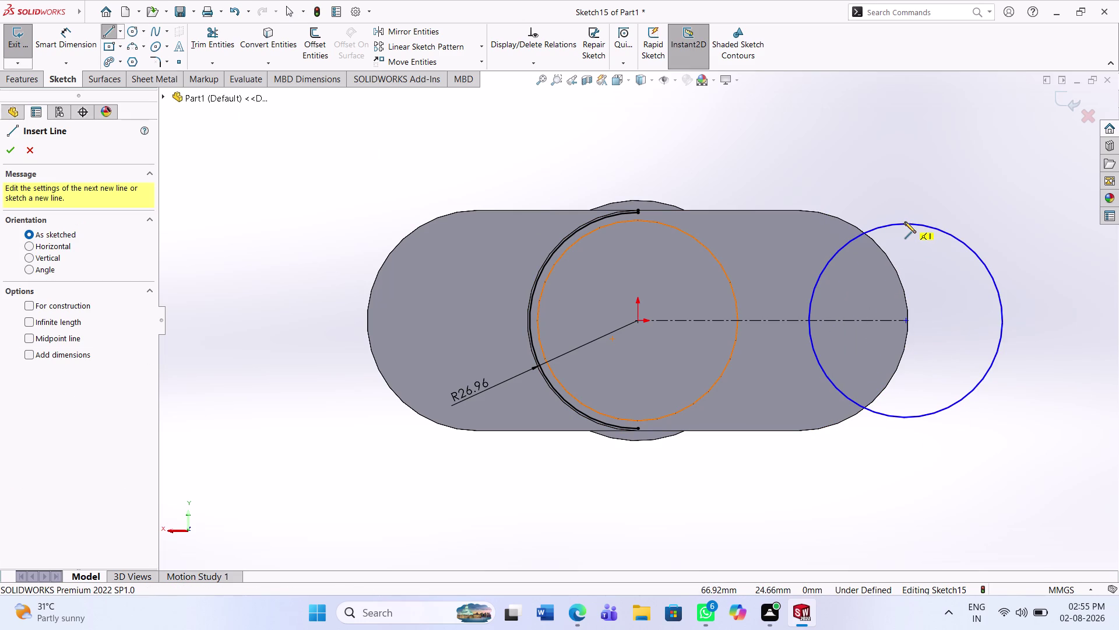
click(905, 221)
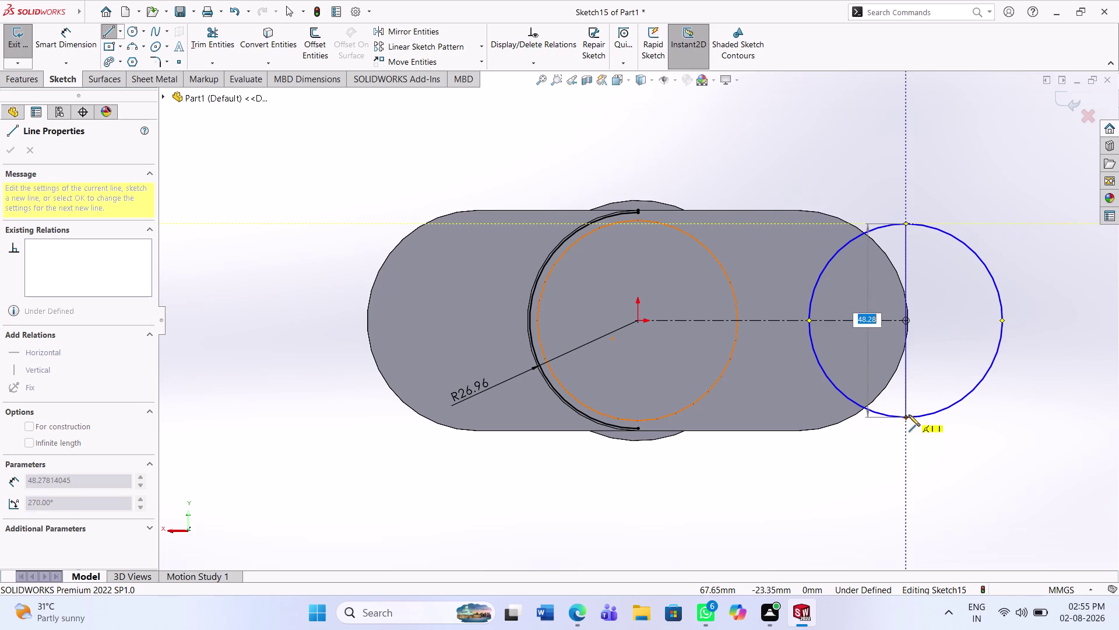
click(906, 418)
key(Escape)
key(Escape)
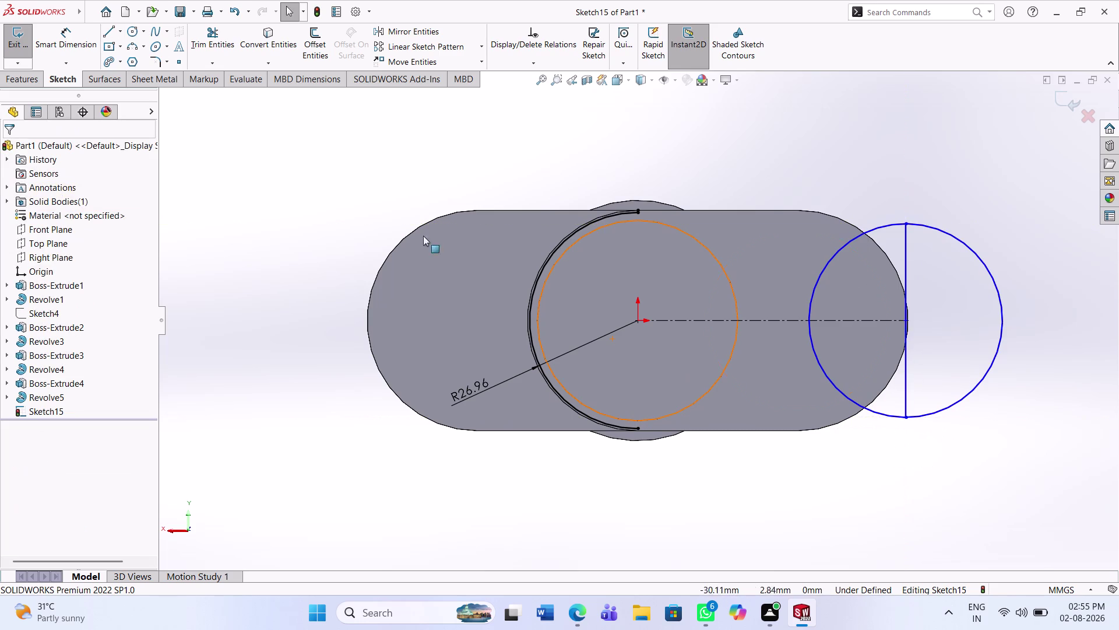
Trim away the circle's left half and the vertical dividing line.
click(222, 39)
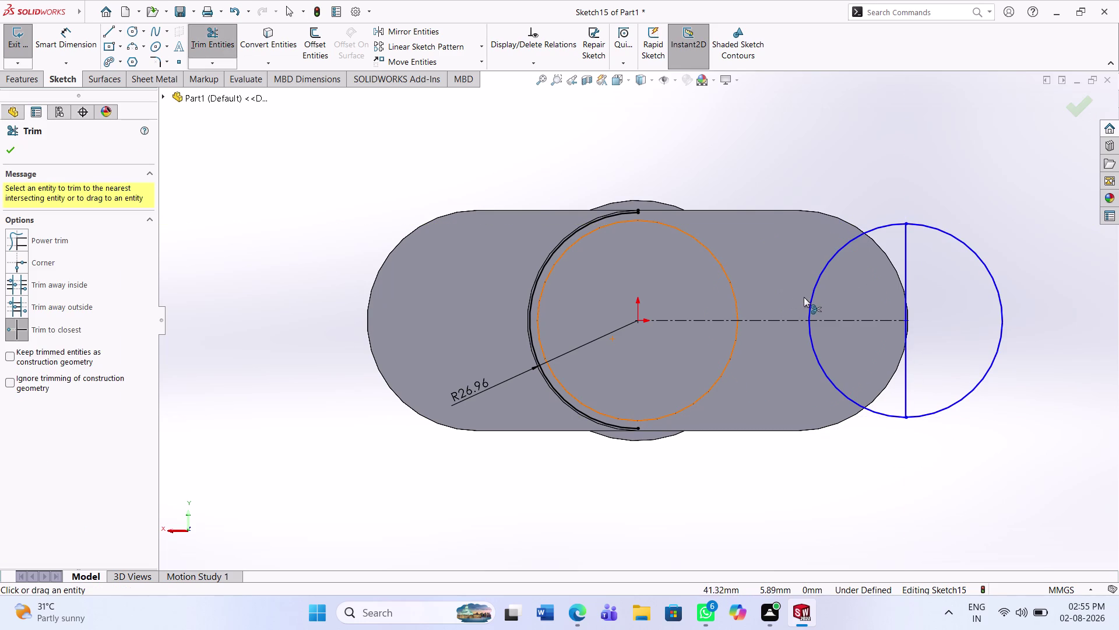
click(812, 301)
click(817, 359)
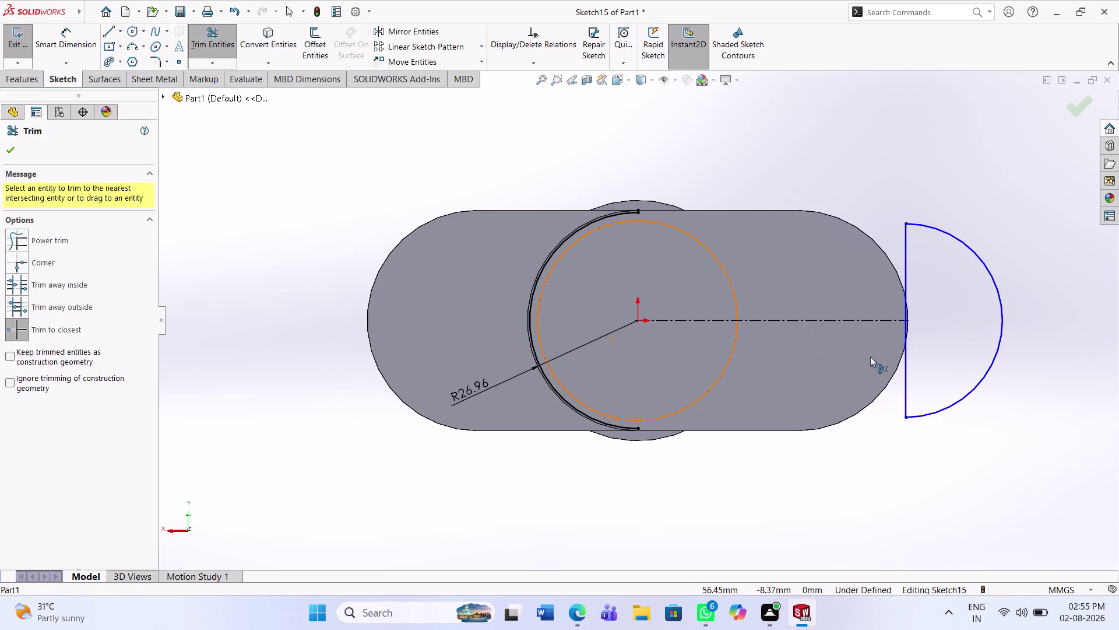
click(905, 385)
click(906, 270)
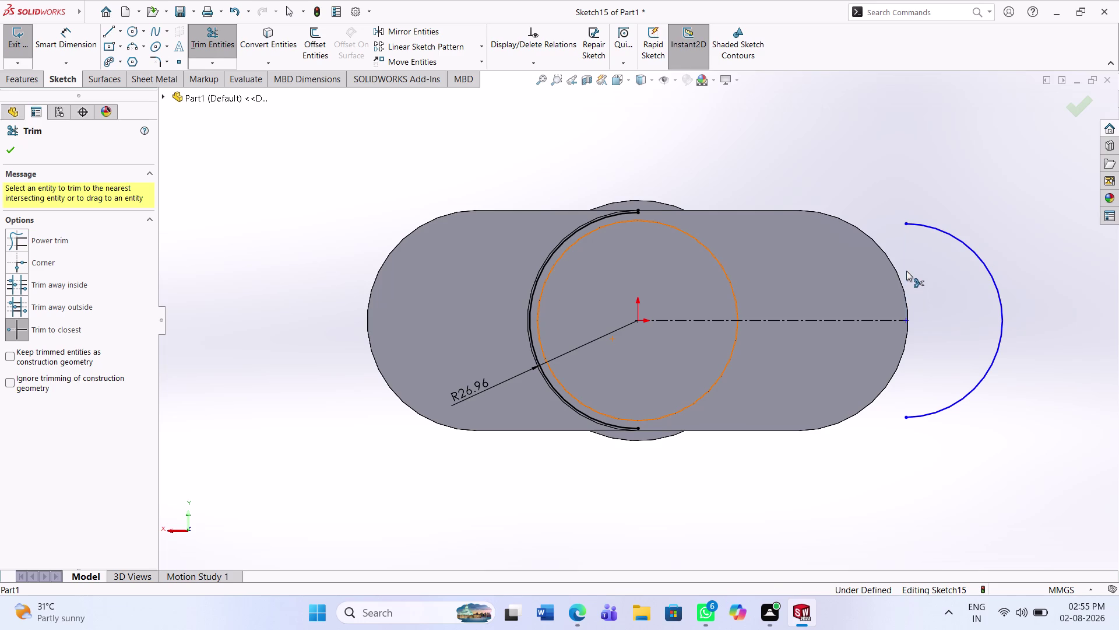
click(79, 50)
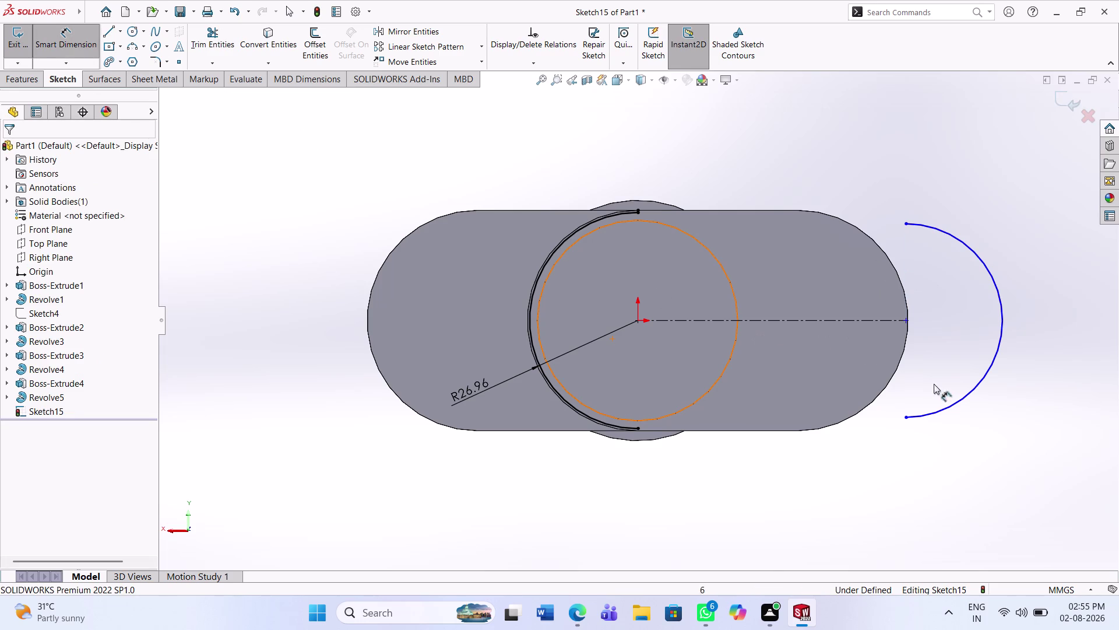
Dimension the right arc's radius to 27.50.
click(957, 403)
click(978, 441)
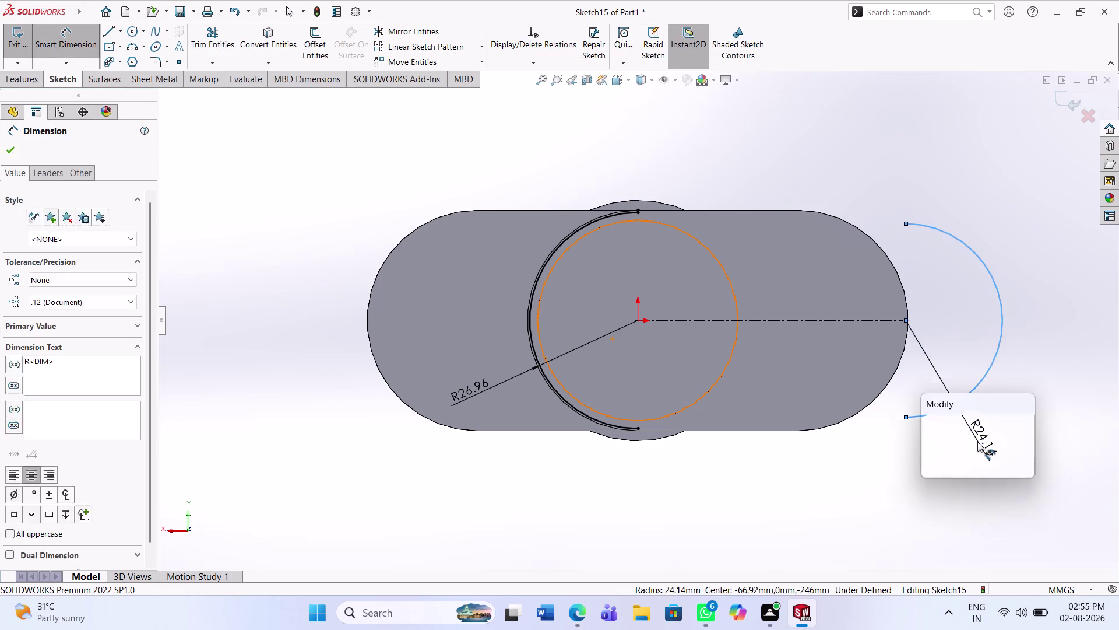
text(27.5)
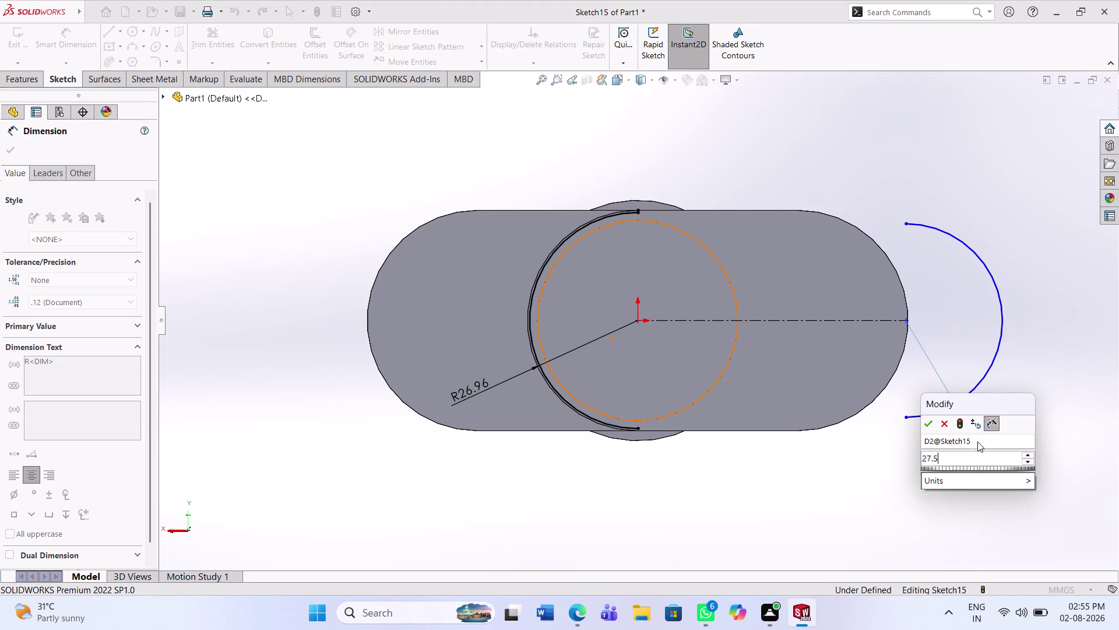
text(0)
key(Return)
click(920, 493)
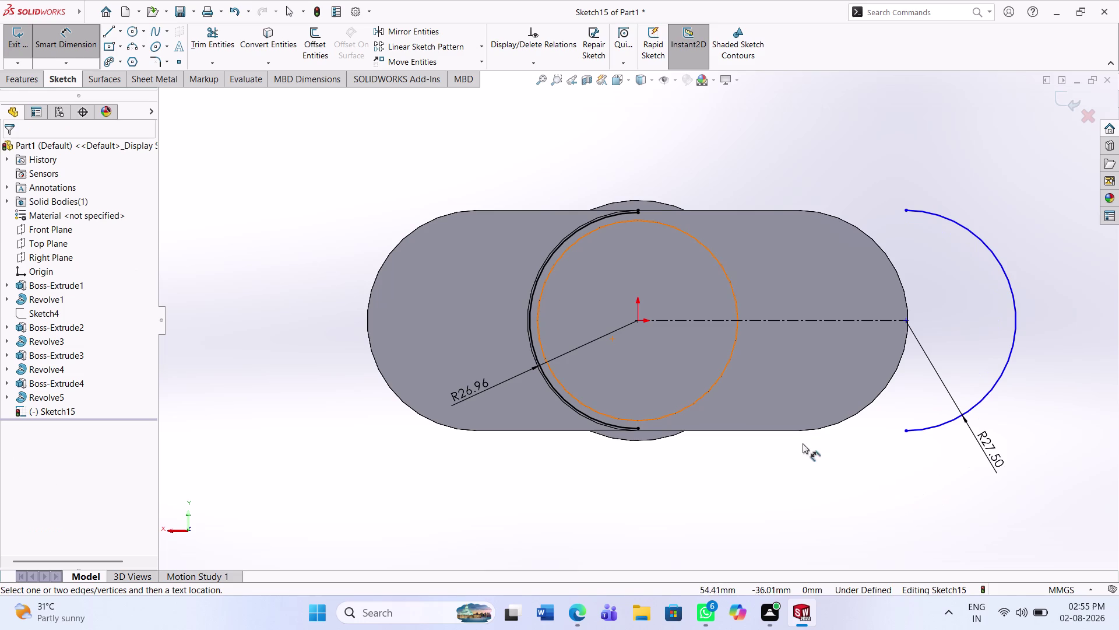
Draw a straight line joining the top ends of the two arcs.
click(108, 28)
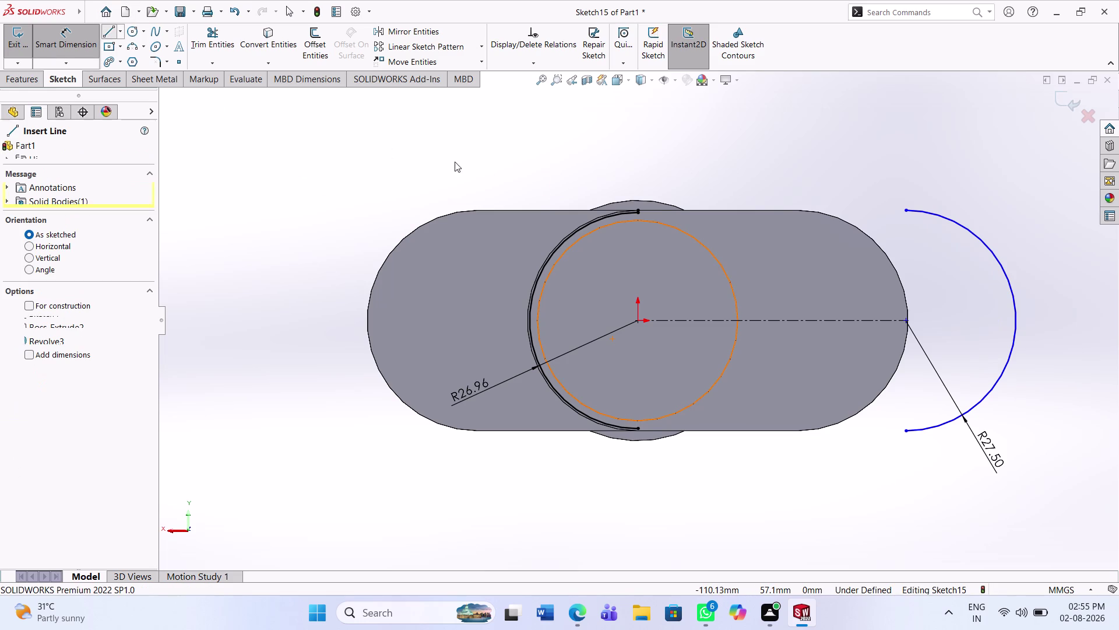
click(638, 213)
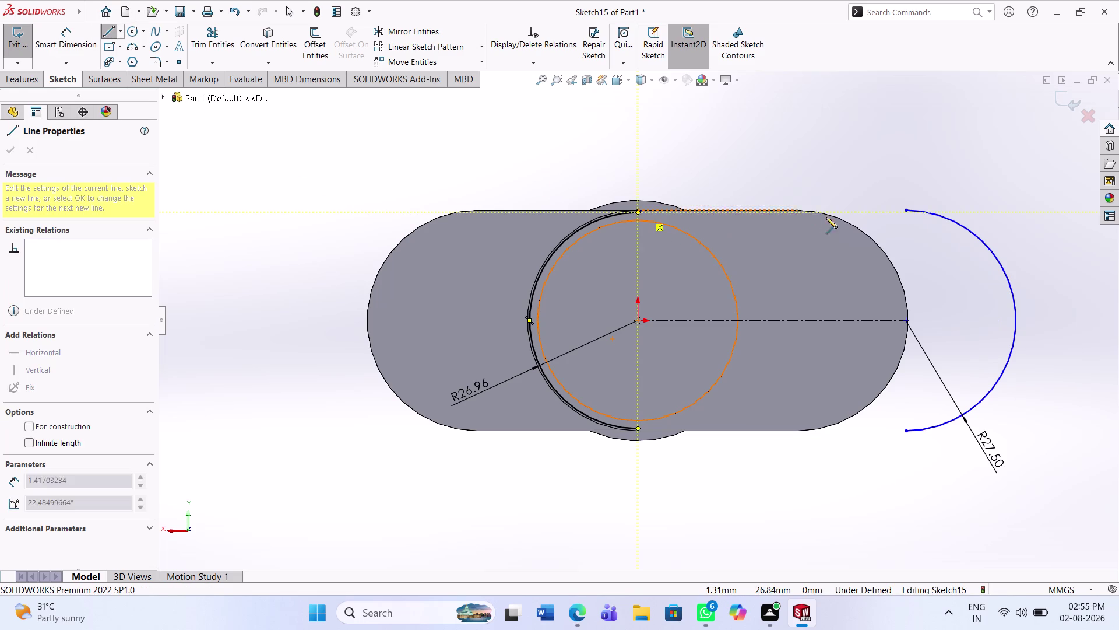
click(906, 211)
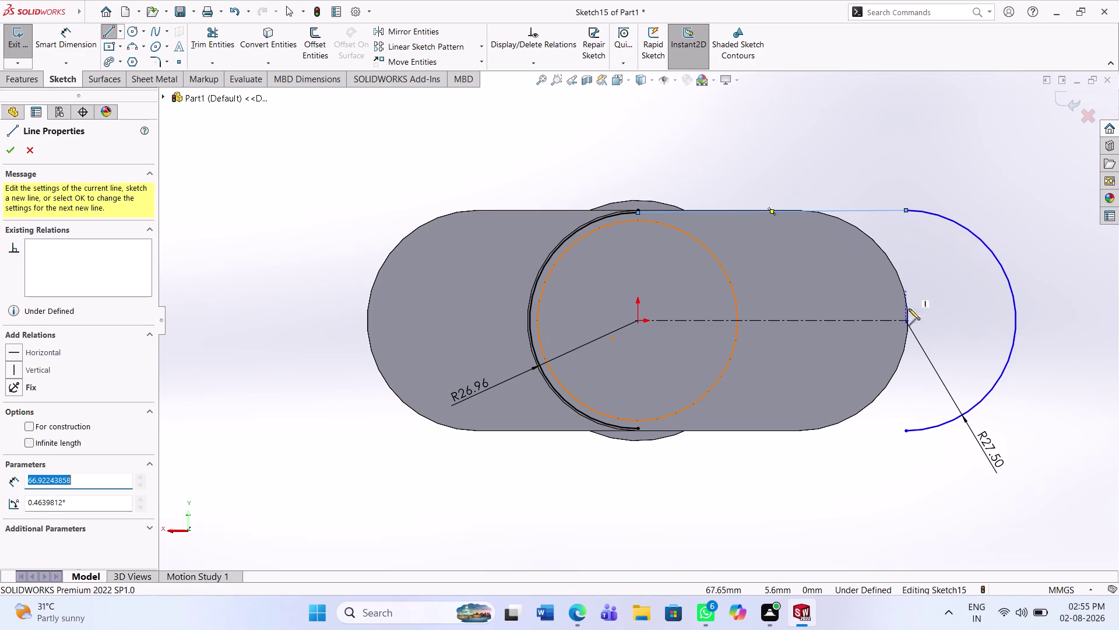
key(Escape)
key(Escape)
key(Escape)
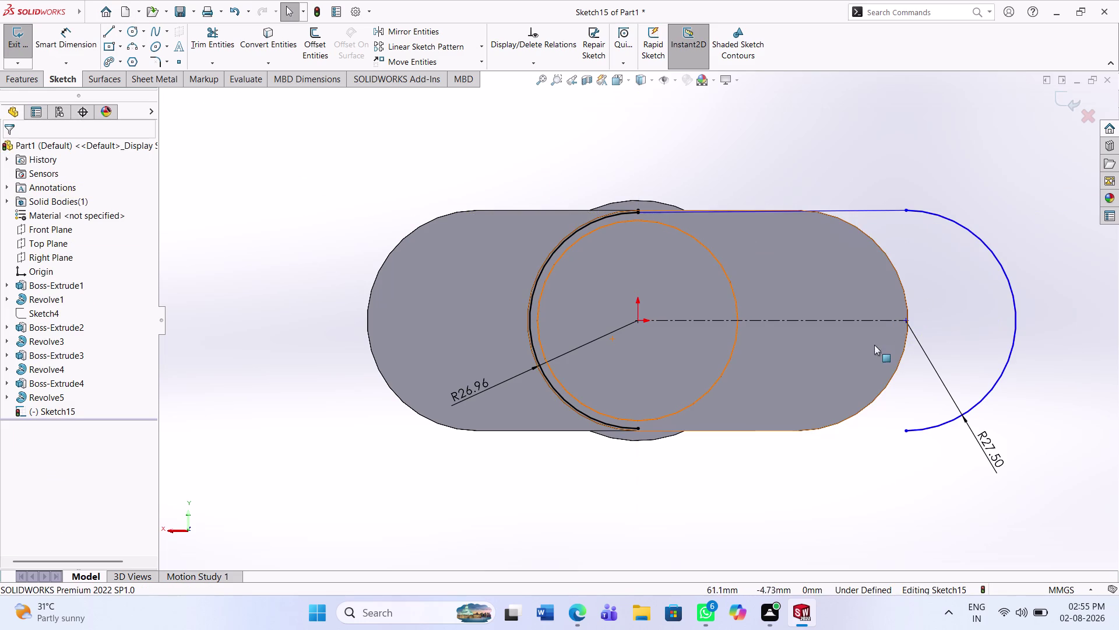
click(477, 390)
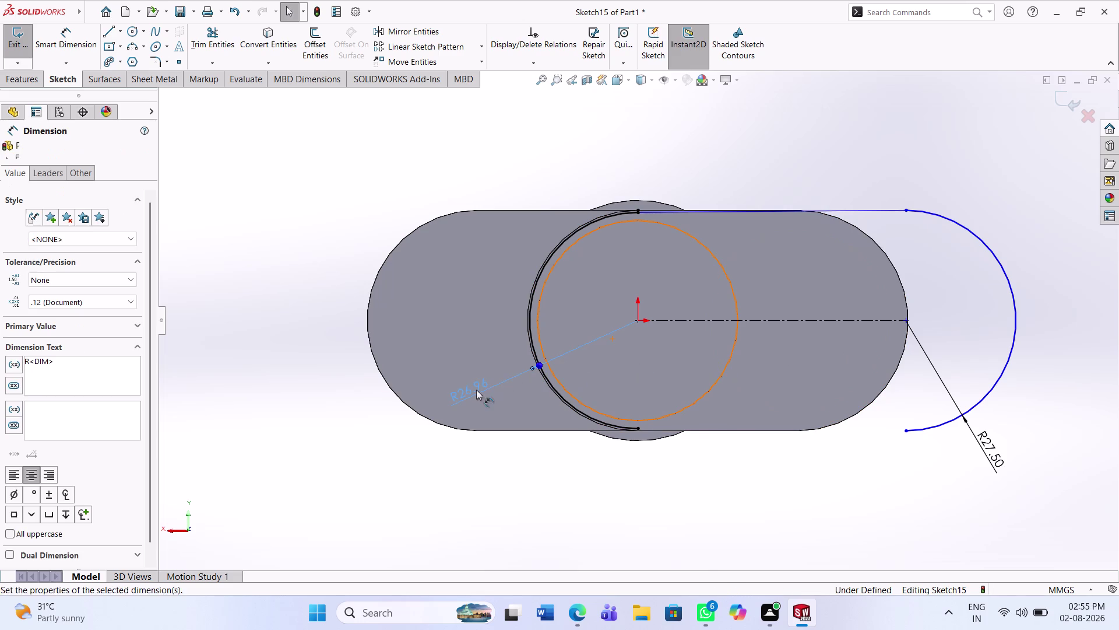
Edit the left arc's R26.96 dimension to 27.50.
double_click(476, 389)
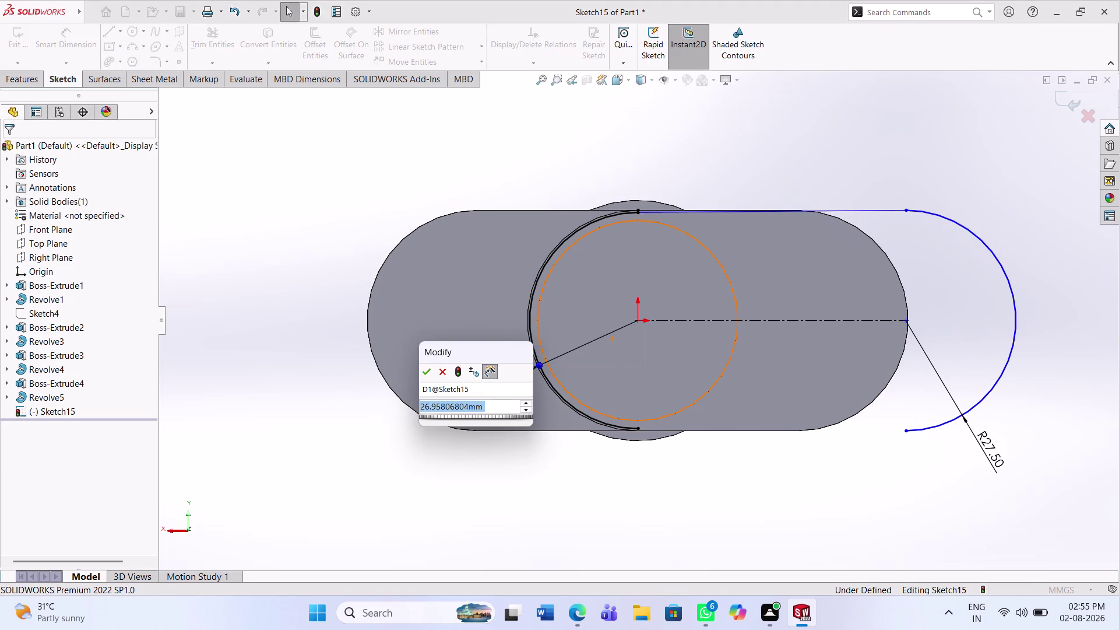
text(27.)
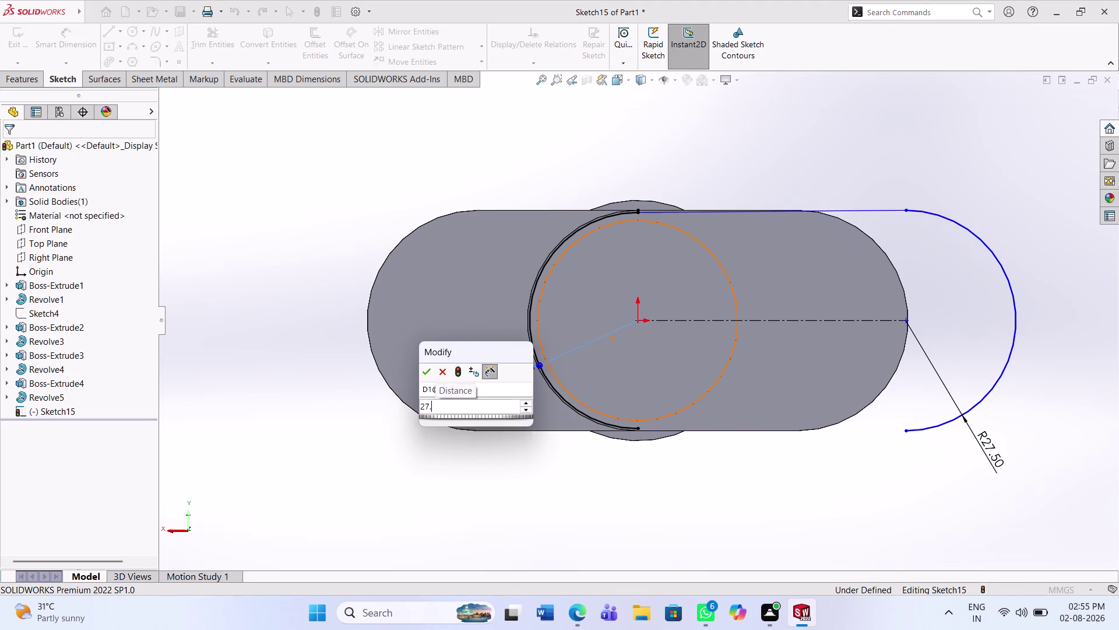
text(50)
key(Return)
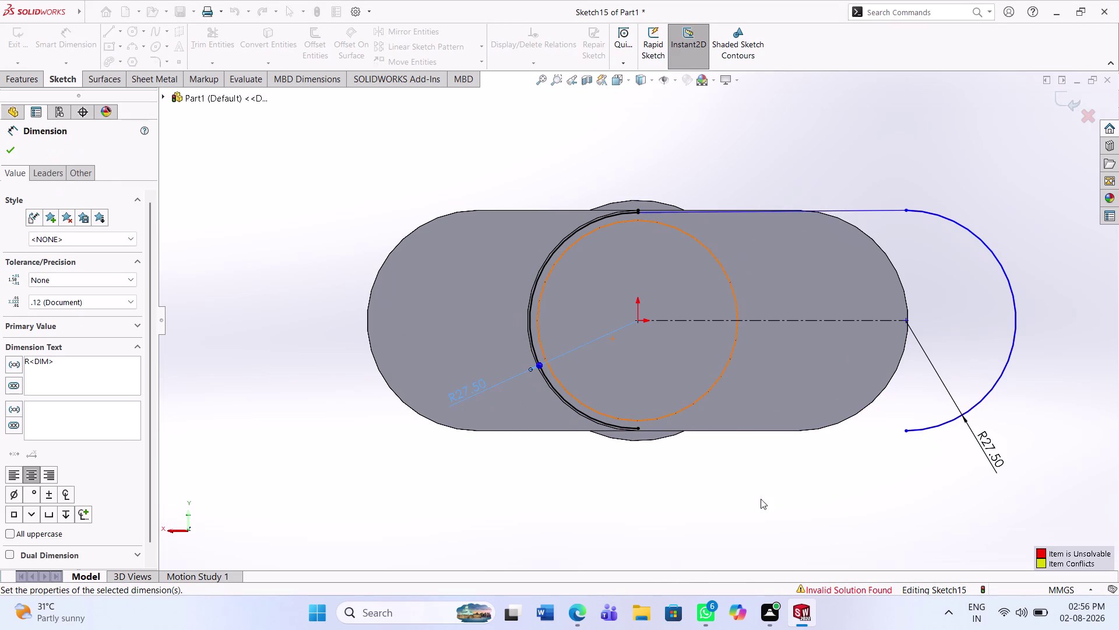
click(805, 522)
middle_drag(962, 463, 951, 482)
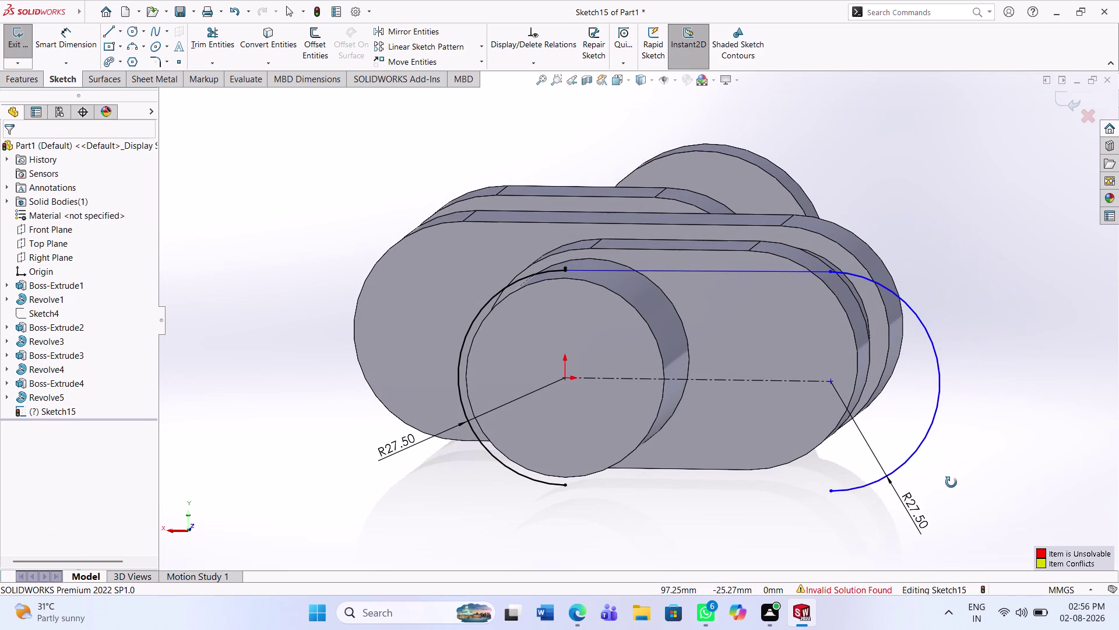
middle_drag(952, 482, 961, 490)
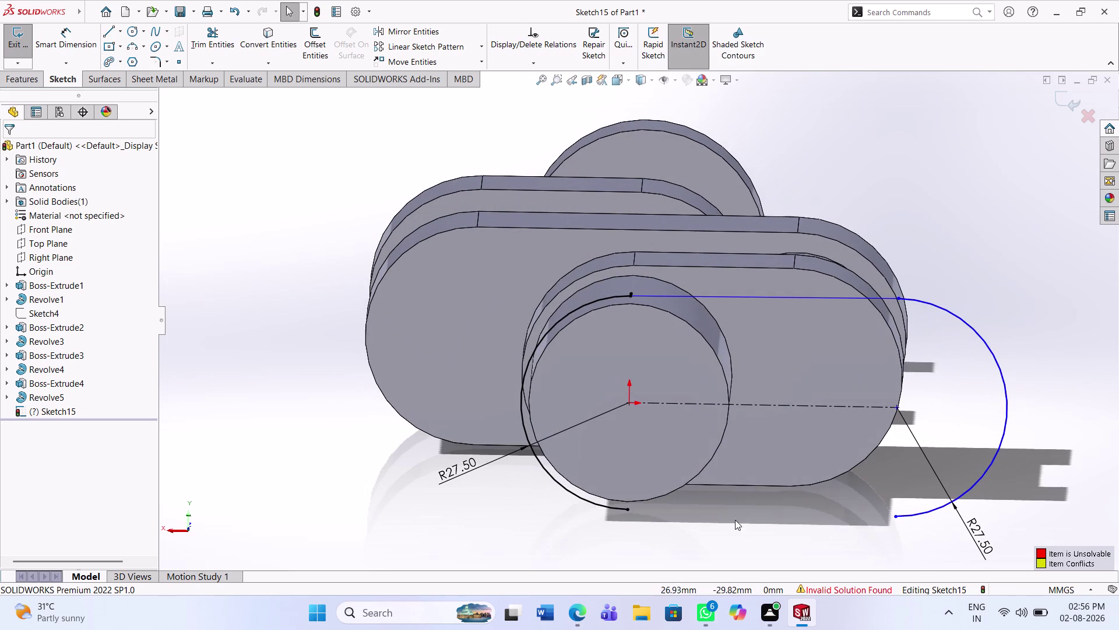
scroll(up, 3)
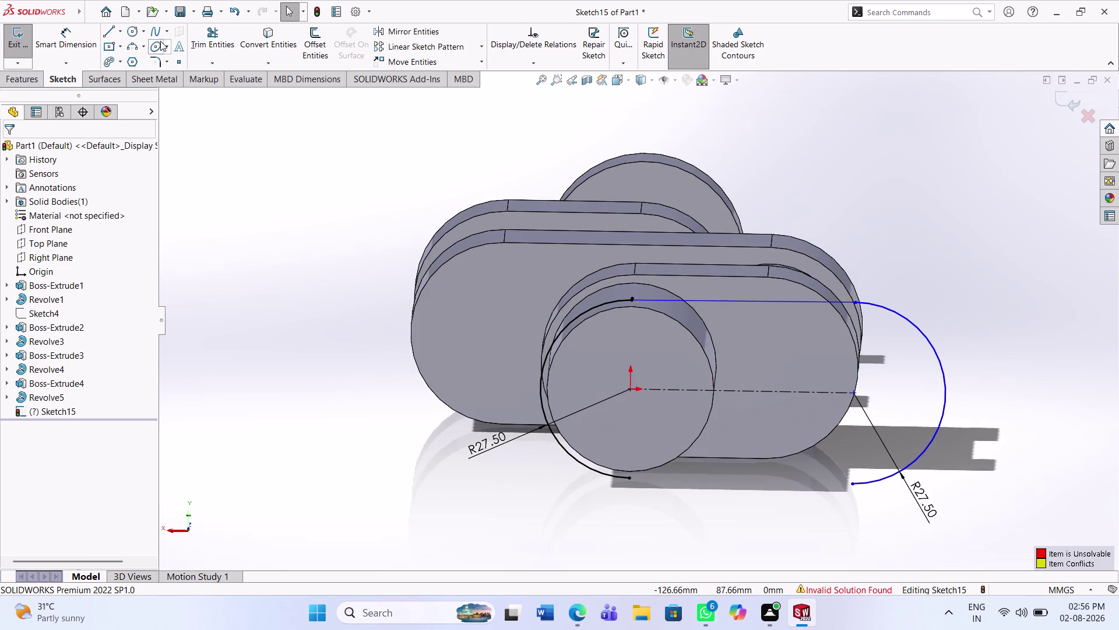
click(110, 34)
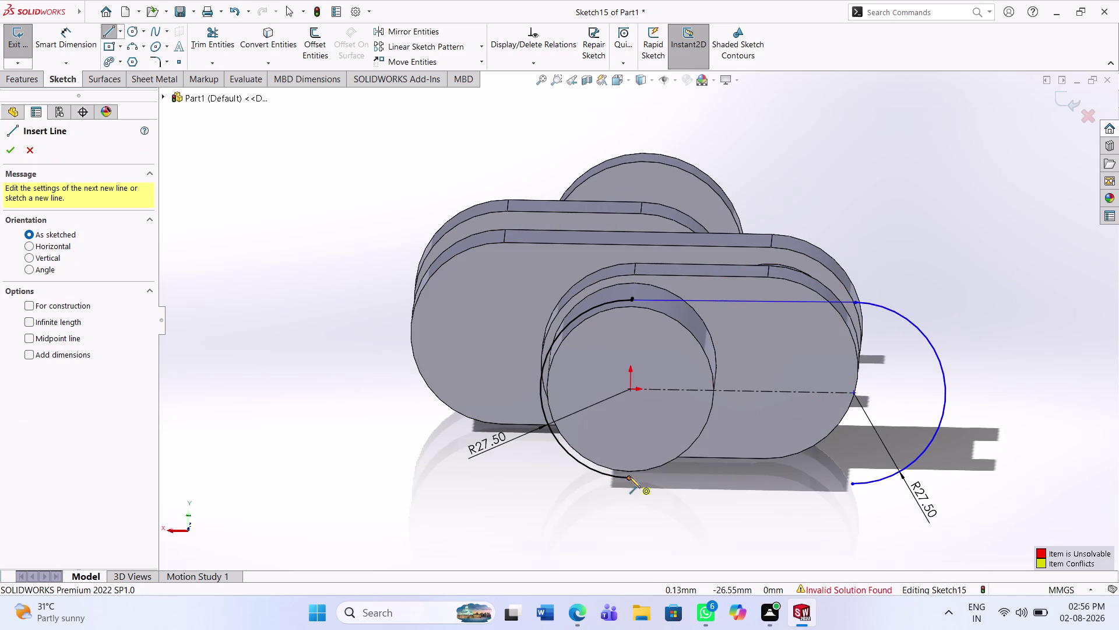
Draw a bottom line joining the lower ends of the two arcs.
click(628, 481)
click(853, 482)
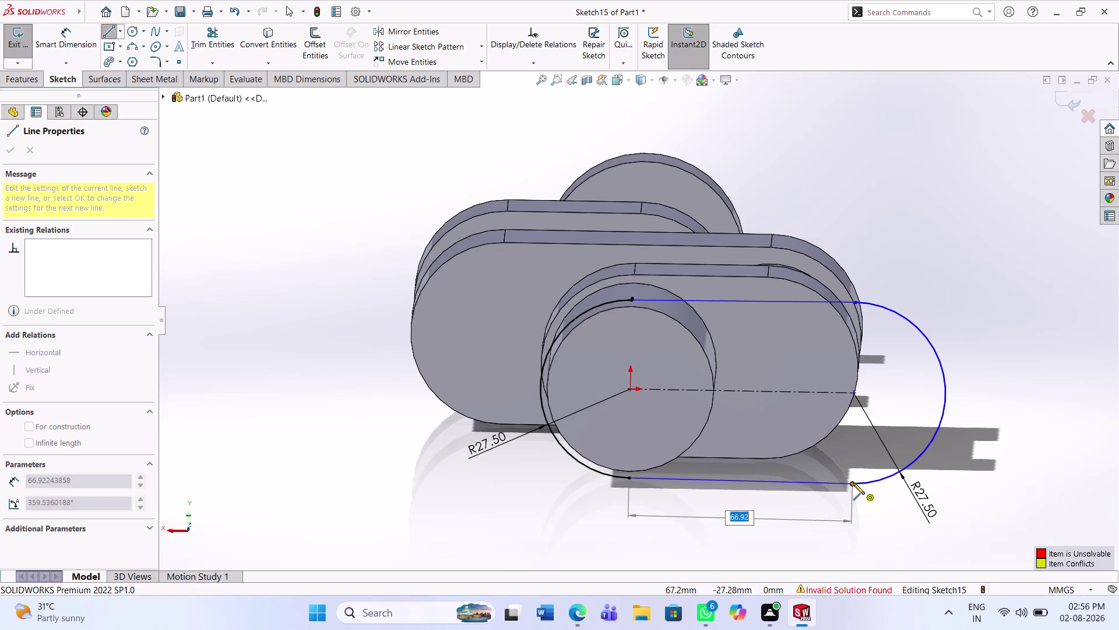
key(Escape)
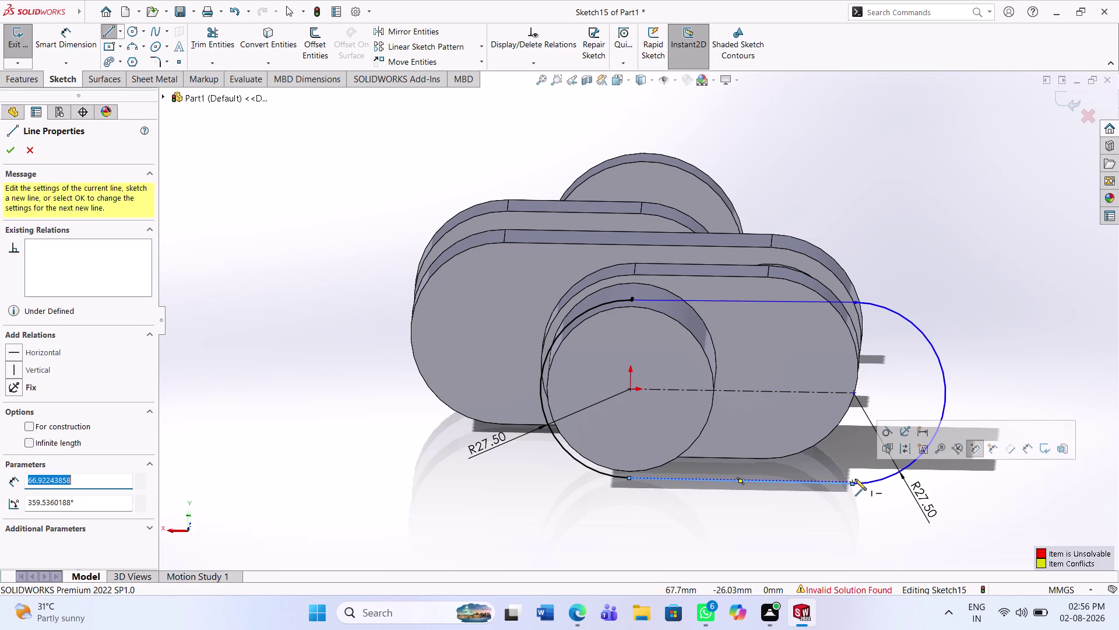
key(Escape)
key(Escape)
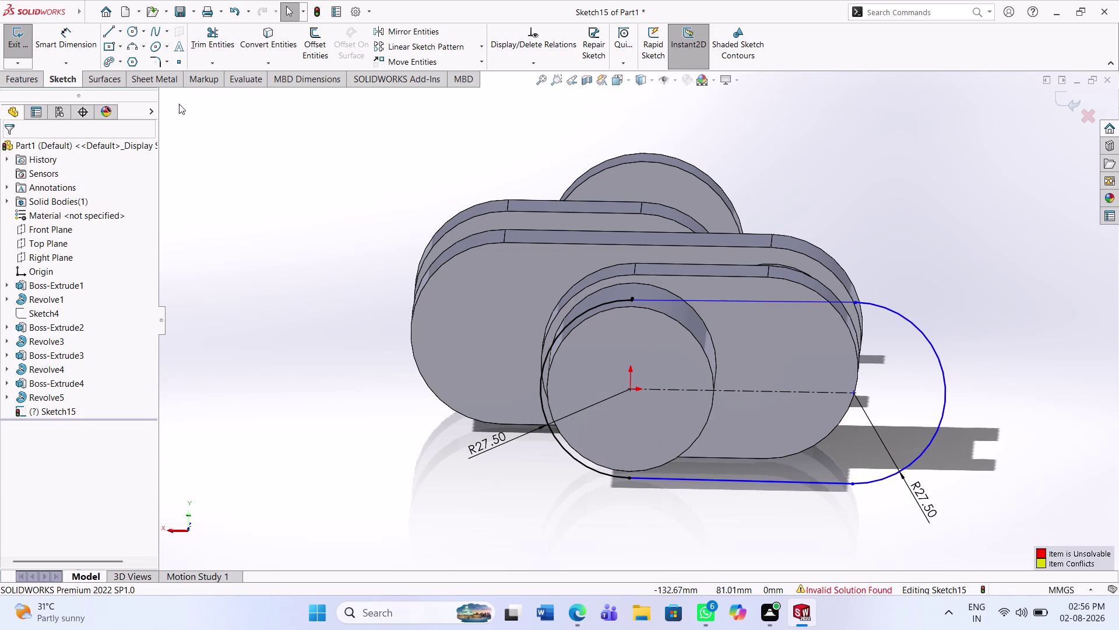
Dimension the bottom line to a length of 40.
click(73, 44)
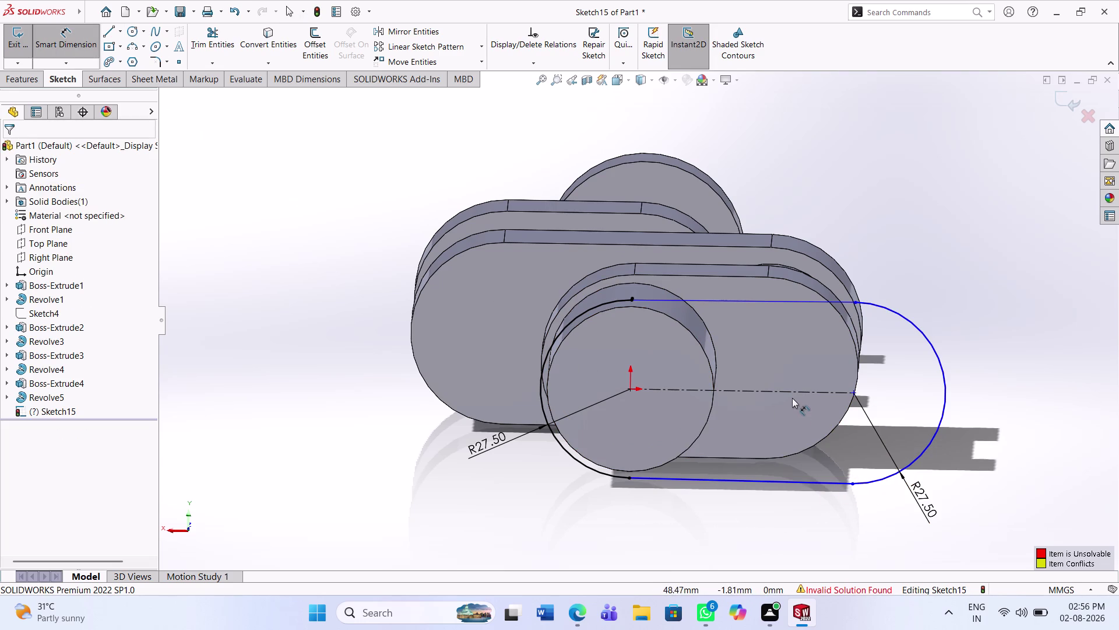
click(795, 392)
click(793, 524)
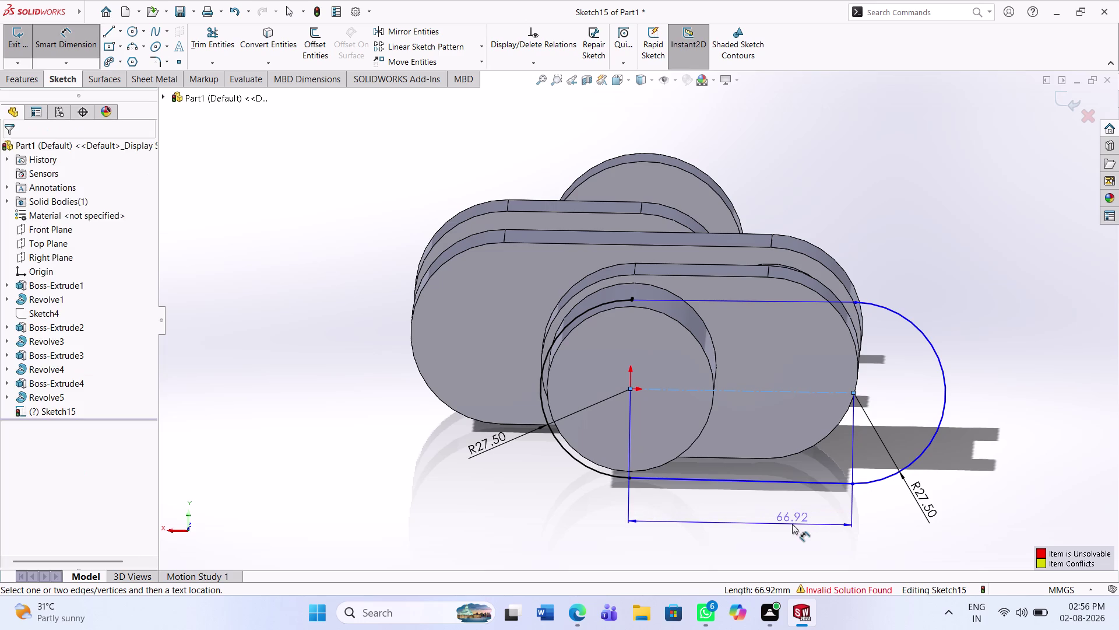
text(4)
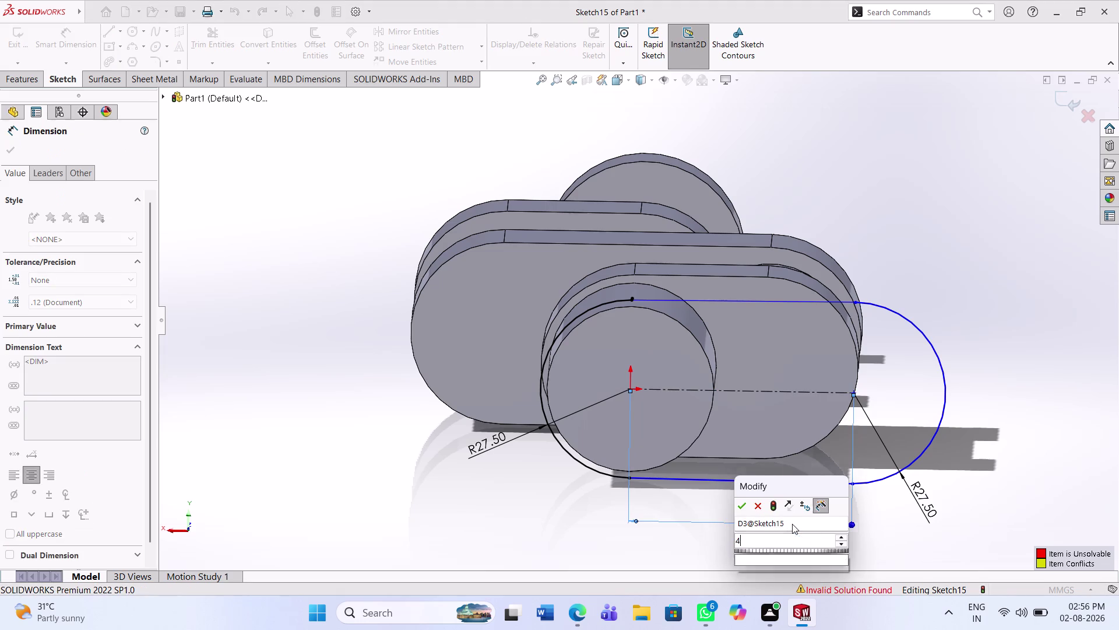
text(0)
key(Return)
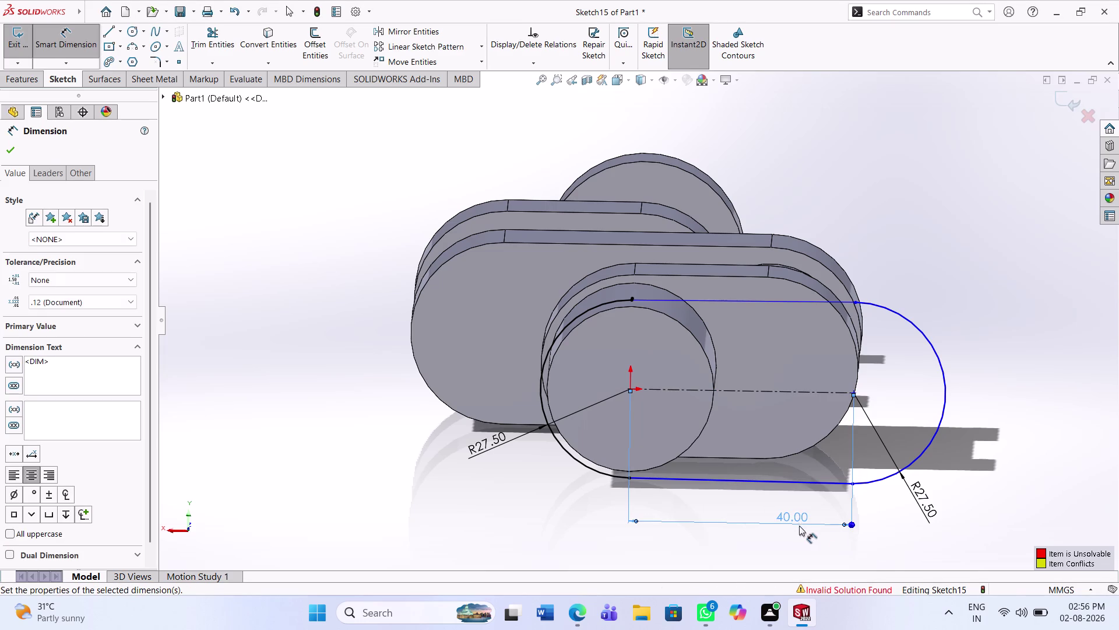
click(861, 530)
middle_drag(917, 498, 912, 451)
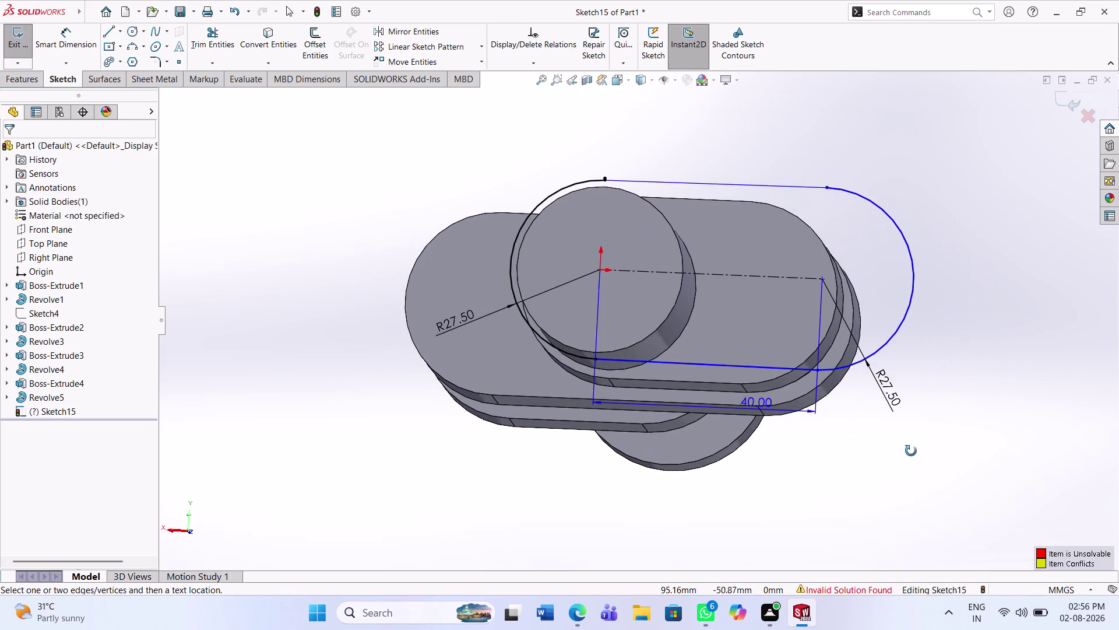
middle_drag(912, 451, 913, 520)
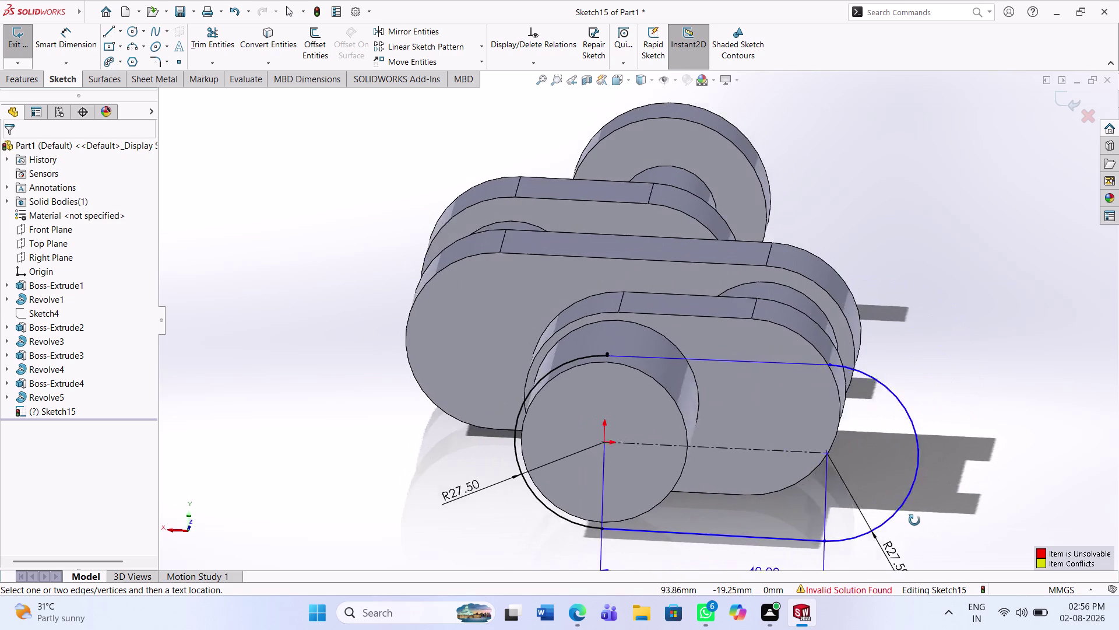
middle_drag(913, 520, 917, 521)
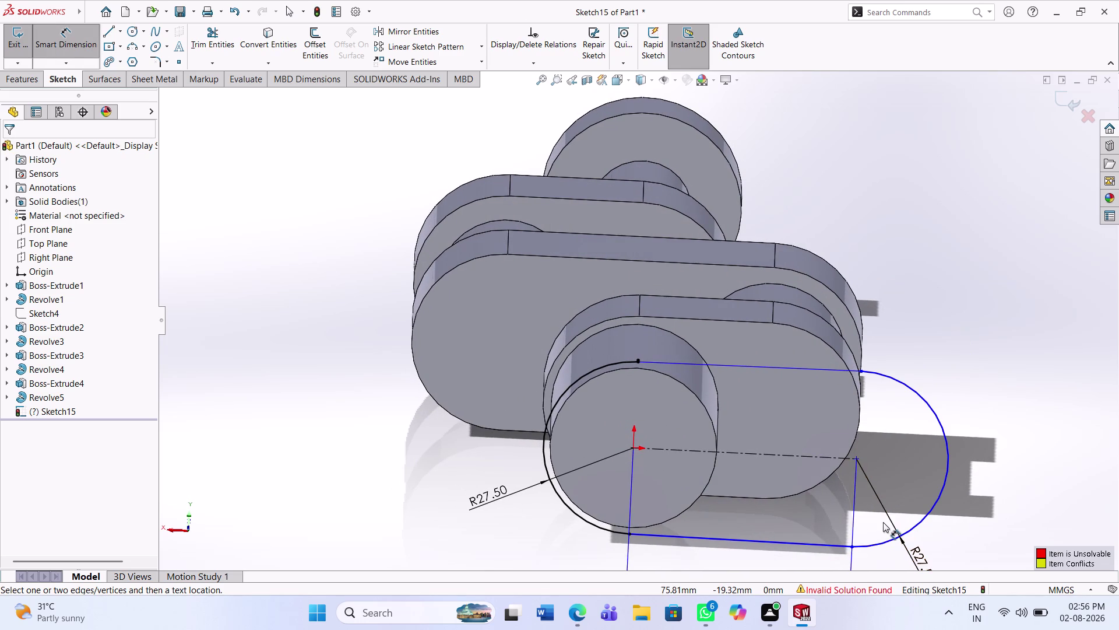
Undo repeatedly back to fully defined Sketch12 with R27.50 arcs 40.00 apart.
key(ctrl+z)
key(ctrl+z)
key(ctrl+z)
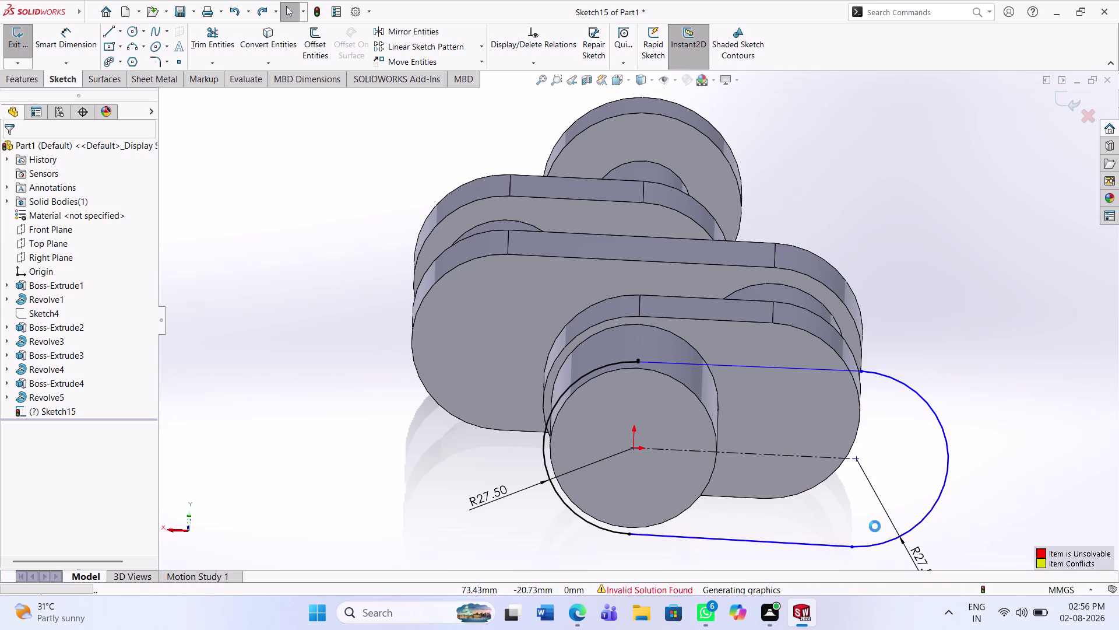
key(ctrl+z)
key(ctrl+z)
key(ctrl+z)
key(ctrl+z)
key(ctrl+z)
key(ctrl+z)
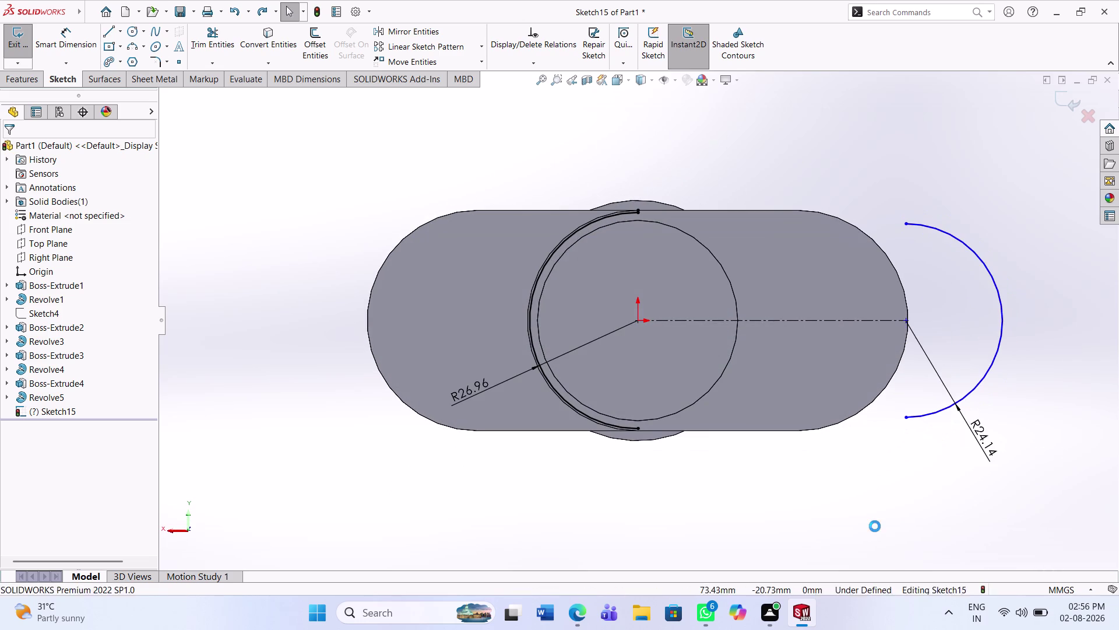
key(ctrl+z)
key(ctrl+z)
key(ctrl+z)
key(ctrl+z)
key(ctrl+z)
key(ctrl+z)
key(ctrl+z)
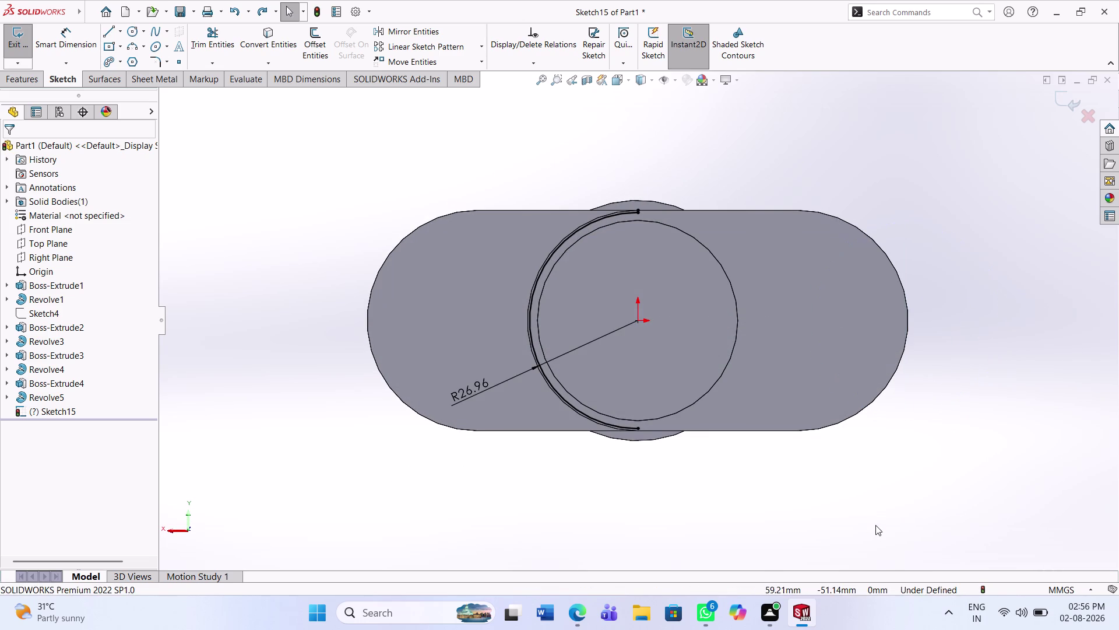
key(ctrl+z)
key(ctrl+z)
key(ctrl+z)
key(ctrl+z)
key(ctrl+z)
key(ctrl+z)
key(ctrl+z)
key(ctrl+z)
key(ctrl+z)
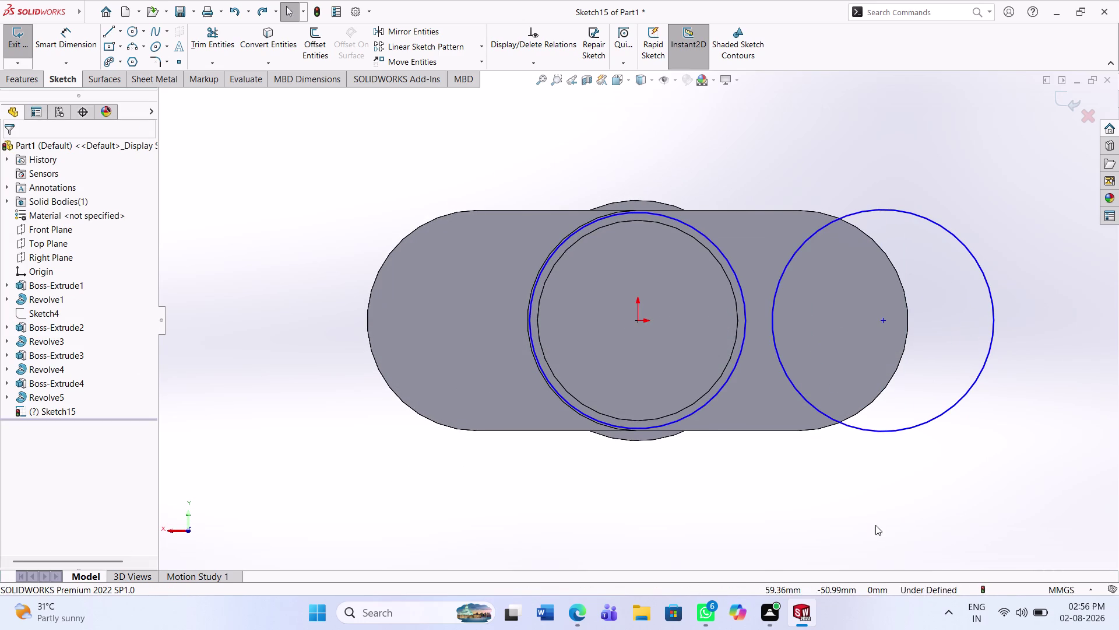
key(ctrl+z)
key(ctrl+z)
key(ctrl+z)
key(ctrl+z)
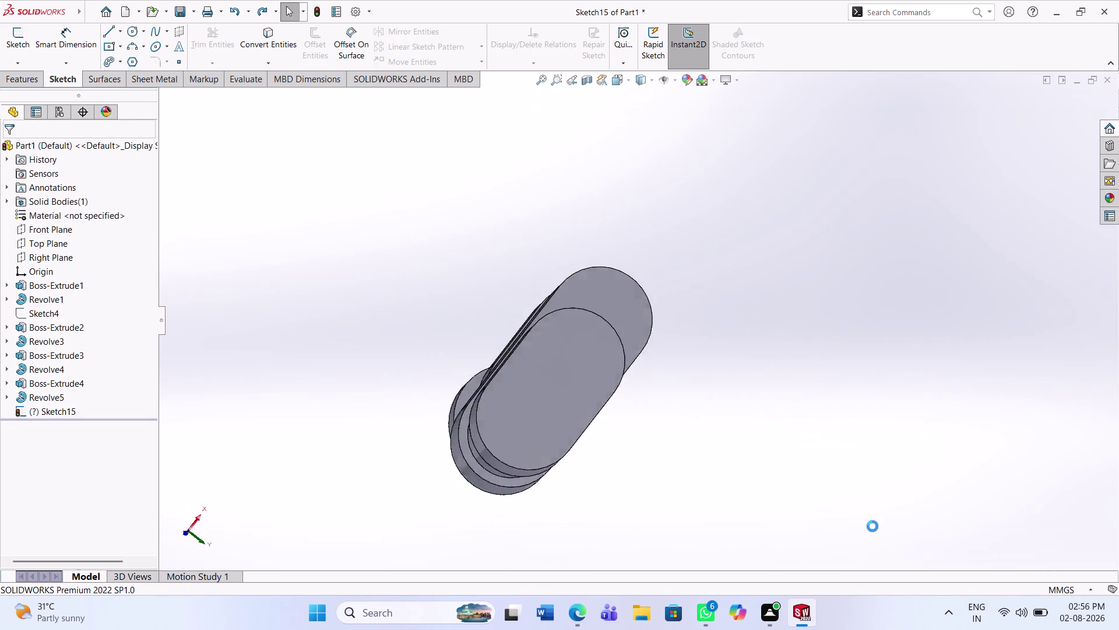
key(ctrl+z)
key(ctrl+z)
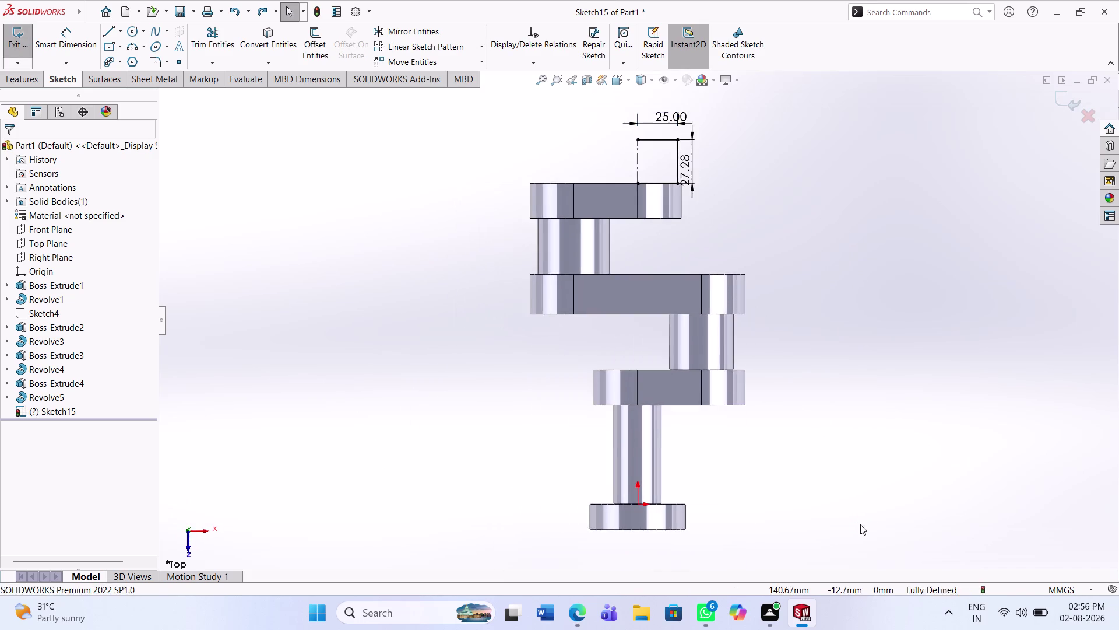
key(ctrl+z)
key(ctrl+z)
key(ctrl+z)
key(ctrl+z)
key(ctrl+z)
key(ctrl+z)
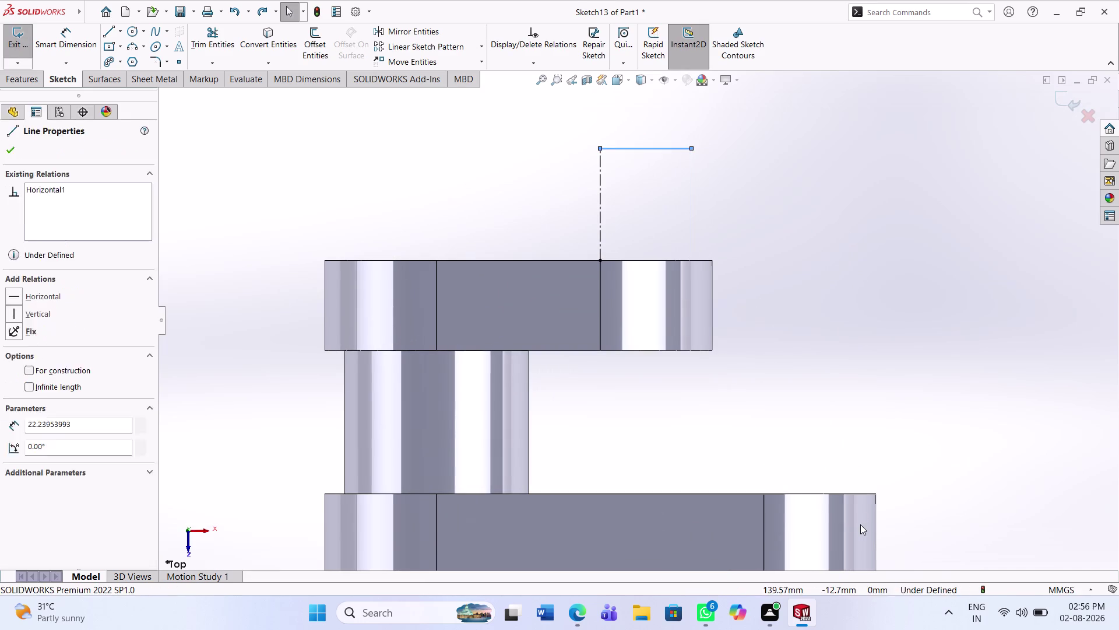
key(ctrl+z)
key(ctrl+z)
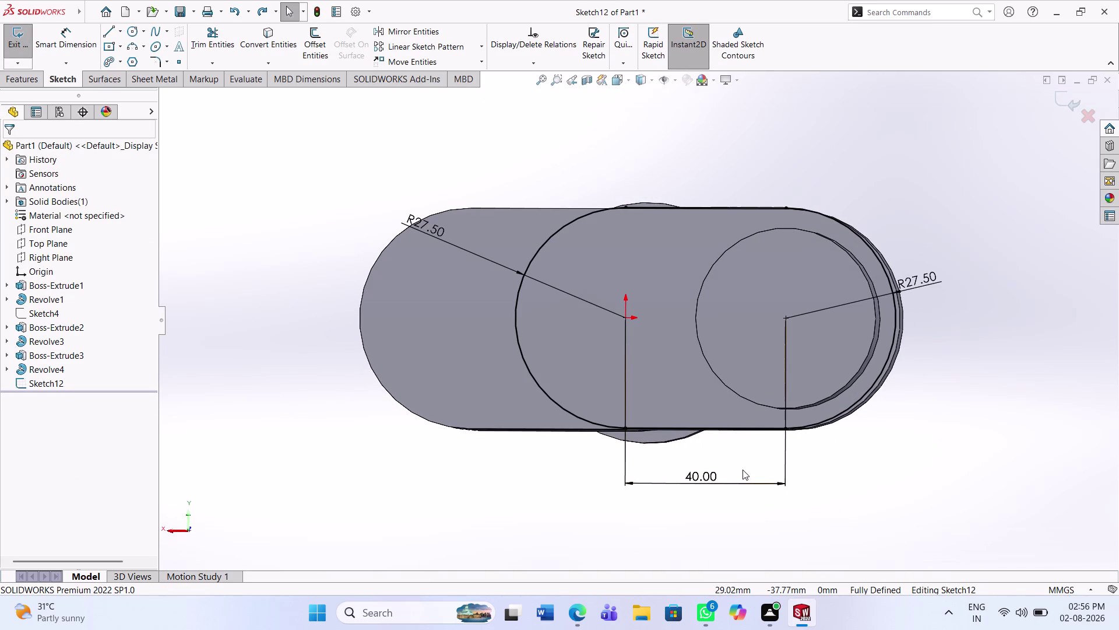
Extrude the Sketch12 profile Blind 22 mm as Boss-Extrude5.
middle_drag(753, 471, 764, 481)
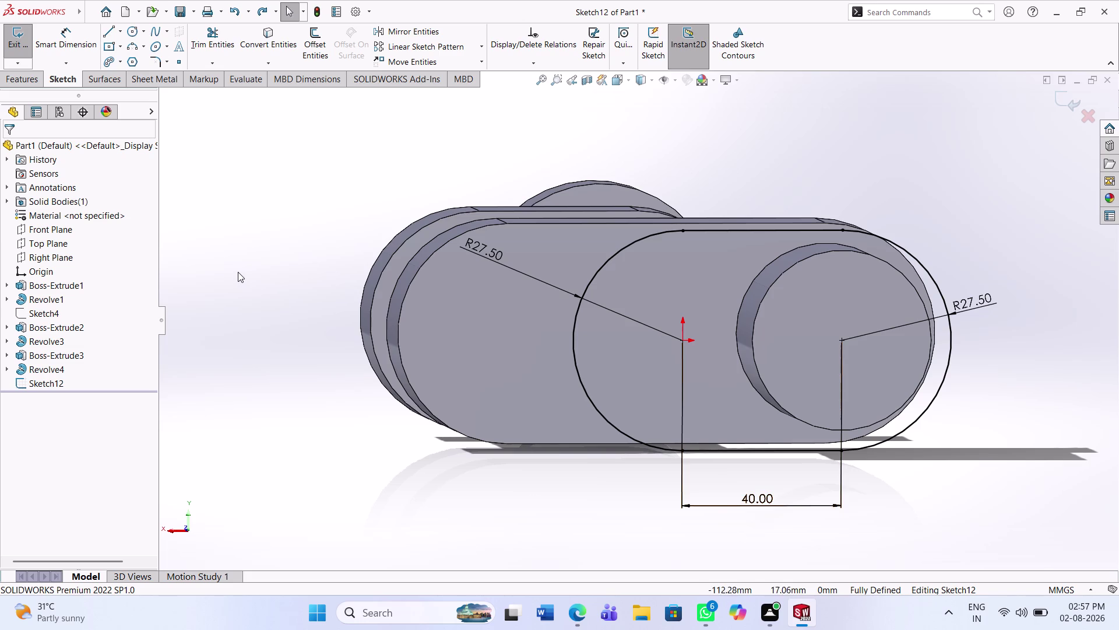
click(32, 86)
click(26, 53)
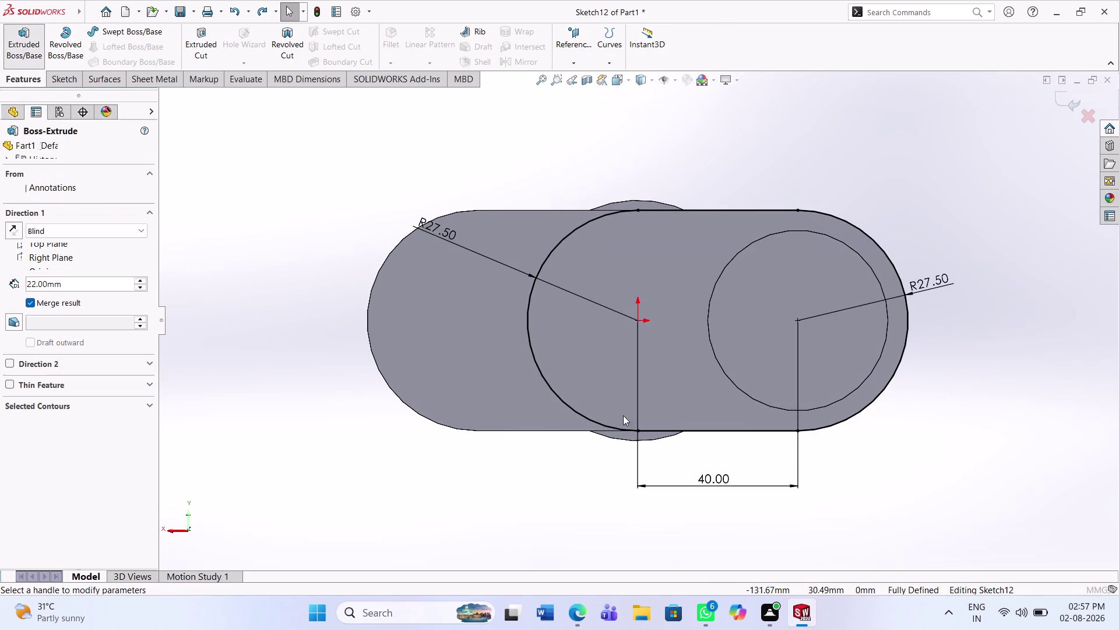
middle_drag(594, 382, 610, 419)
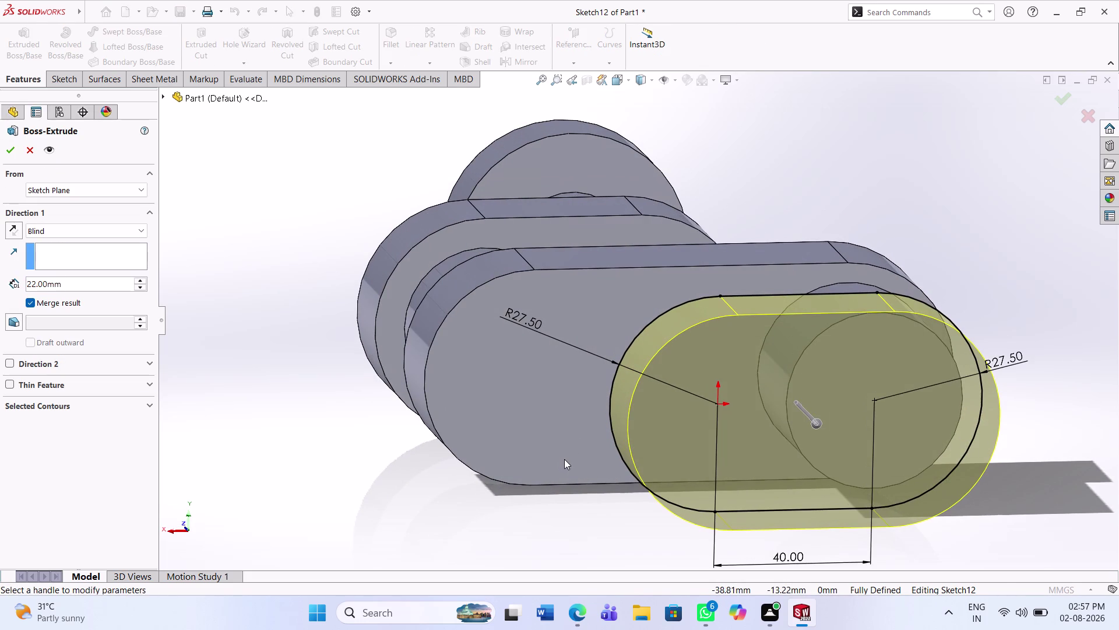
click(9, 149)
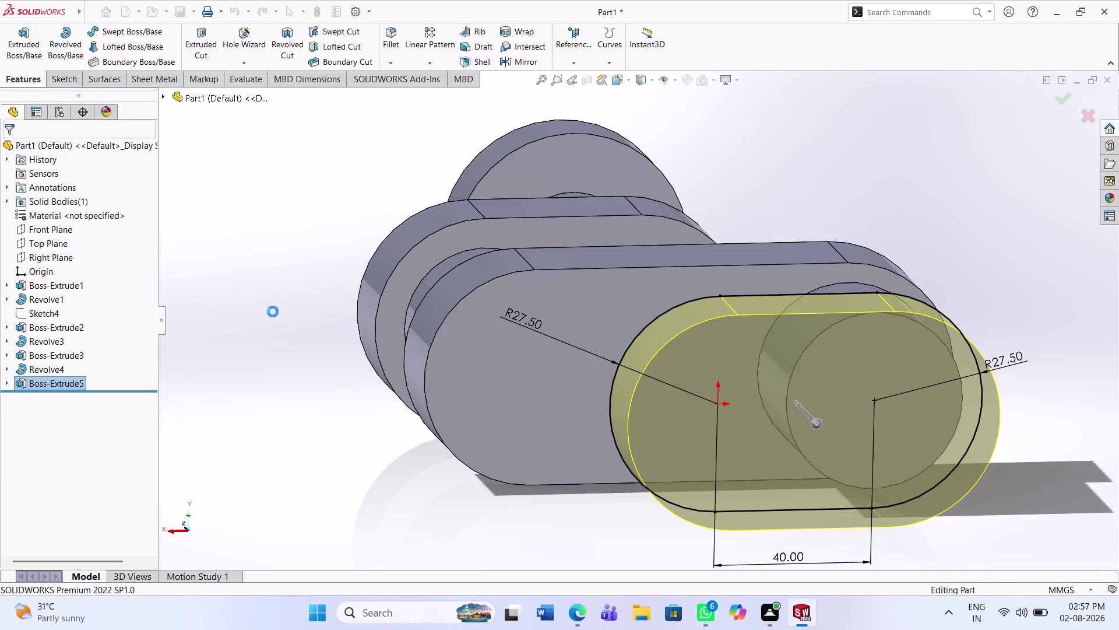
middle_drag(867, 453, 857, 418)
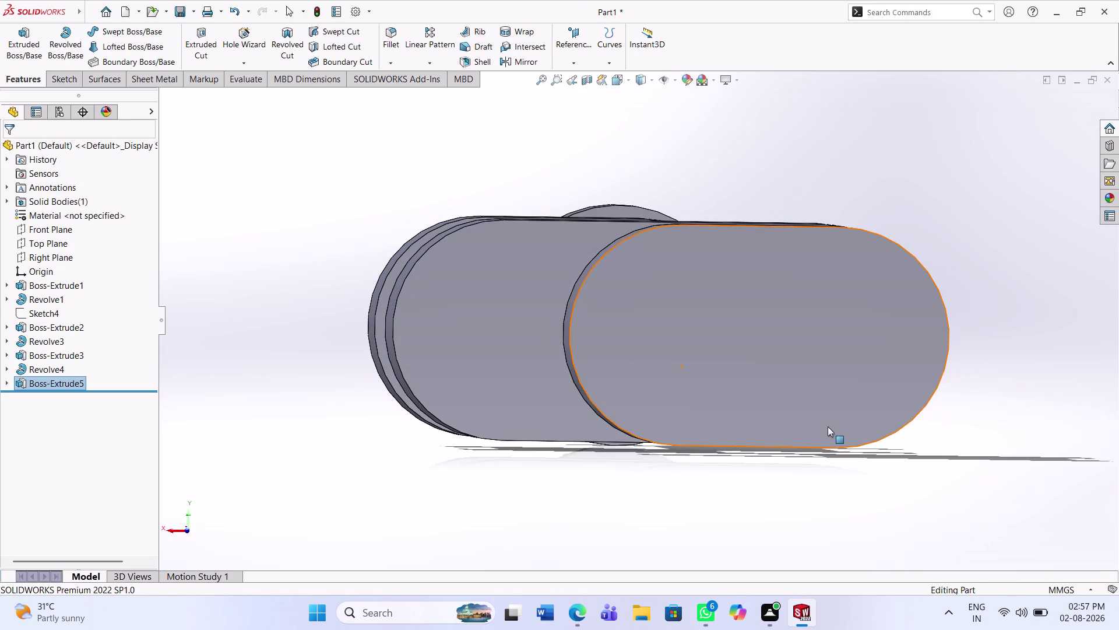
Start a new sketch on the Top Plane.
middle_drag(828, 426, 824, 367)
scroll(up, 3)
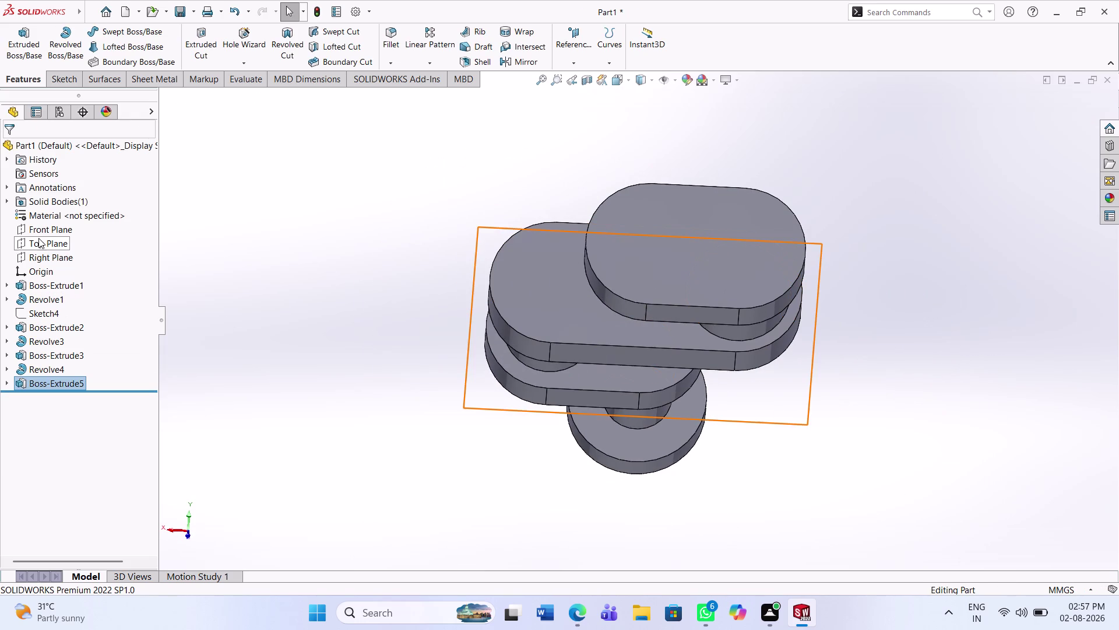
click(39, 240)
click(45, 223)
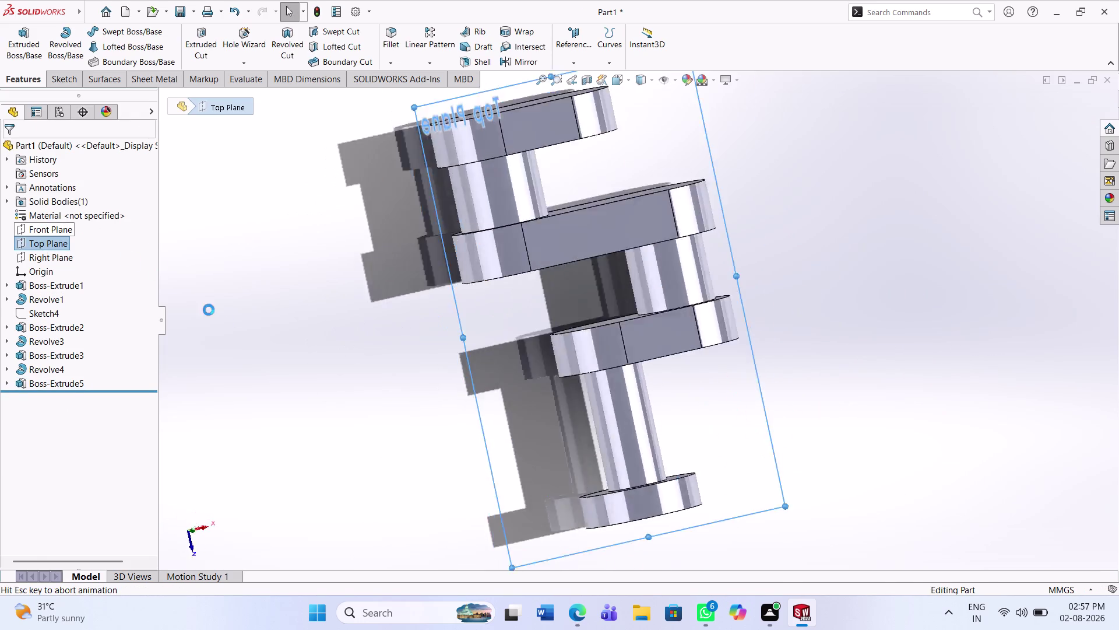
scroll(up, 3)
click(822, 261)
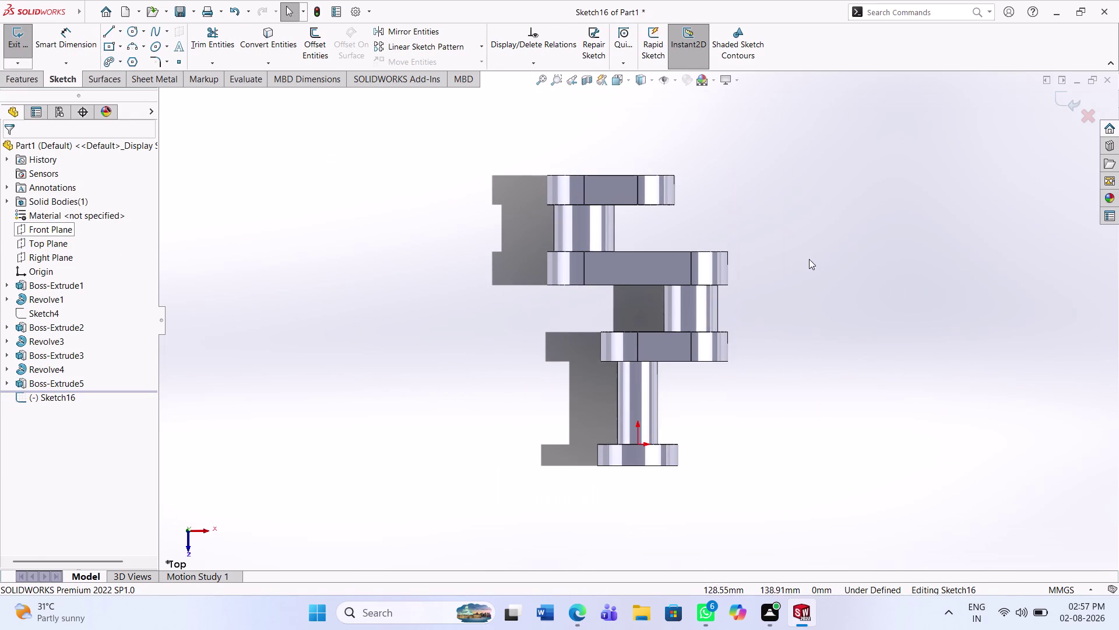
scroll(down, 3)
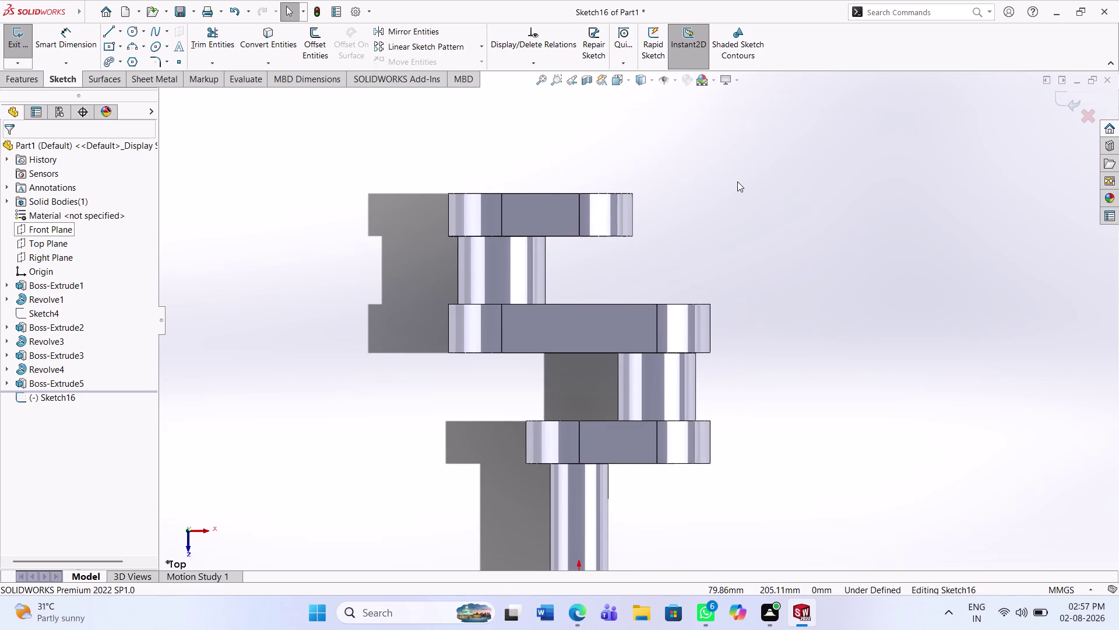
scroll(down, 3)
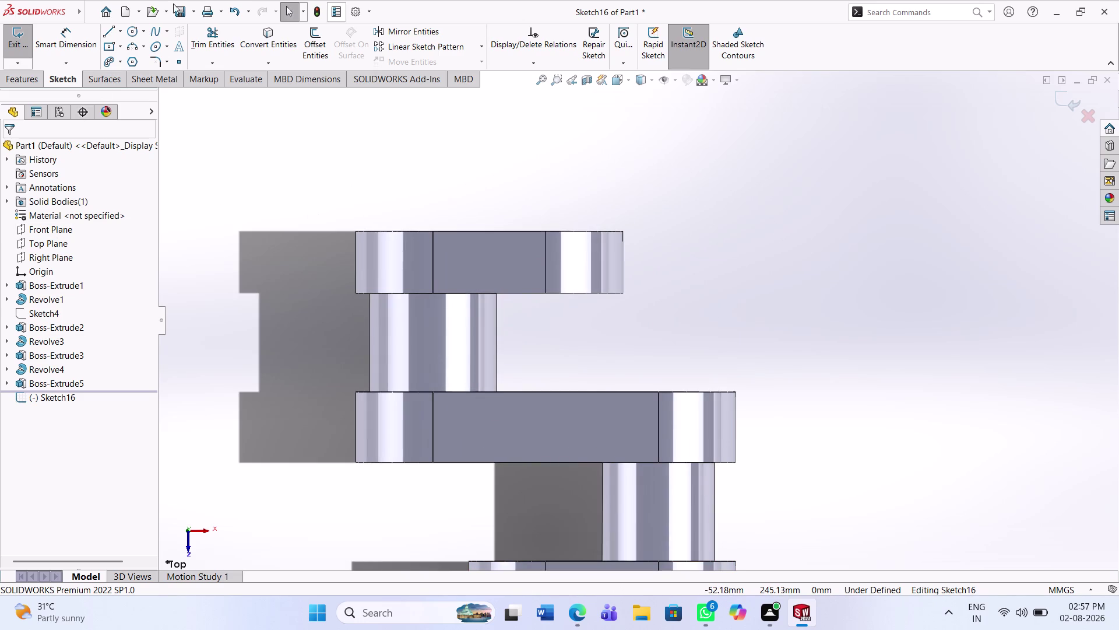
Draw a vertical construction centerline starting at the upper web's top edge.
click(126, 35)
click(118, 33)
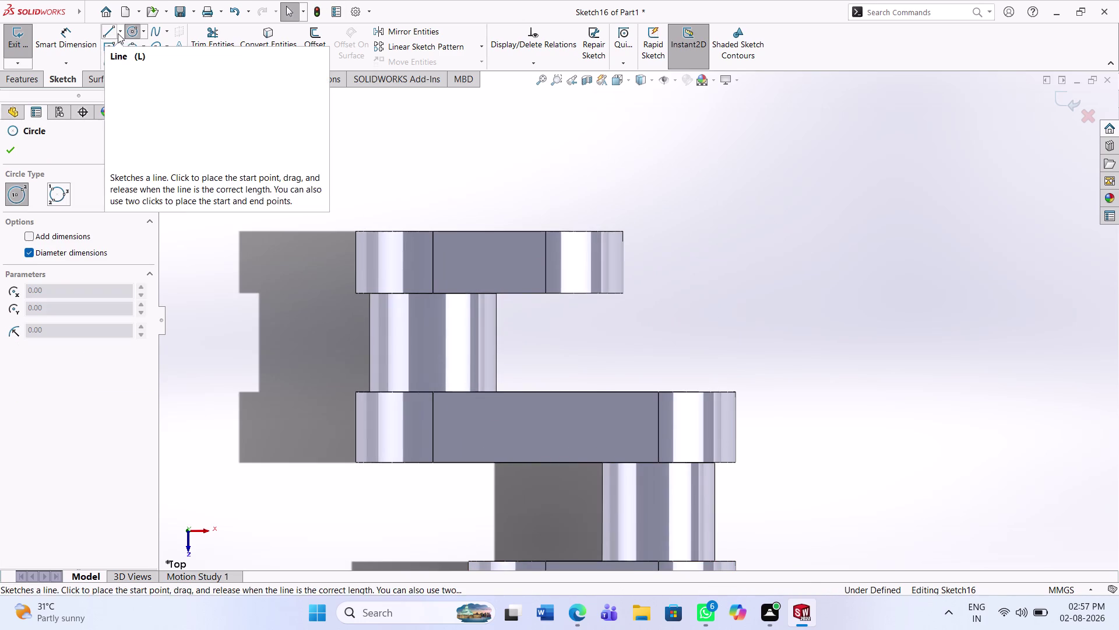
click(128, 57)
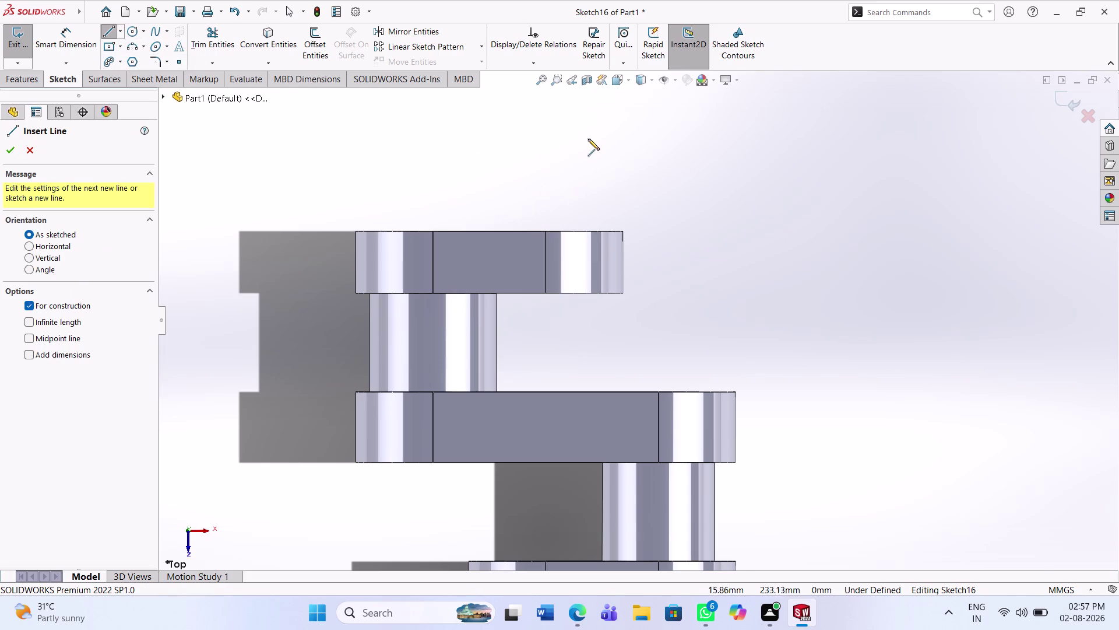
click(543, 110)
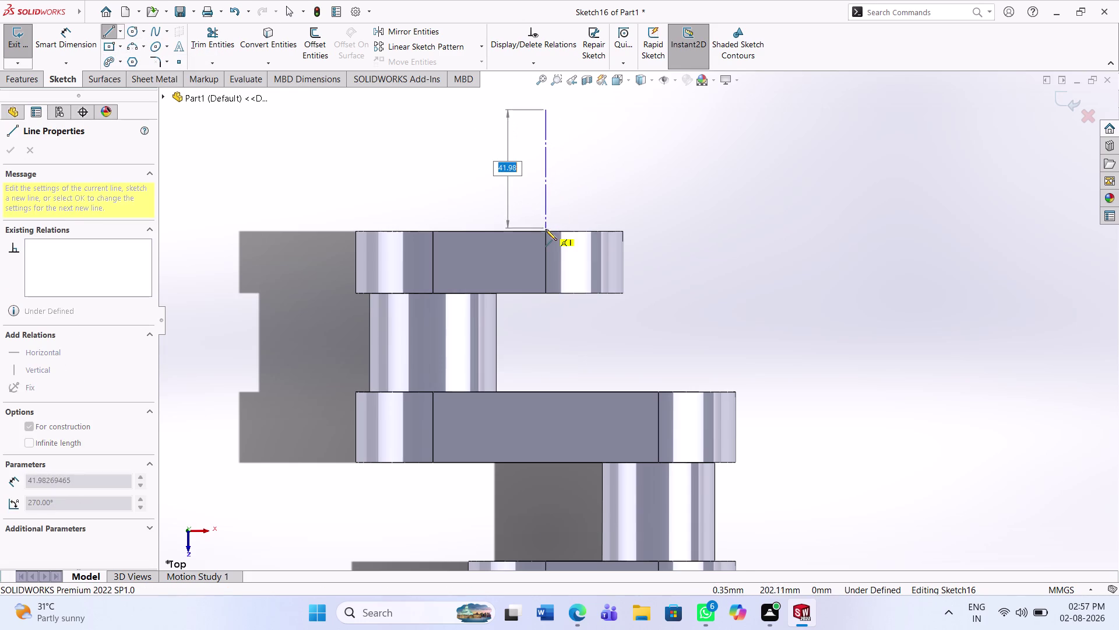
click(546, 229)
key(Escape)
key(Escape)
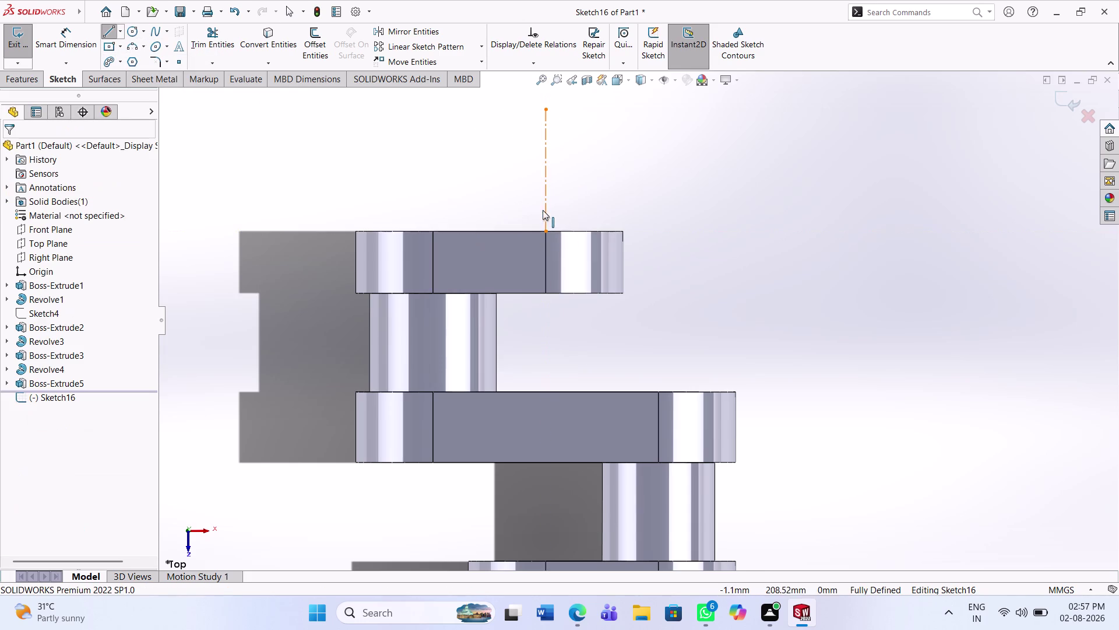
key(Escape)
Sketch a closed rectangular profile right of the centerline, down to the web edge.
click(110, 29)
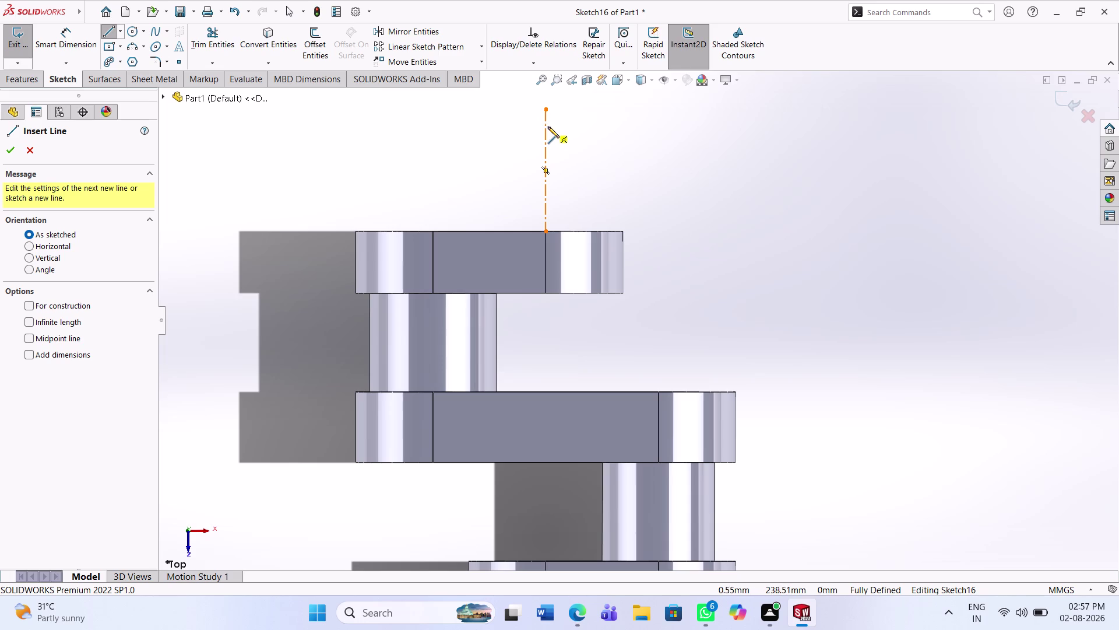
click(545, 126)
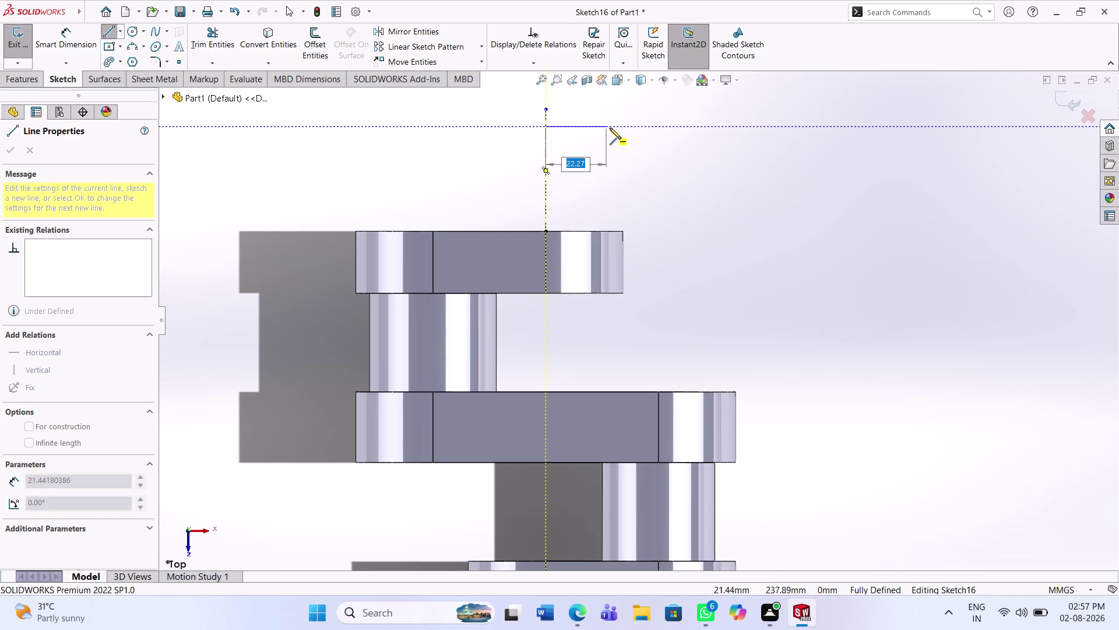
click(613, 128)
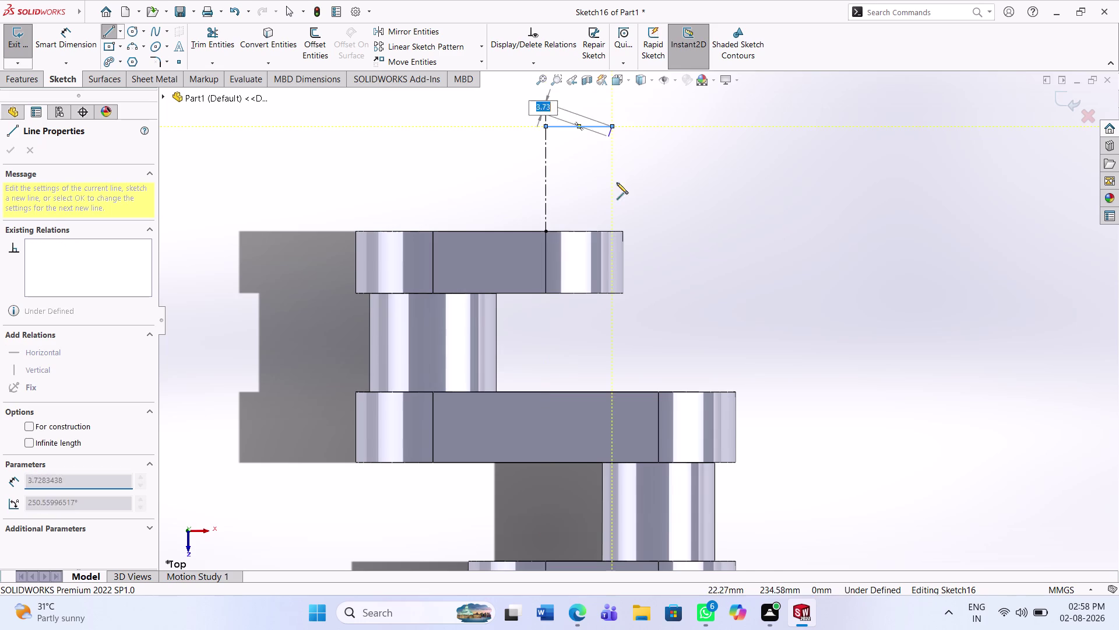
click(614, 232)
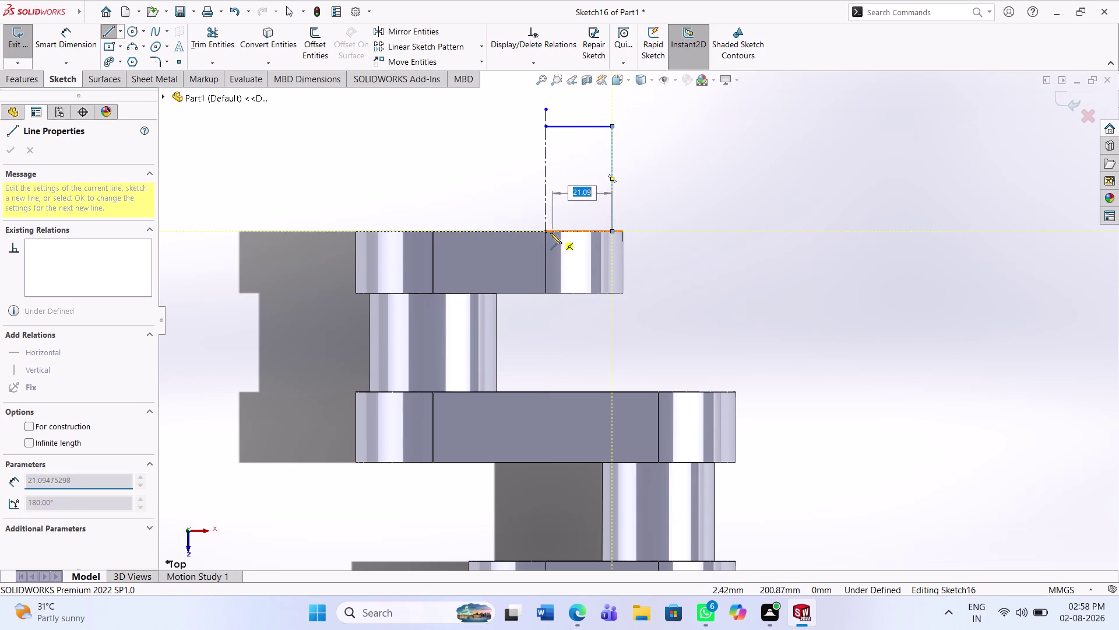
click(543, 232)
key(Escape)
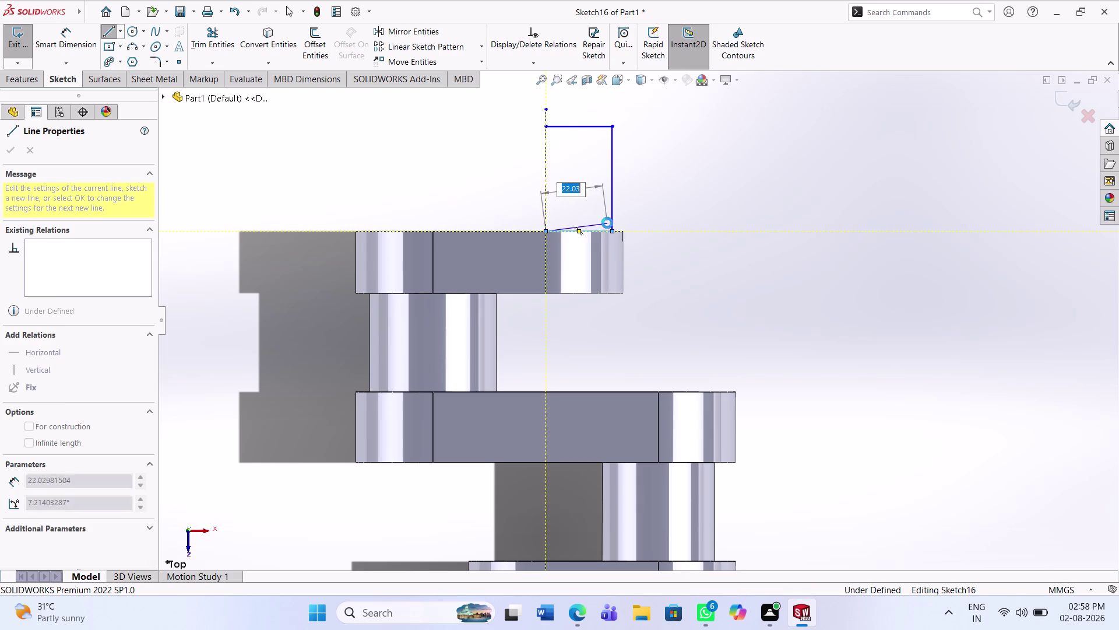
key(Escape)
key(Escape)
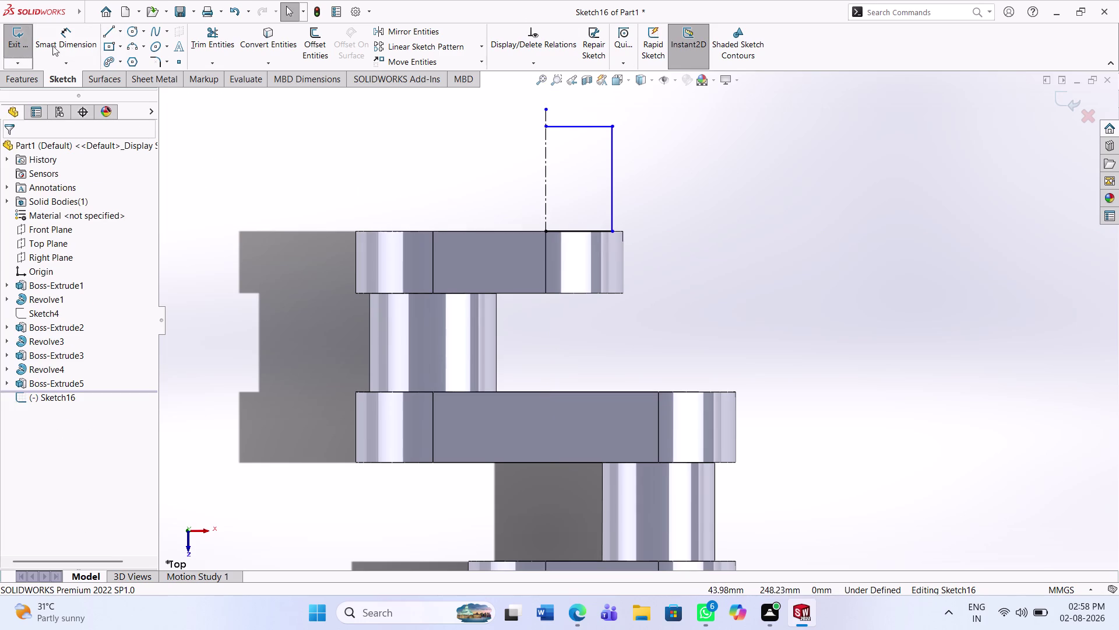
click(66, 41)
Dimension the rectangle's right side to 45 mm and its top edge to 25 mm.
click(613, 203)
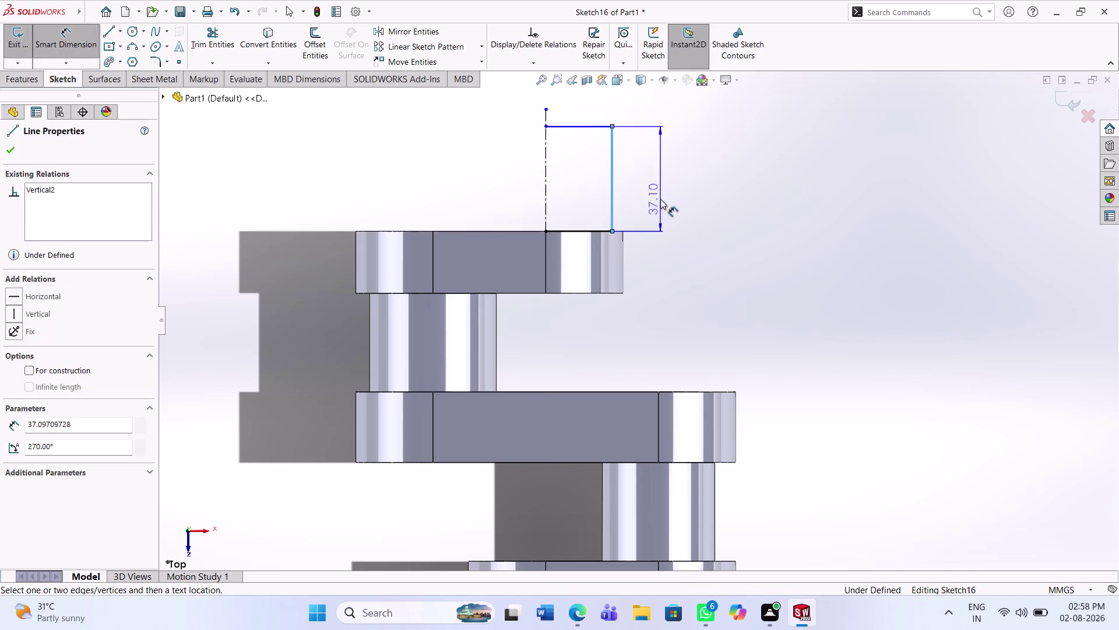
click(661, 198)
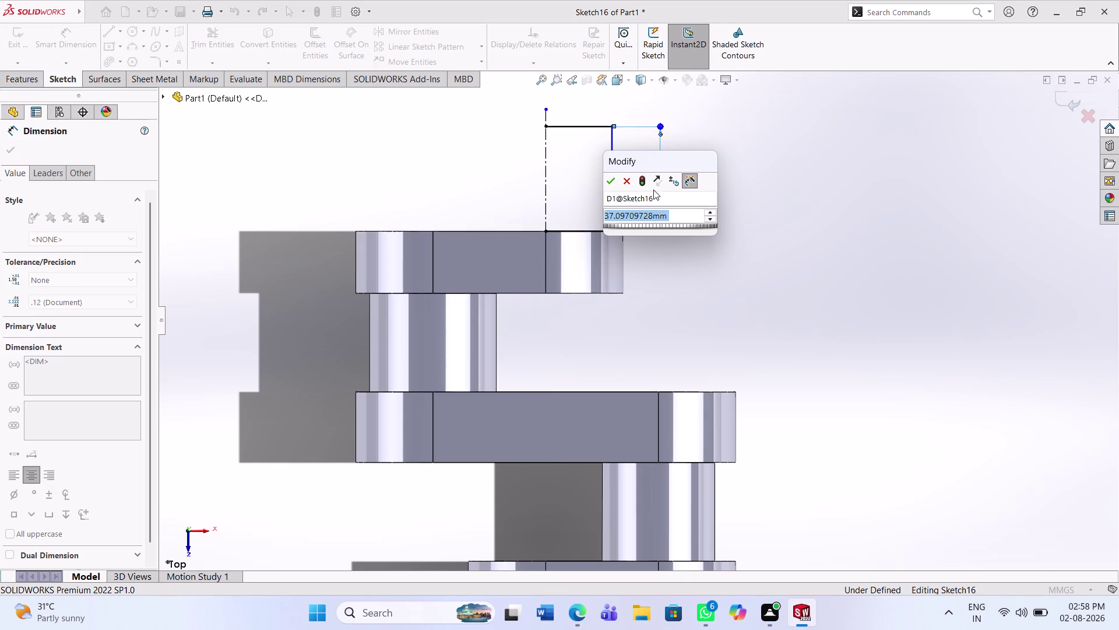
text(4)
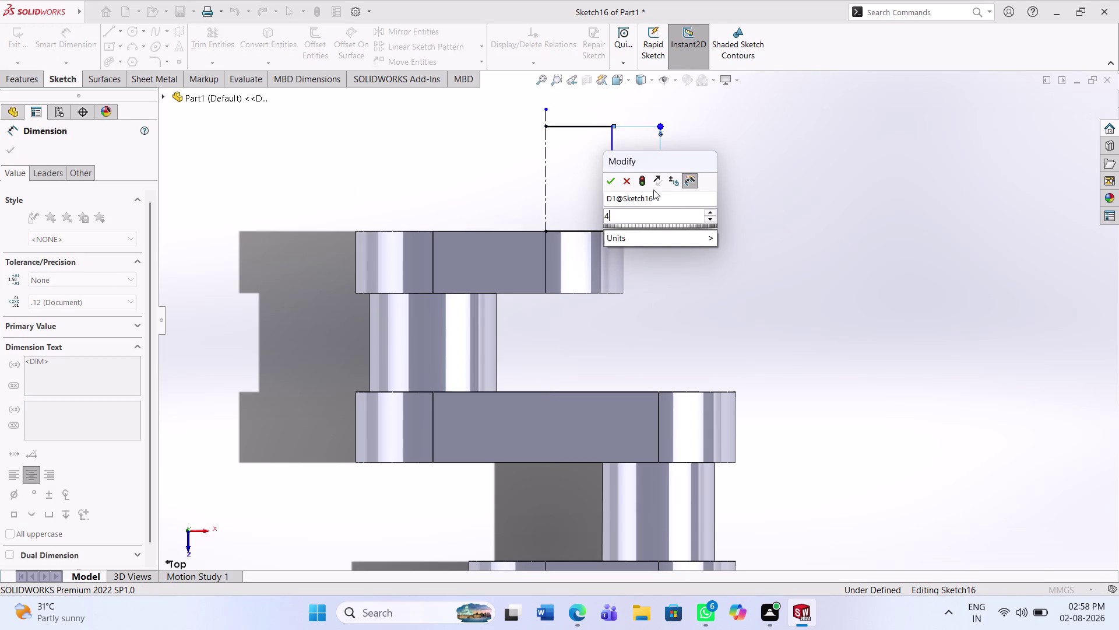
text(5)
key(Return)
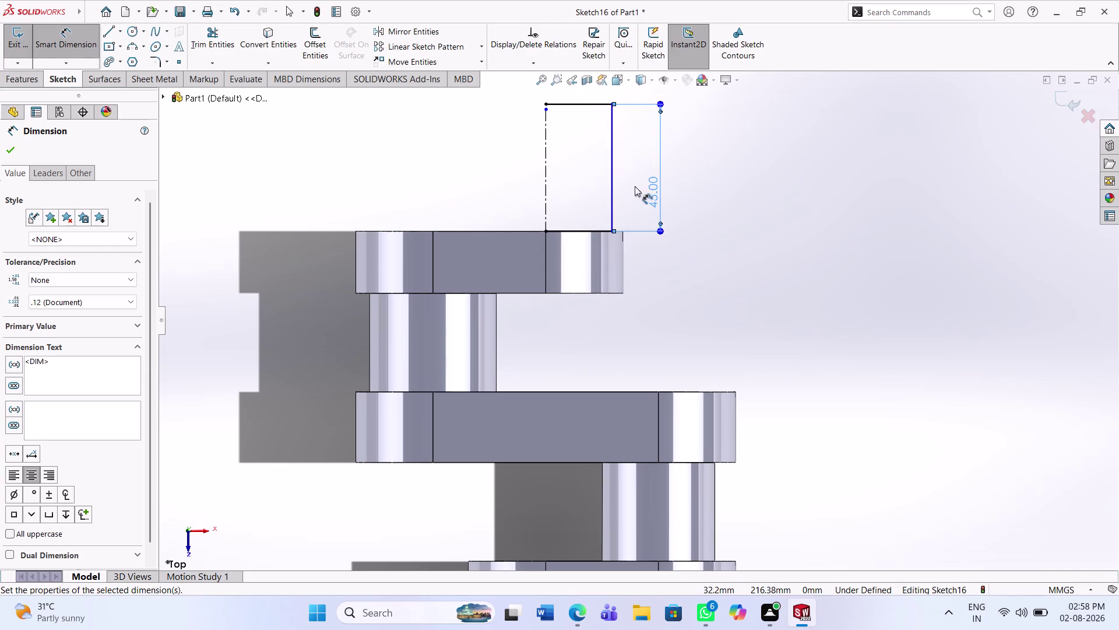
click(579, 105)
click(584, 144)
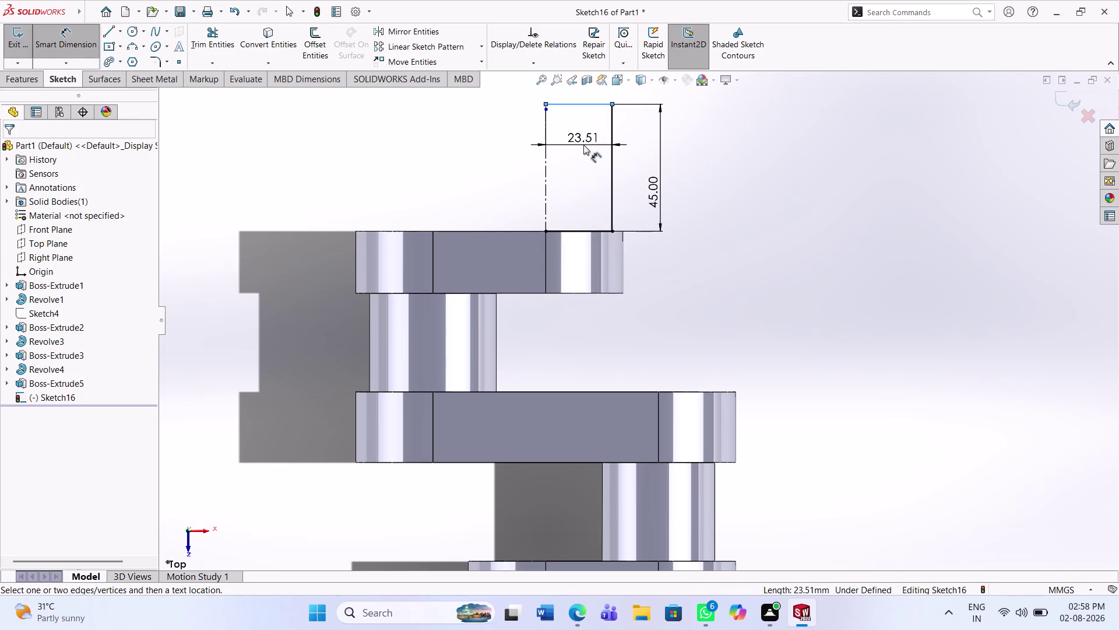
text(25)
key(Return)
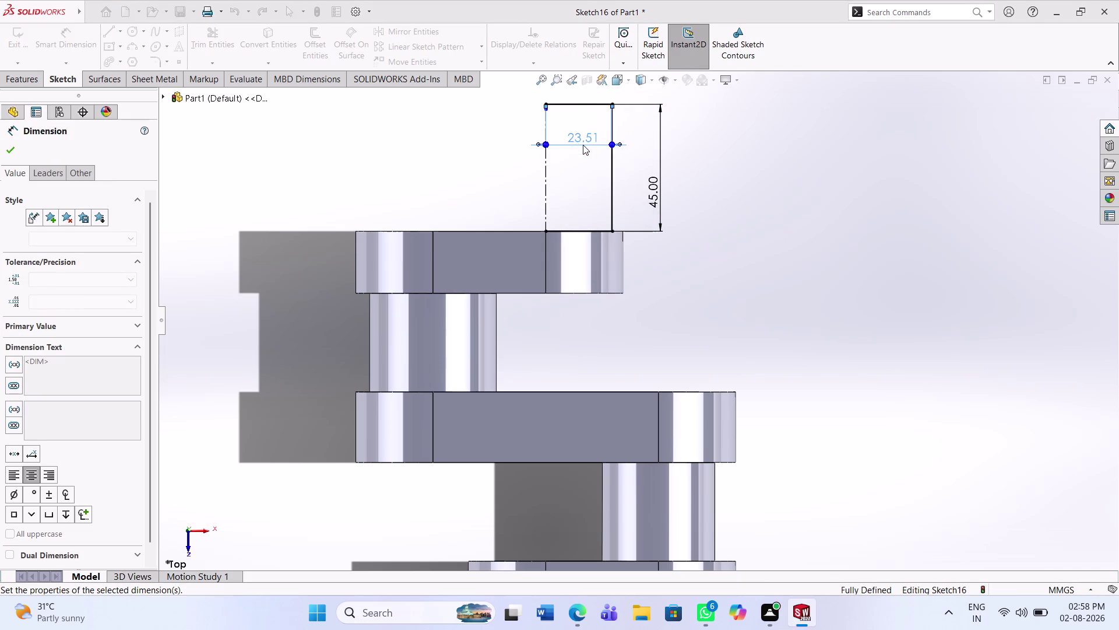
click(593, 174)
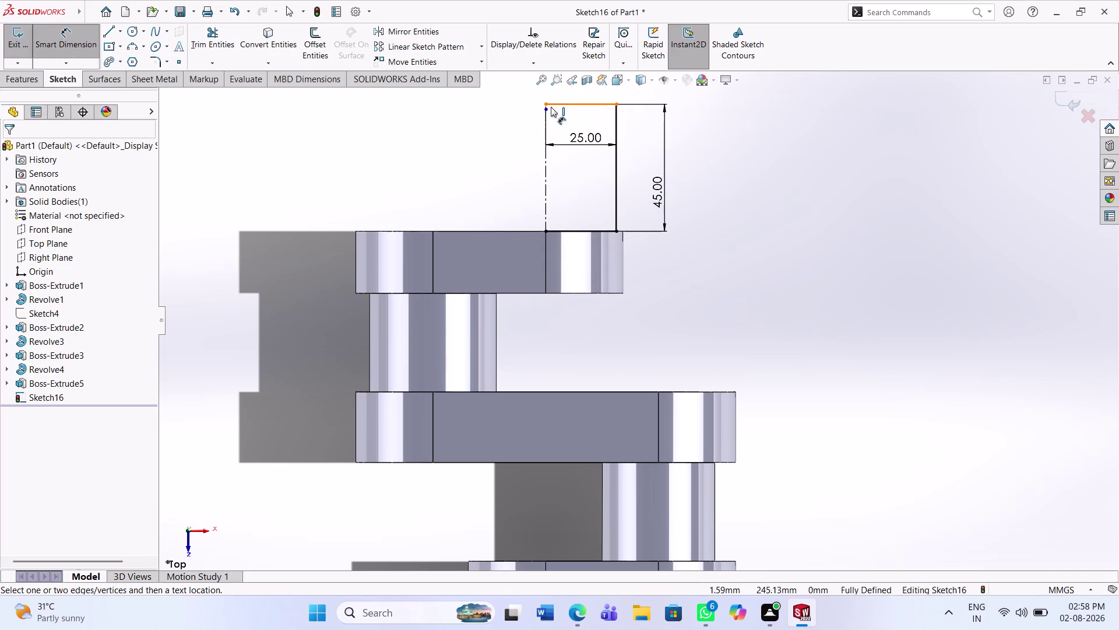
Drag the centerline's endpoint so it extends above the rectangle.
drag(546, 110, 541, 91)
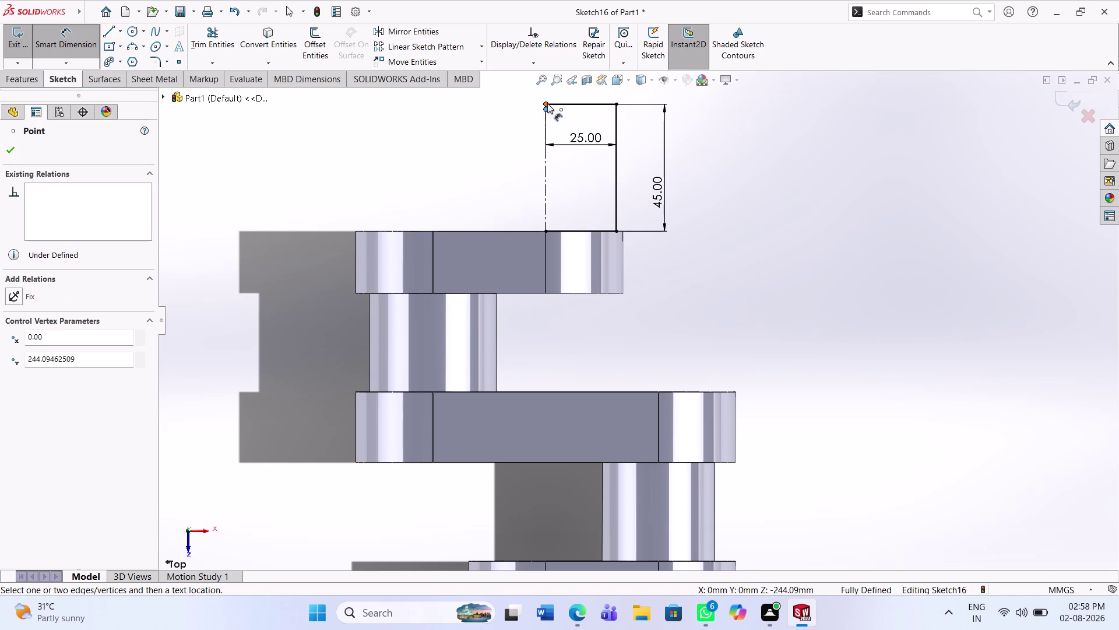
drag(545, 103, 519, 119)
key(Escape)
key(Escape)
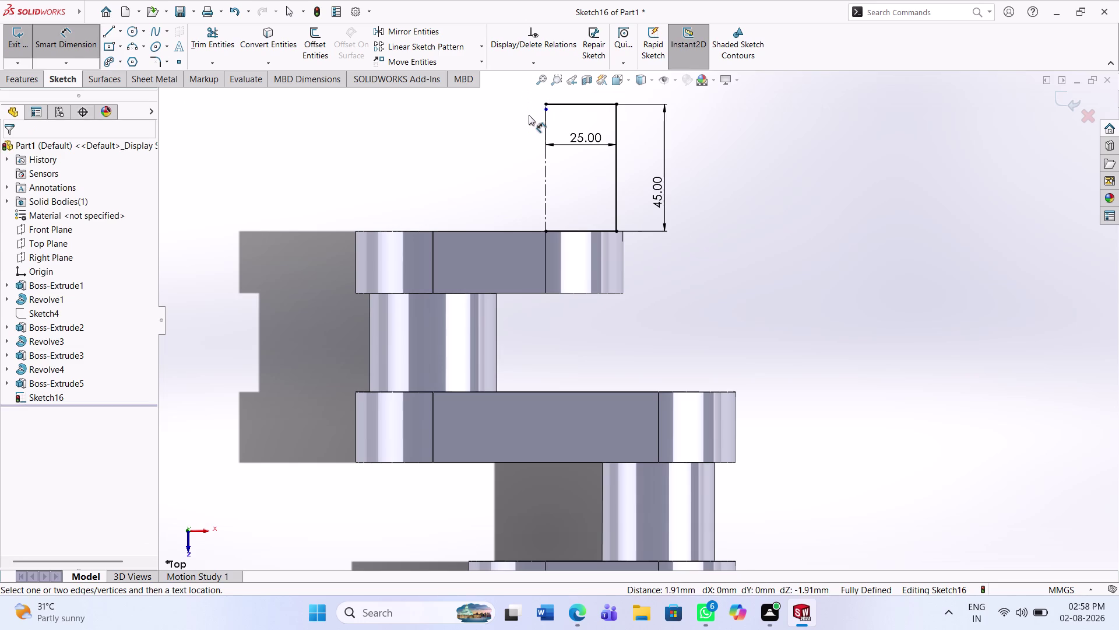
key(Escape)
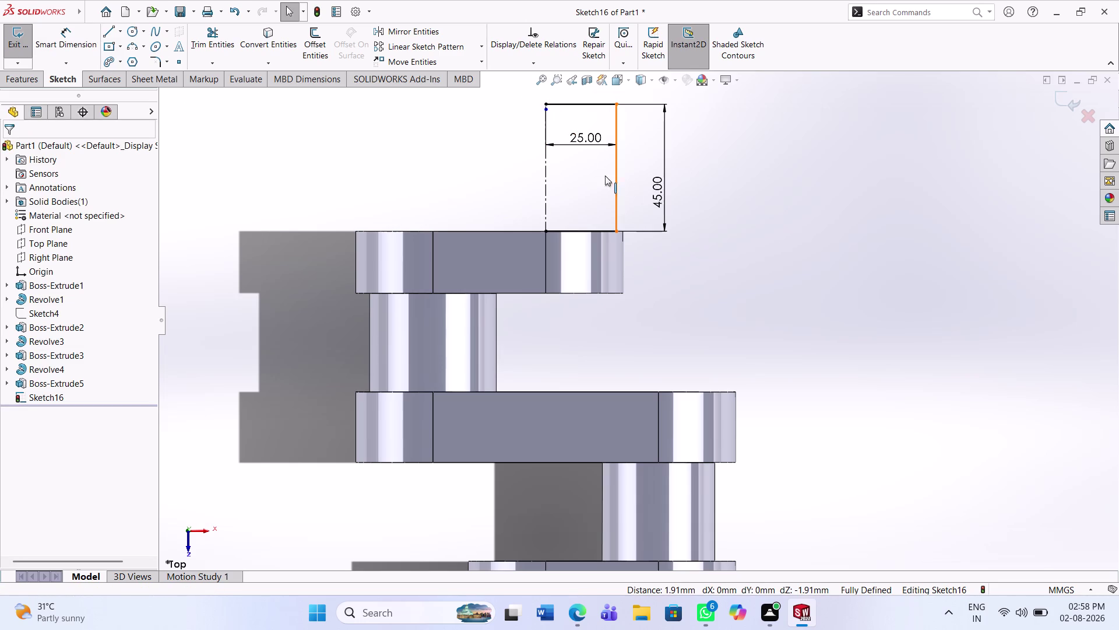
scroll(down, 3)
scroll(up, 3)
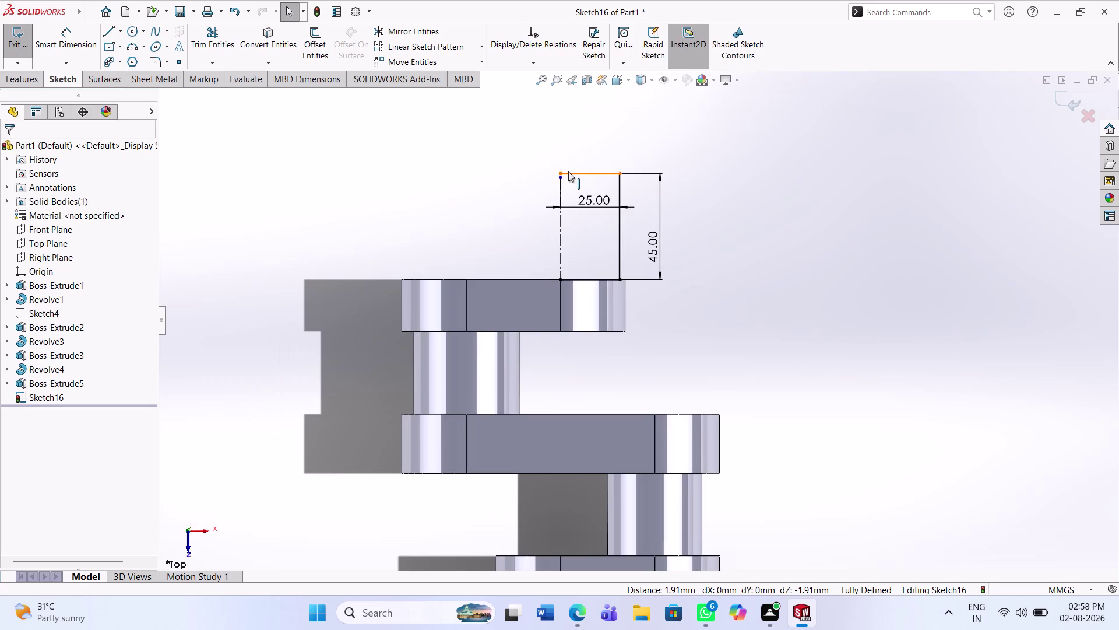
drag(559, 176, 557, 137)
click(546, 170)
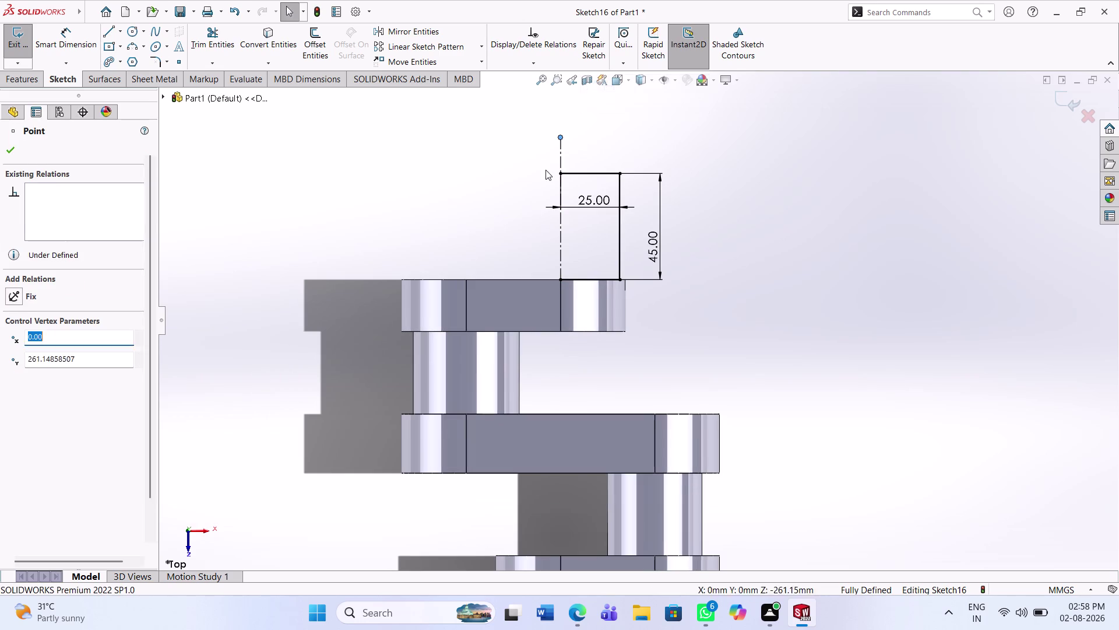
click(30, 78)
Revolve the rectangle a full 360° about the centerline to create Revolve6.
click(67, 50)
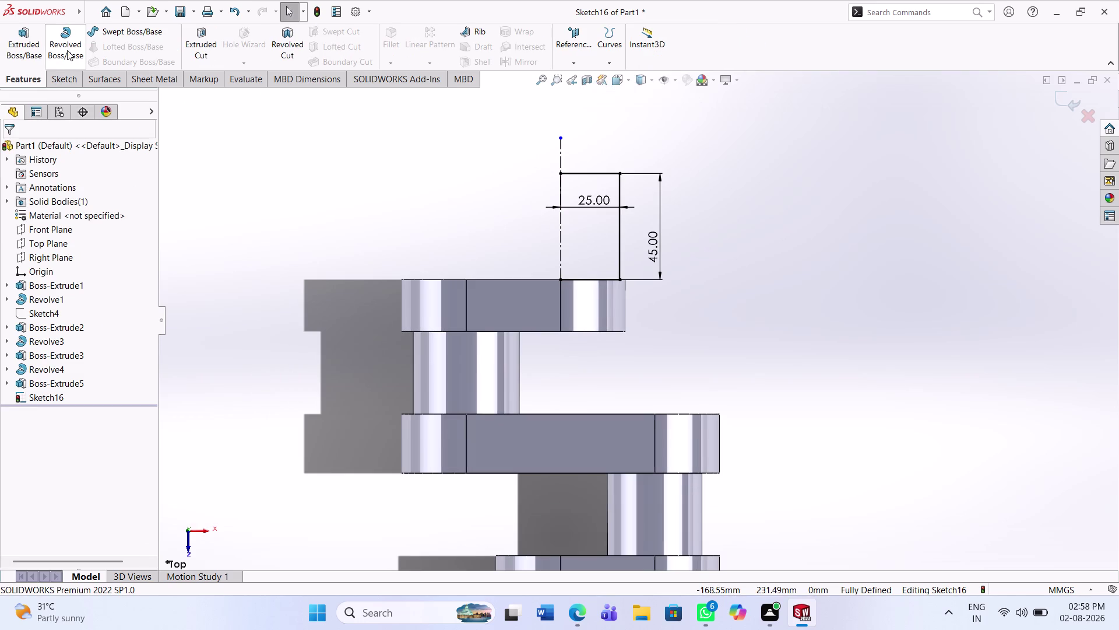
click(588, 316)
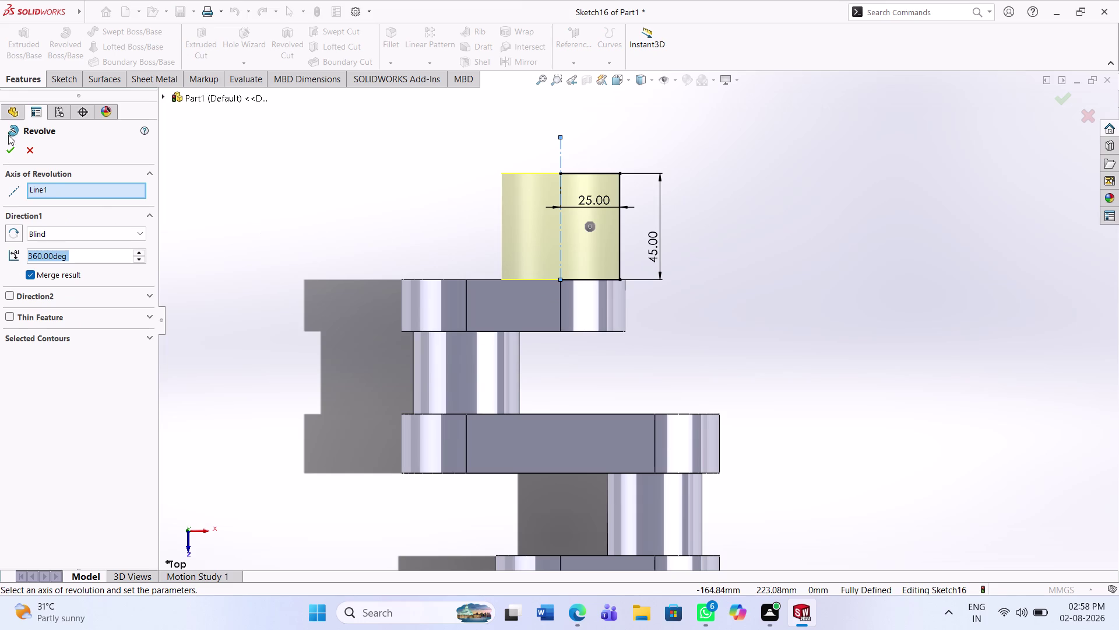
click(11, 144)
Start a new sketch on the journal's circular end face.
middle_drag(612, 261, 611, 276)
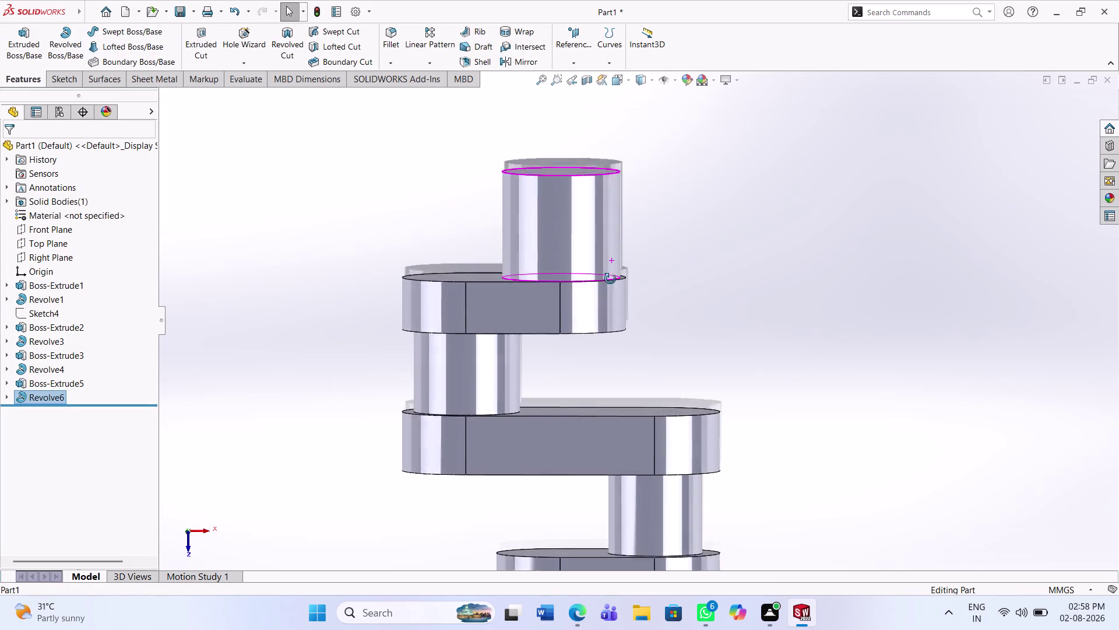
middle_drag(610, 277, 599, 426)
middle_drag(571, 180, 583, 281)
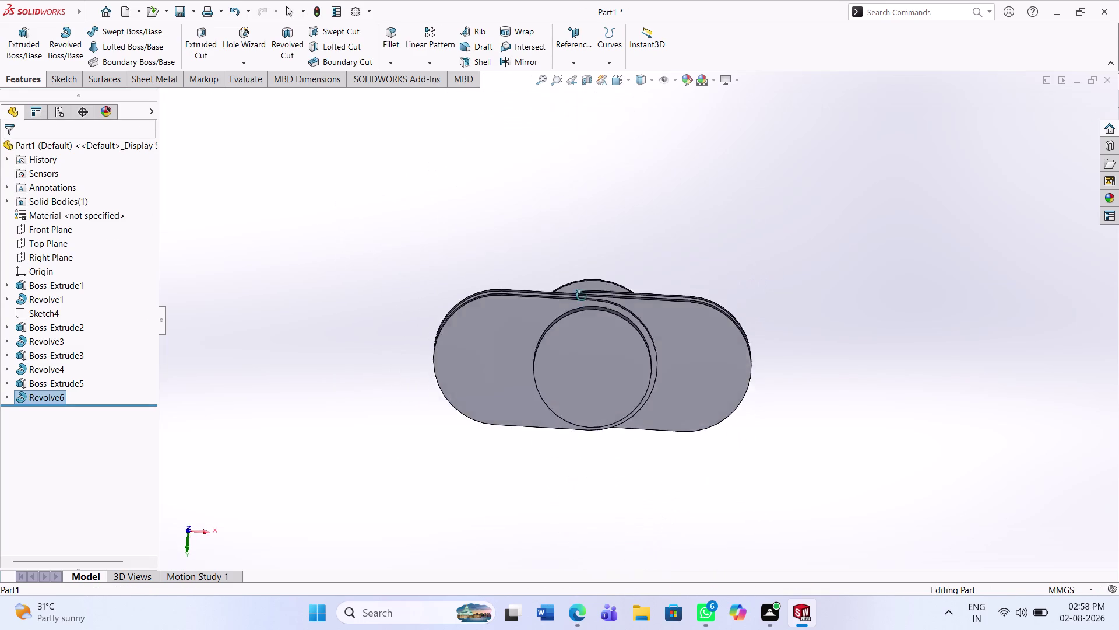
middle_drag(583, 281, 598, 318)
click(636, 414)
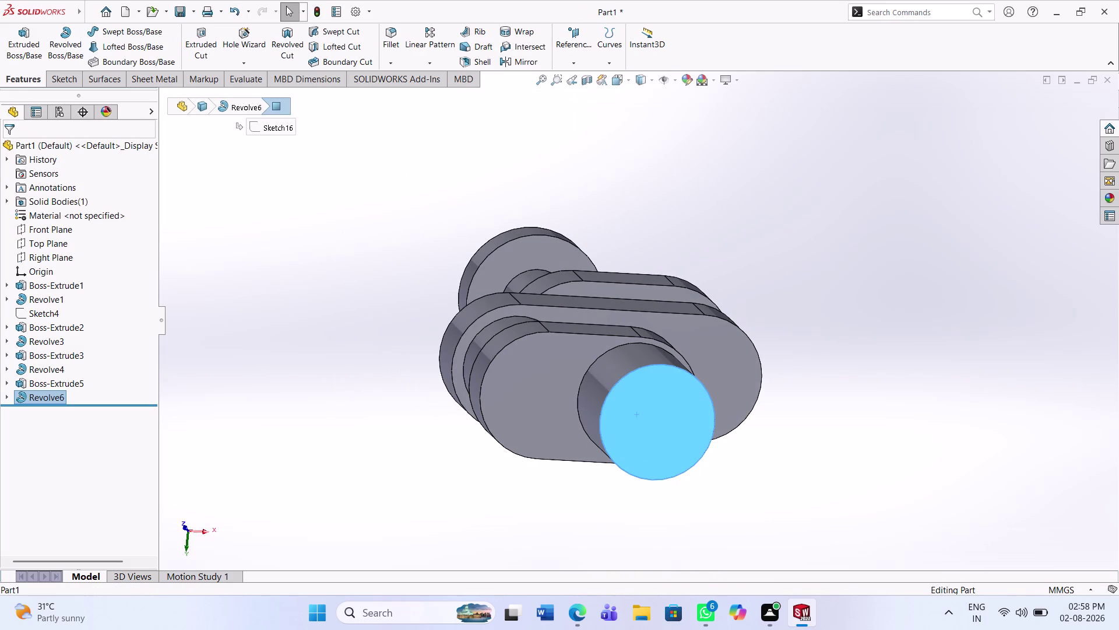
click(66, 81)
Draw a circle centred on the origin, sized to the journal's outer edge.
click(29, 40)
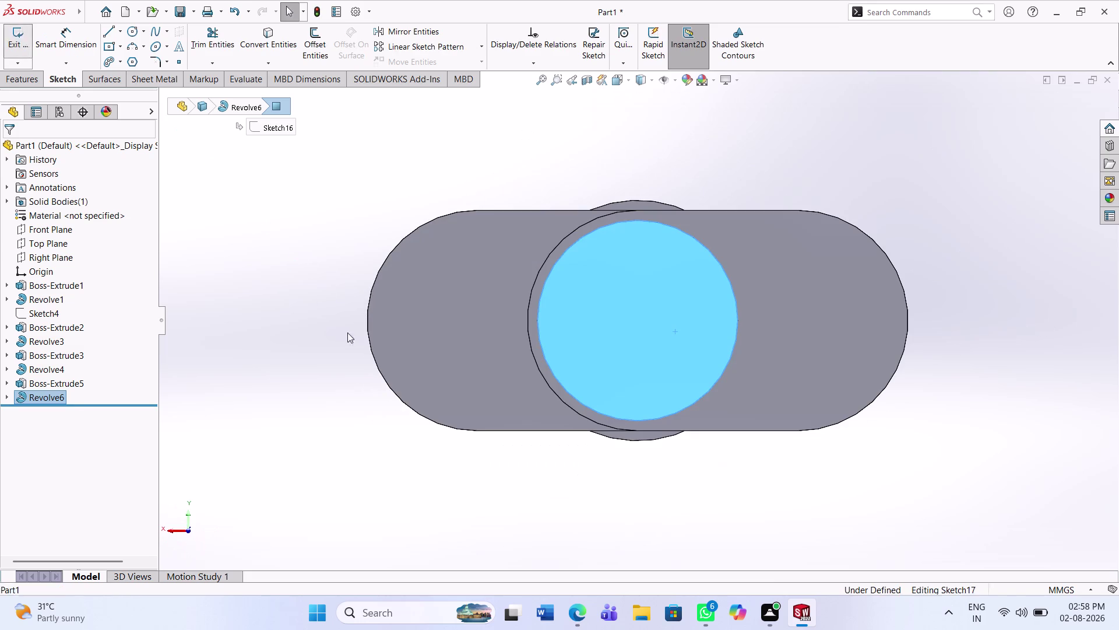
click(373, 415)
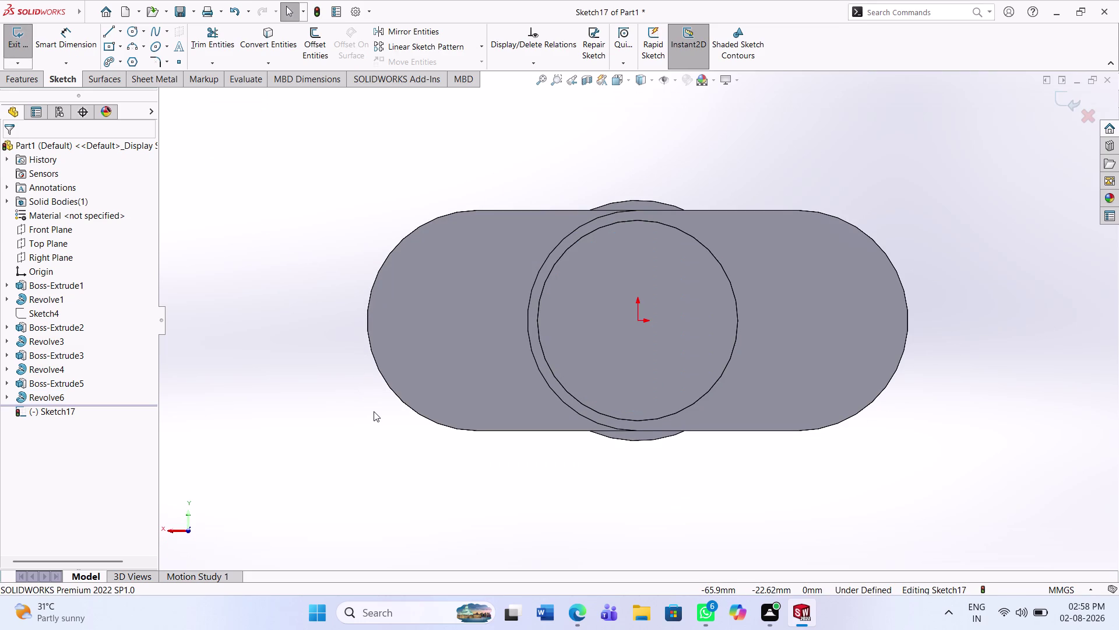
click(127, 30)
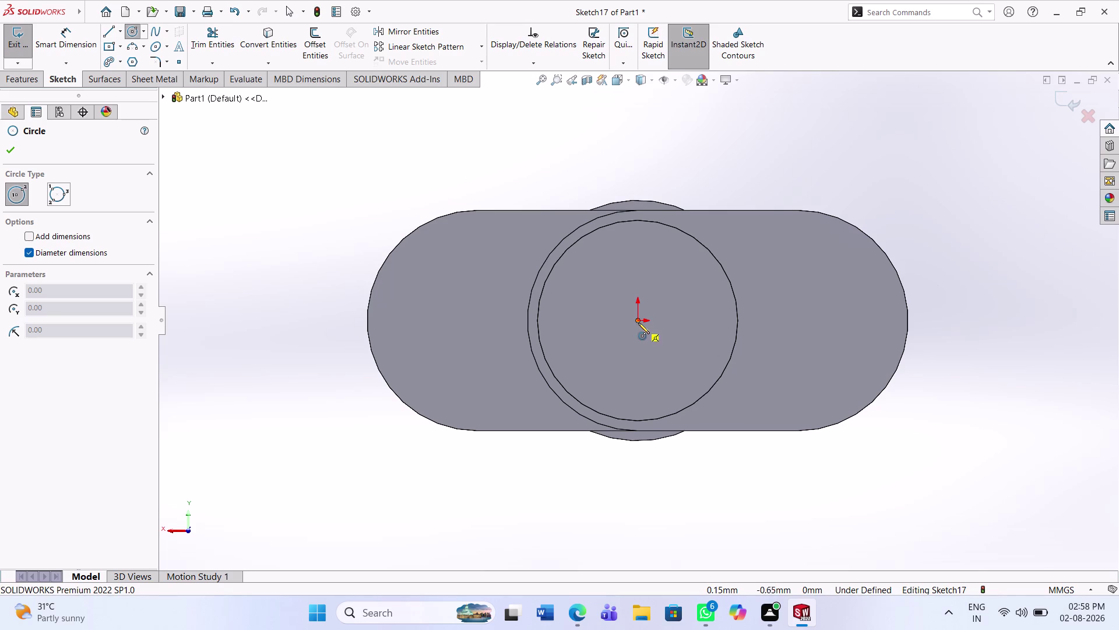
click(639, 321)
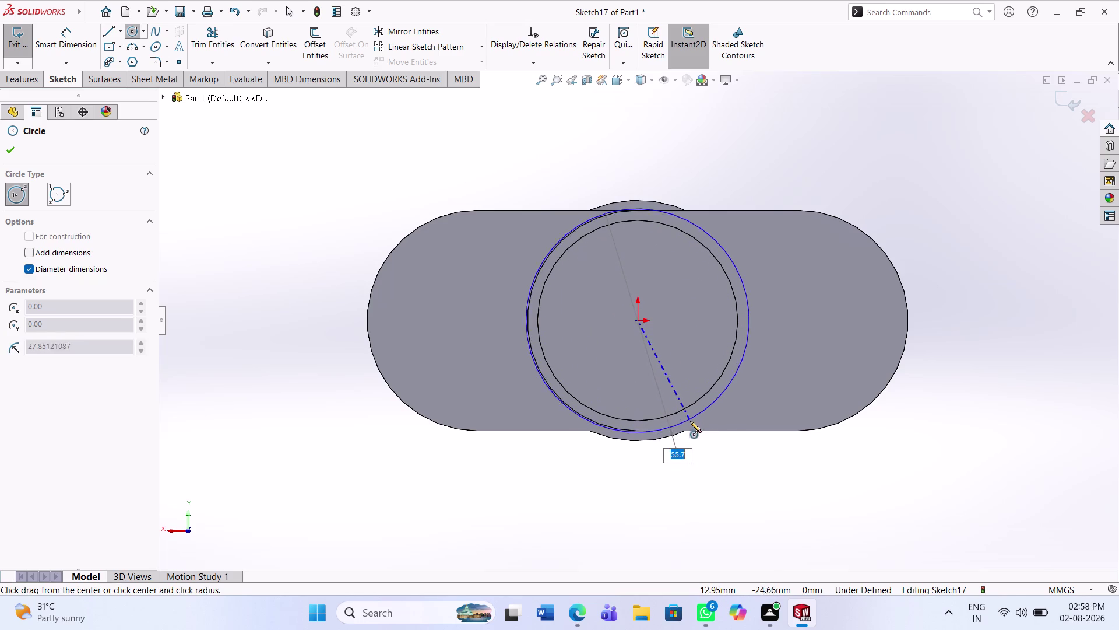
click(690, 419)
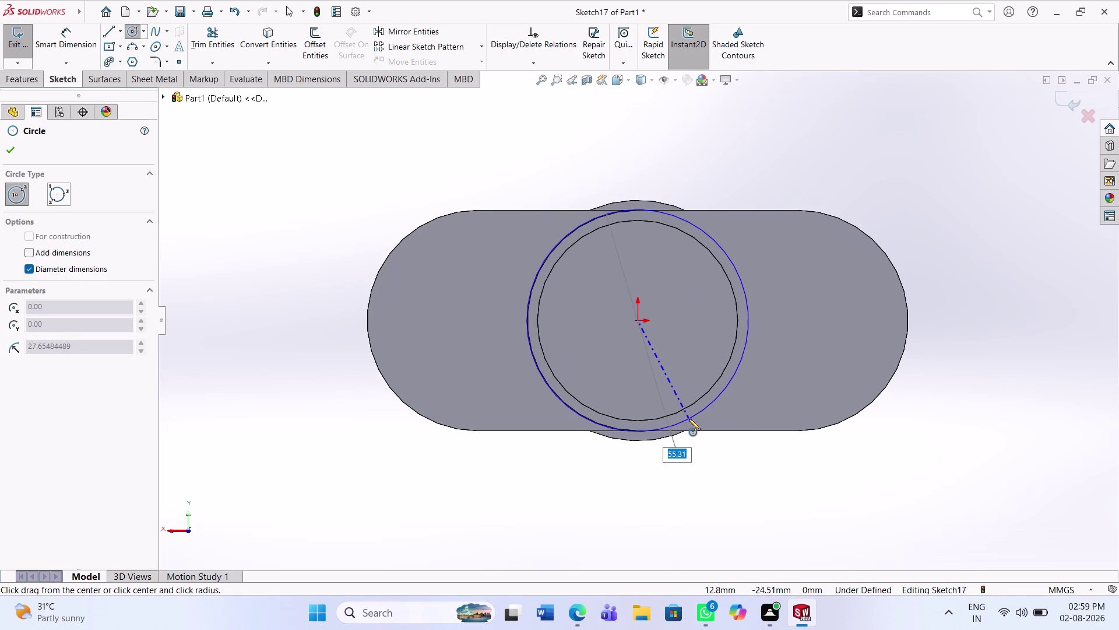
key(Escape)
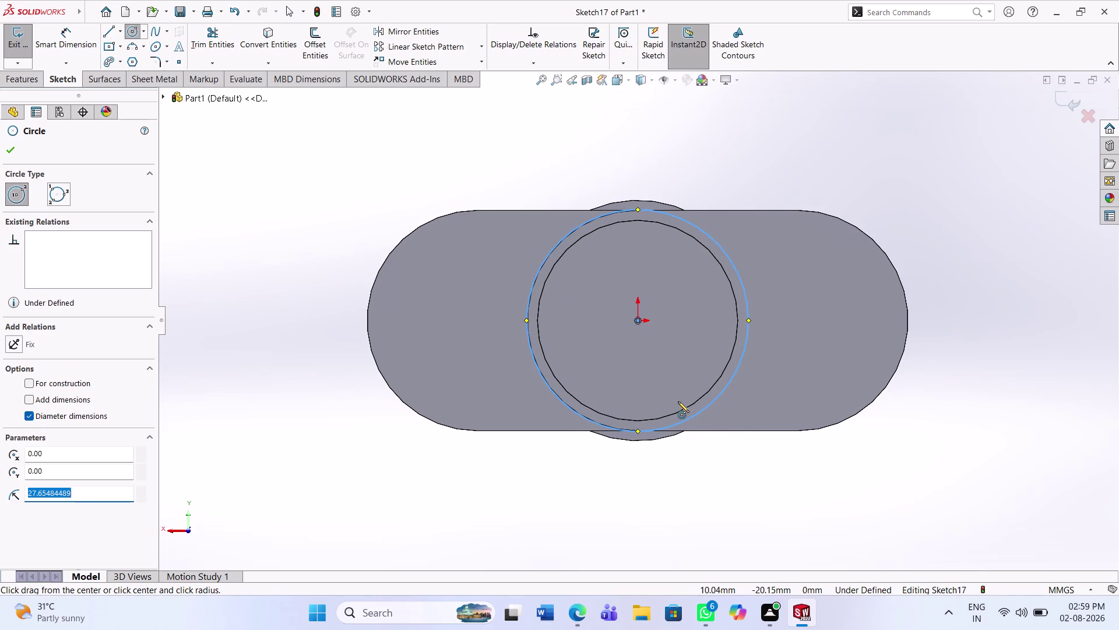
key(Escape)
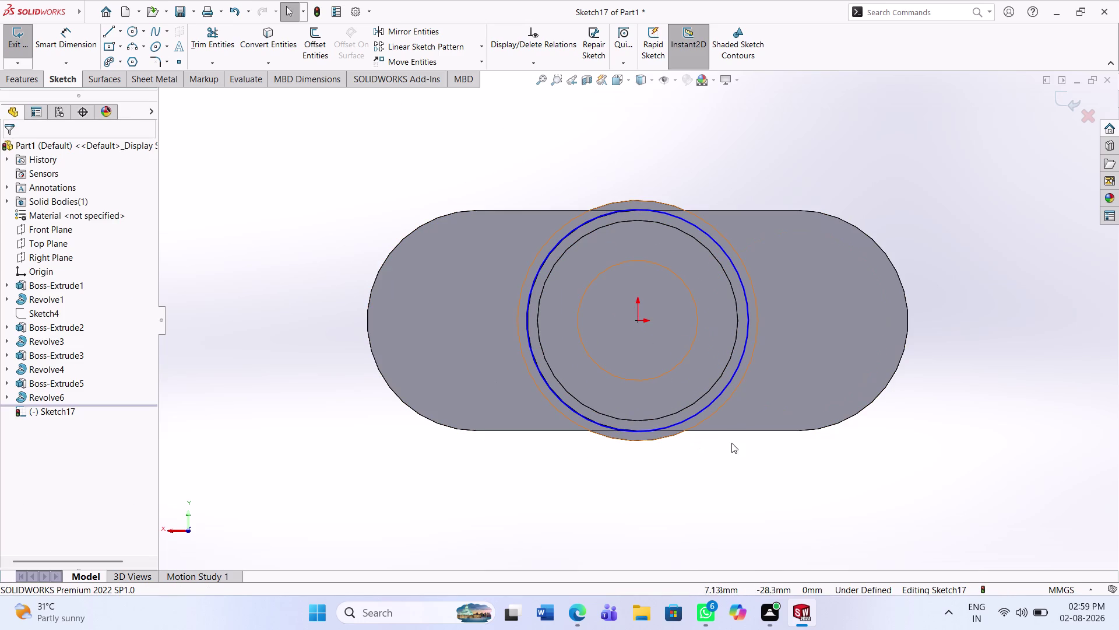
click(88, 40)
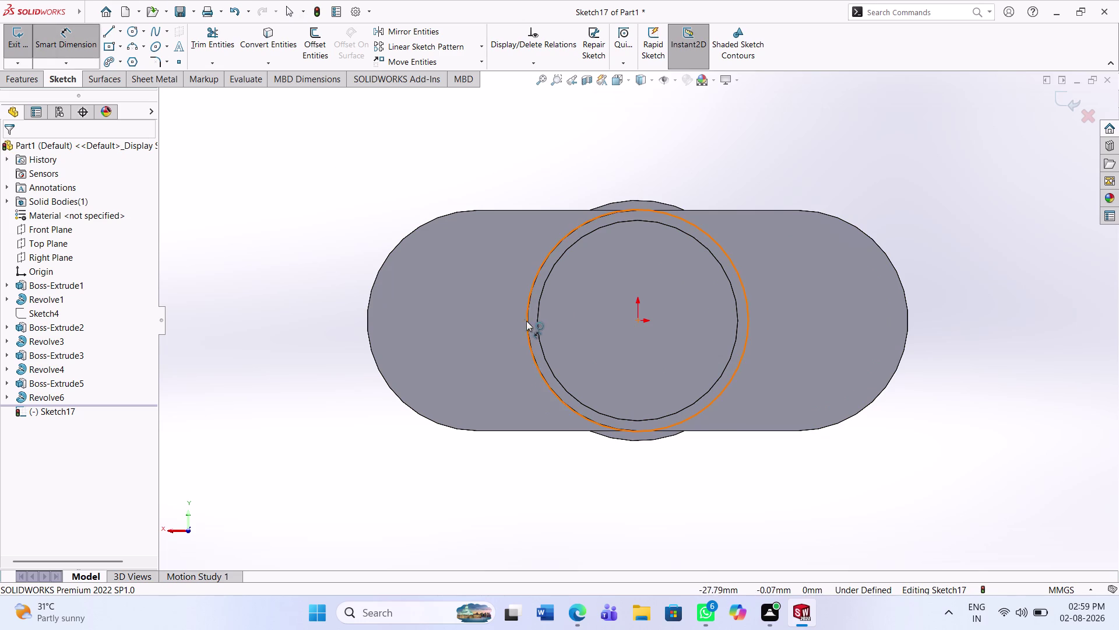
Draw a vertical line across the circle, then trim it away.
click(110, 29)
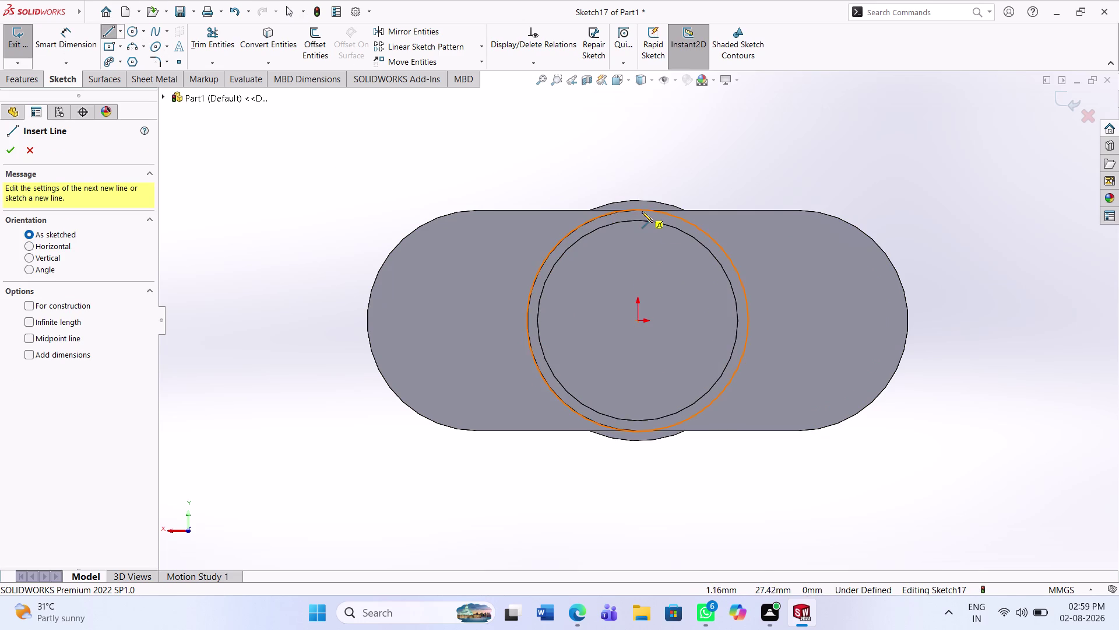
click(638, 210)
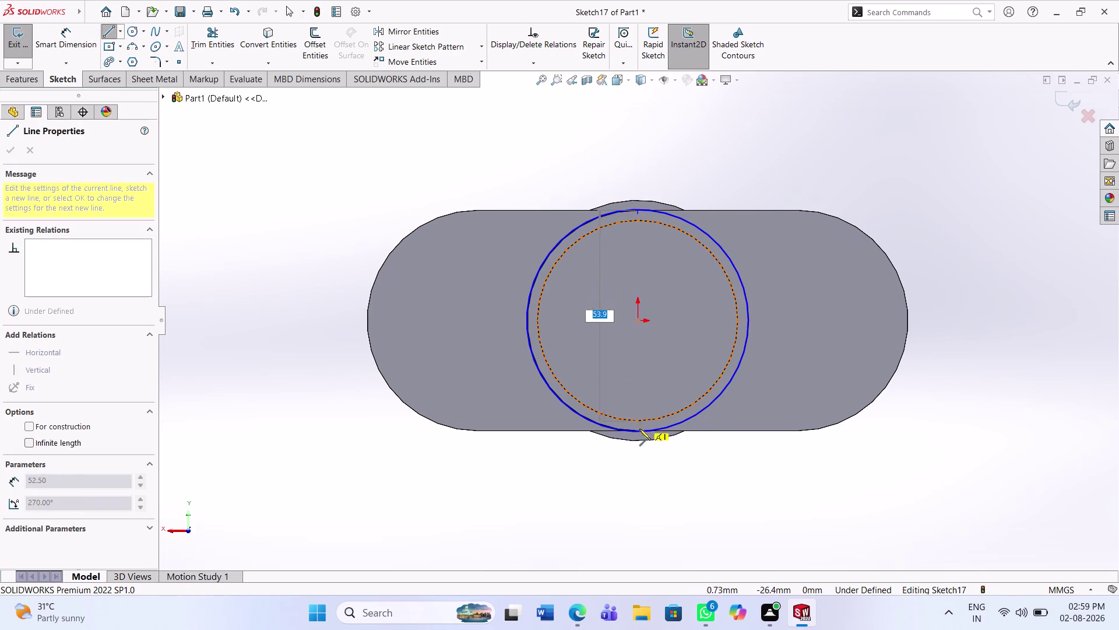
click(639, 434)
key(Escape)
key(Escape)
key(Escape)
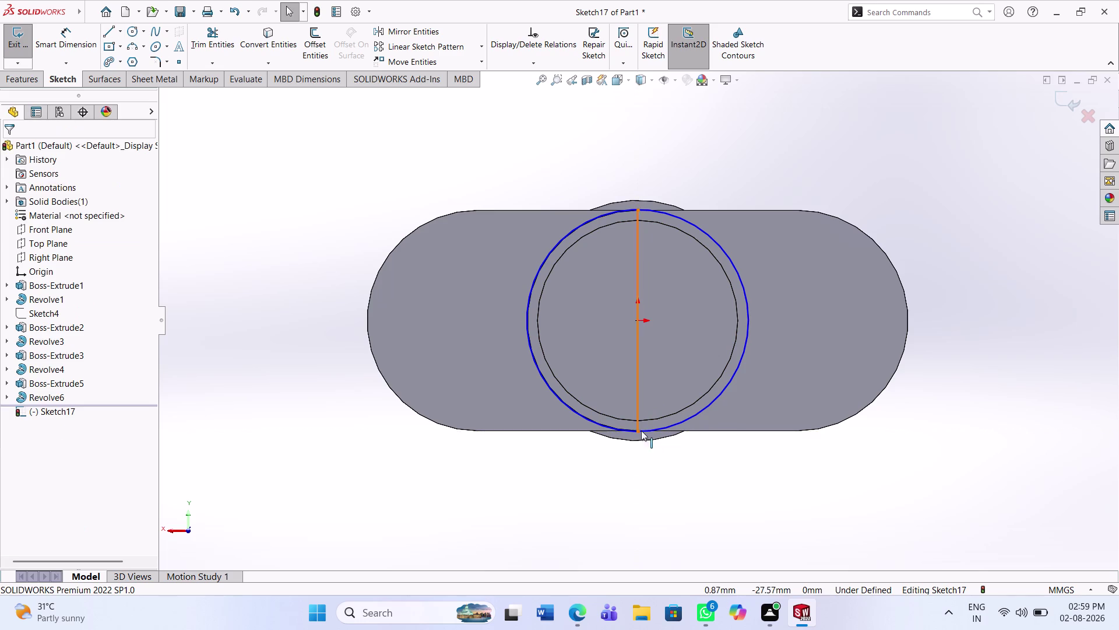
click(204, 48)
click(749, 298)
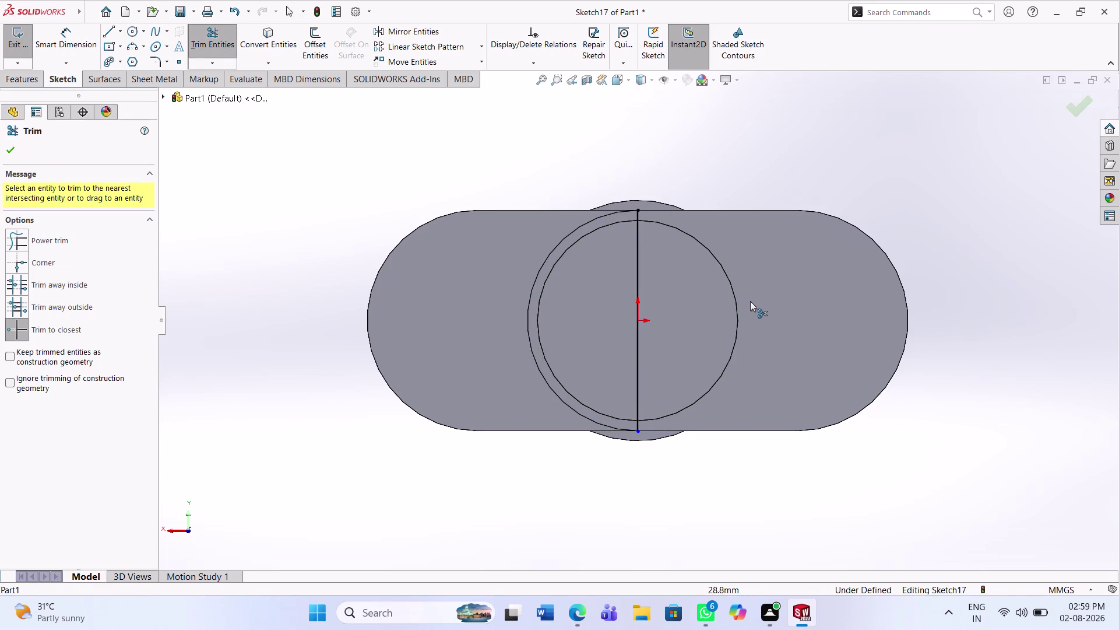
click(636, 277)
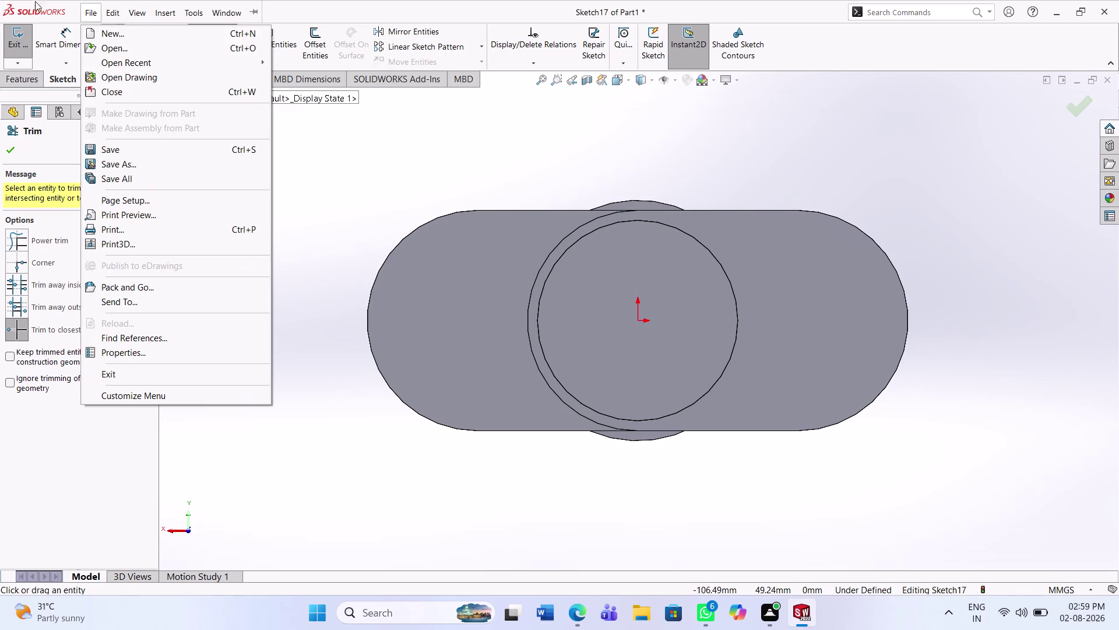
click(68, 48)
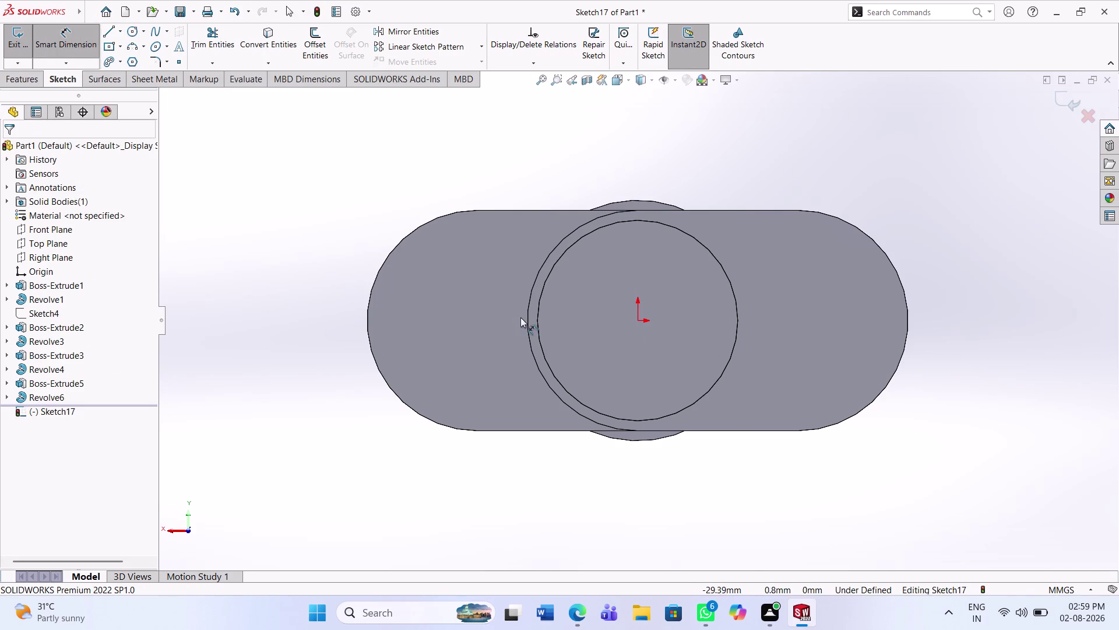
Draw a circle around the shaft end.
click(530, 321)
click(524, 314)
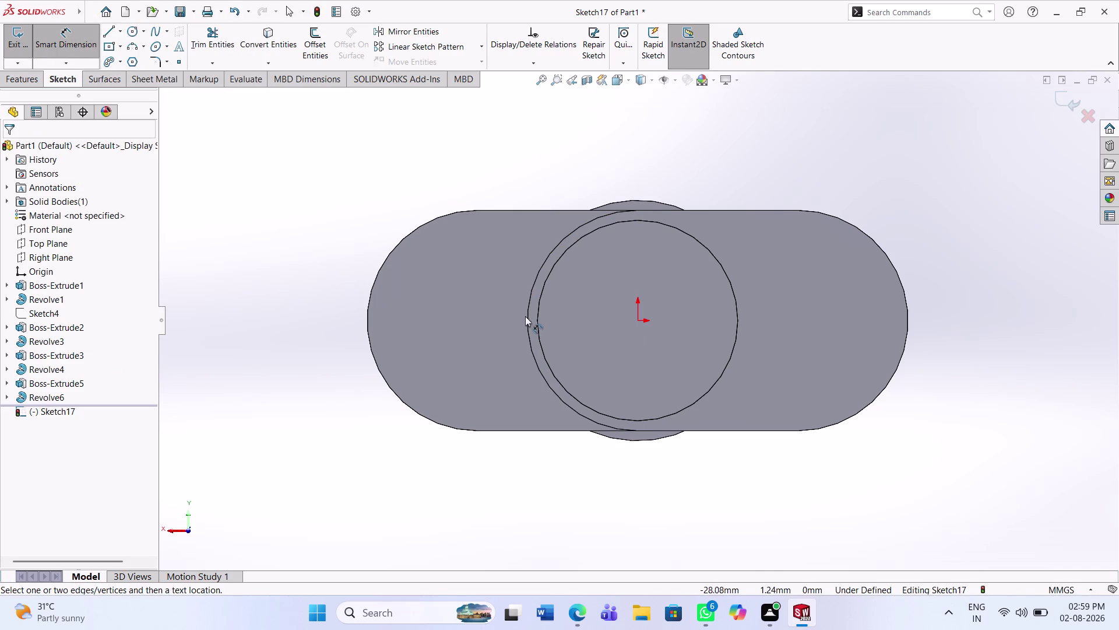
click(527, 317)
click(534, 282)
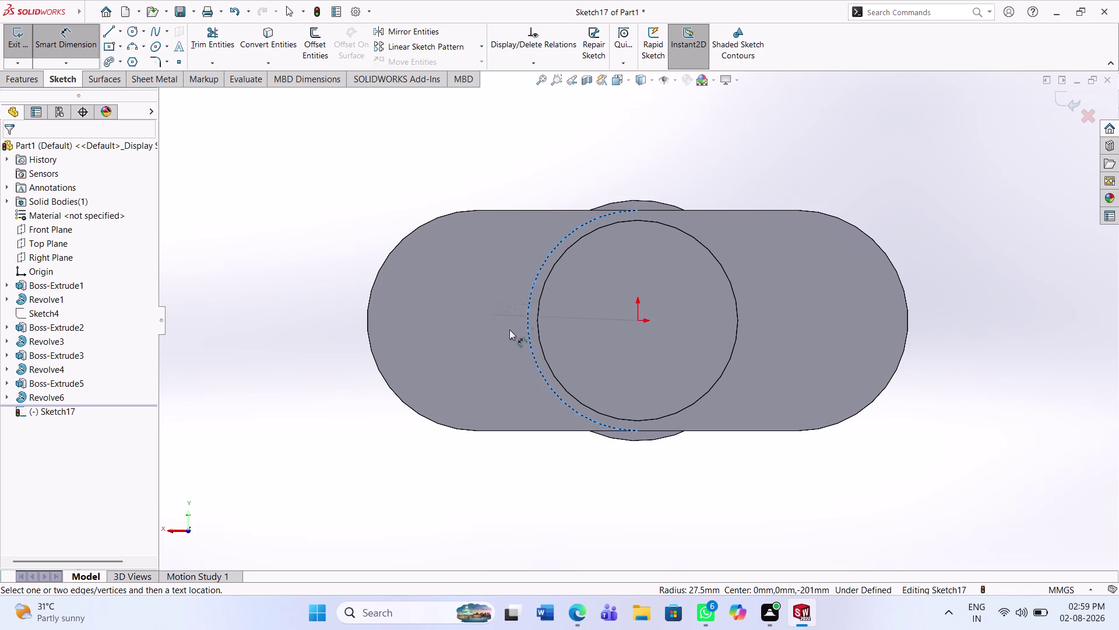
click(506, 339)
click(509, 342)
click(510, 345)
key(Escape)
key(Escape)
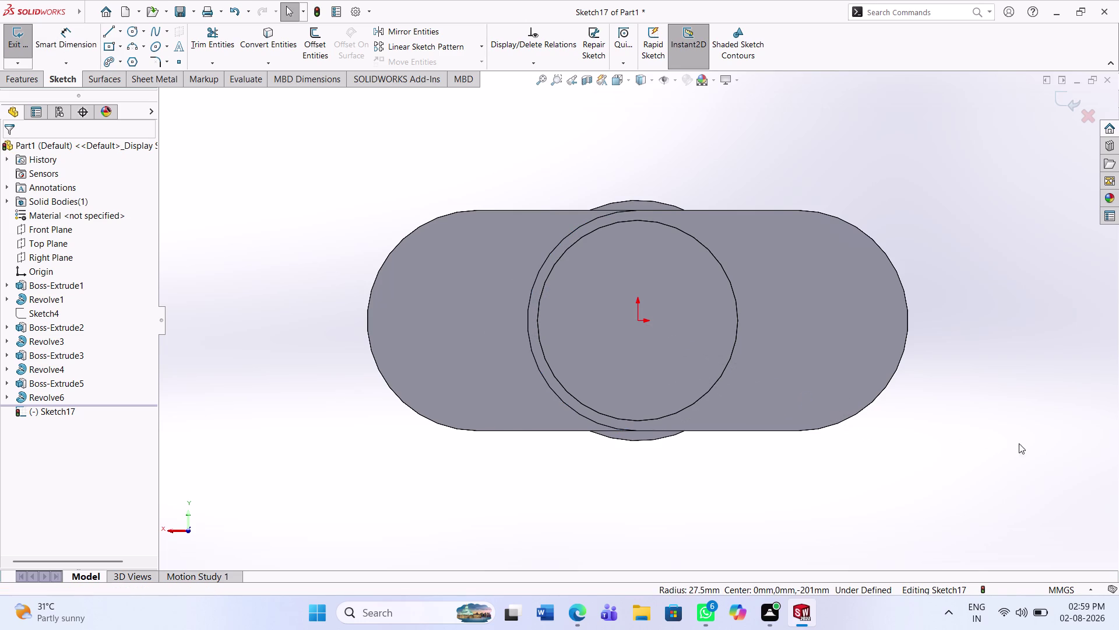
Undo two changes and reselect the sketched circle.
middle_drag(1067, 425, 1061, 467)
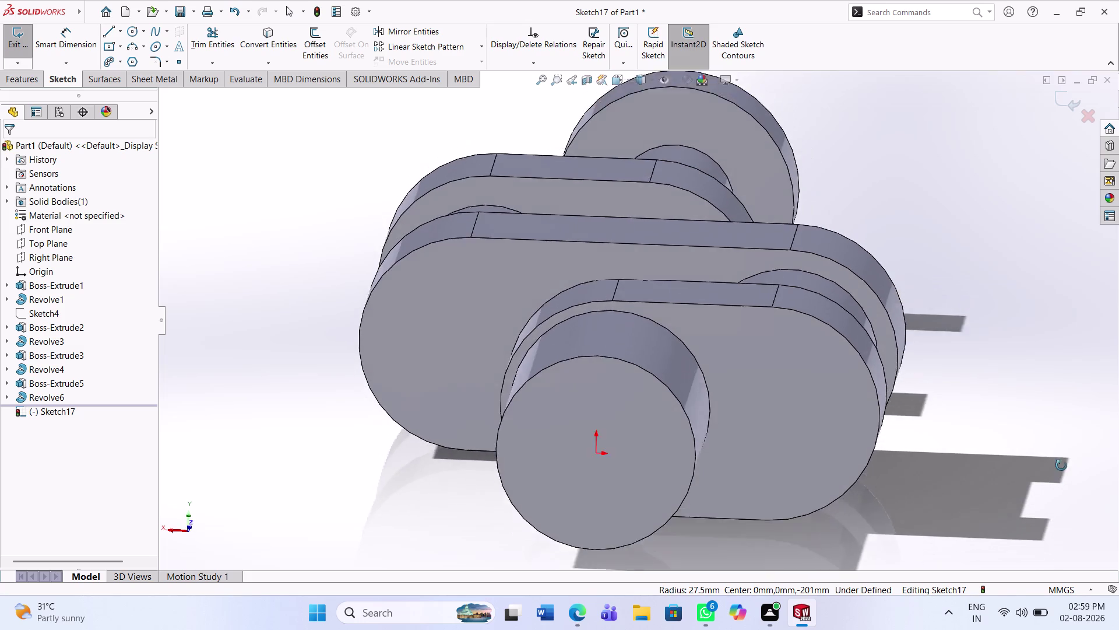
middle_drag(1061, 467, 1066, 441)
middle_click(1067, 440)
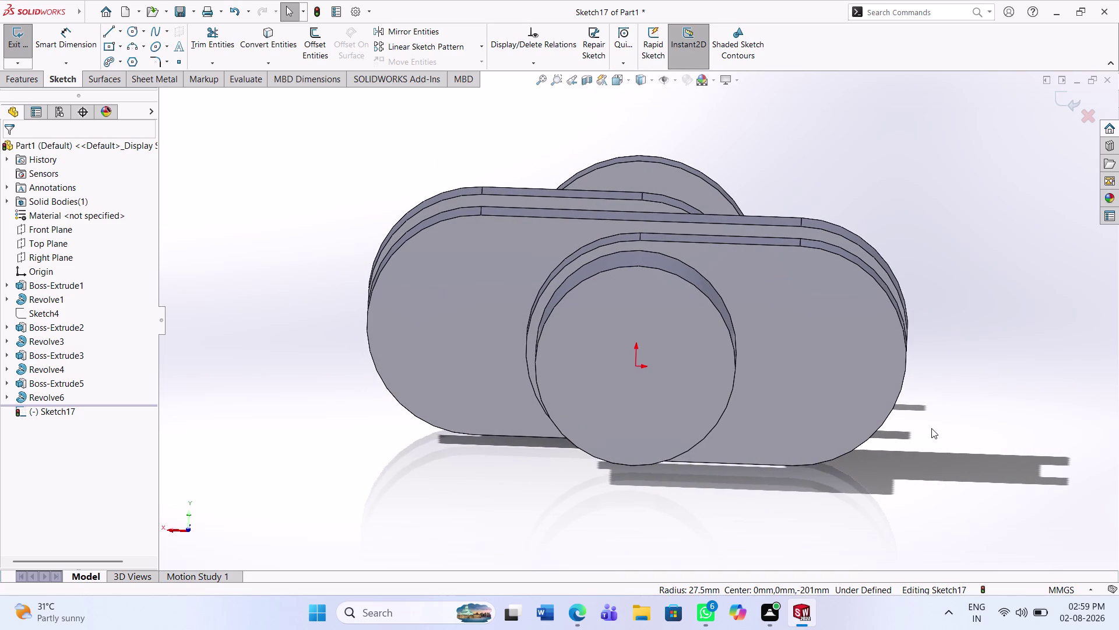
key(ctrl+z)
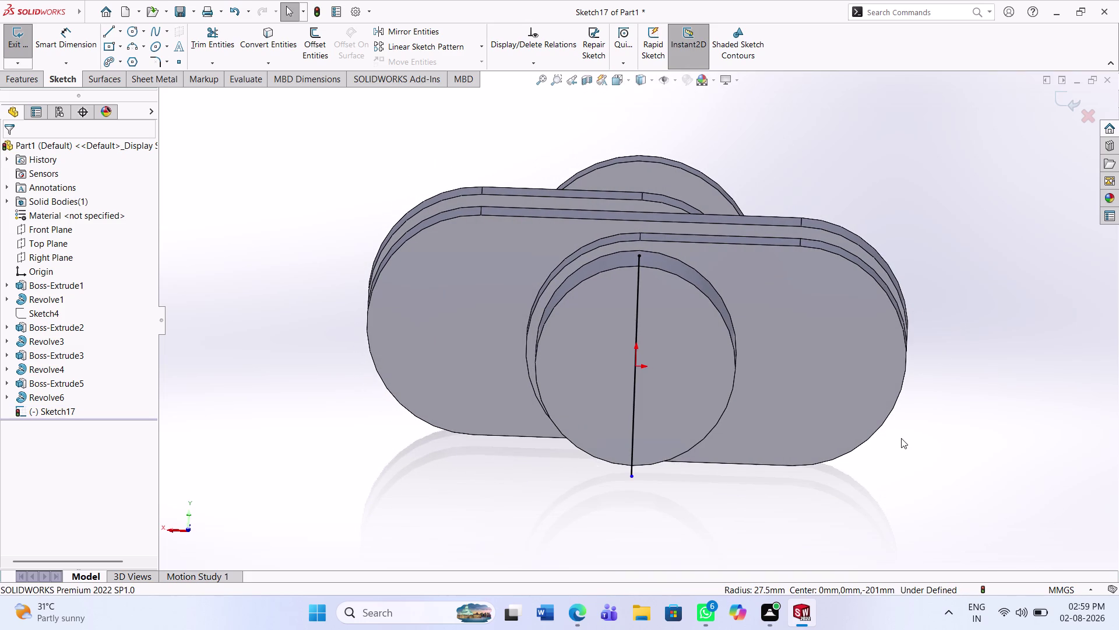
key(ctrl+z)
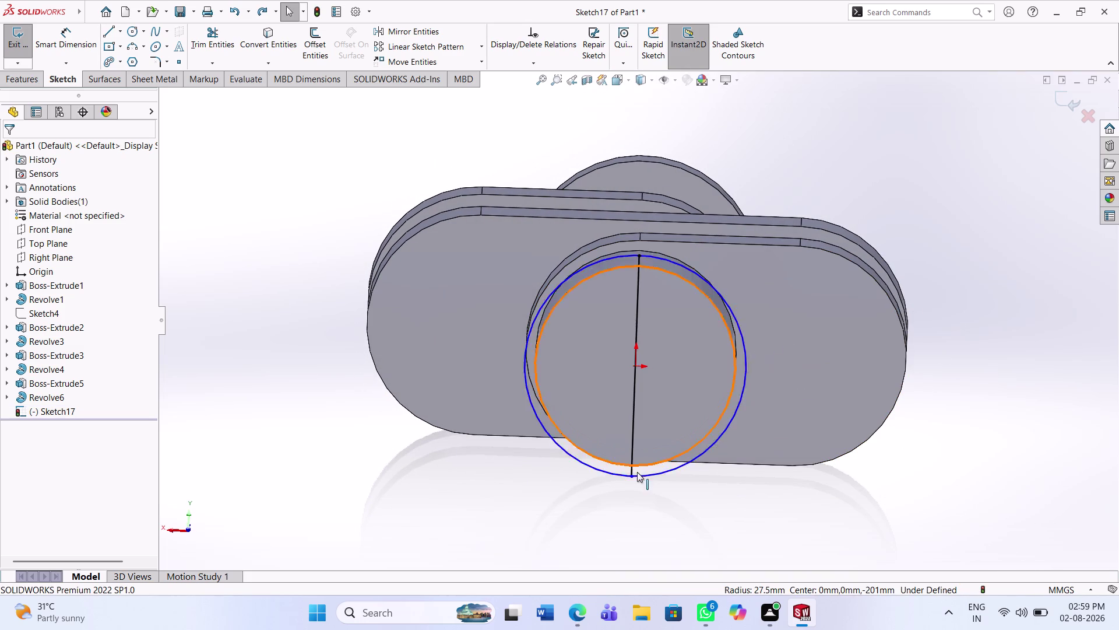
click(621, 334)
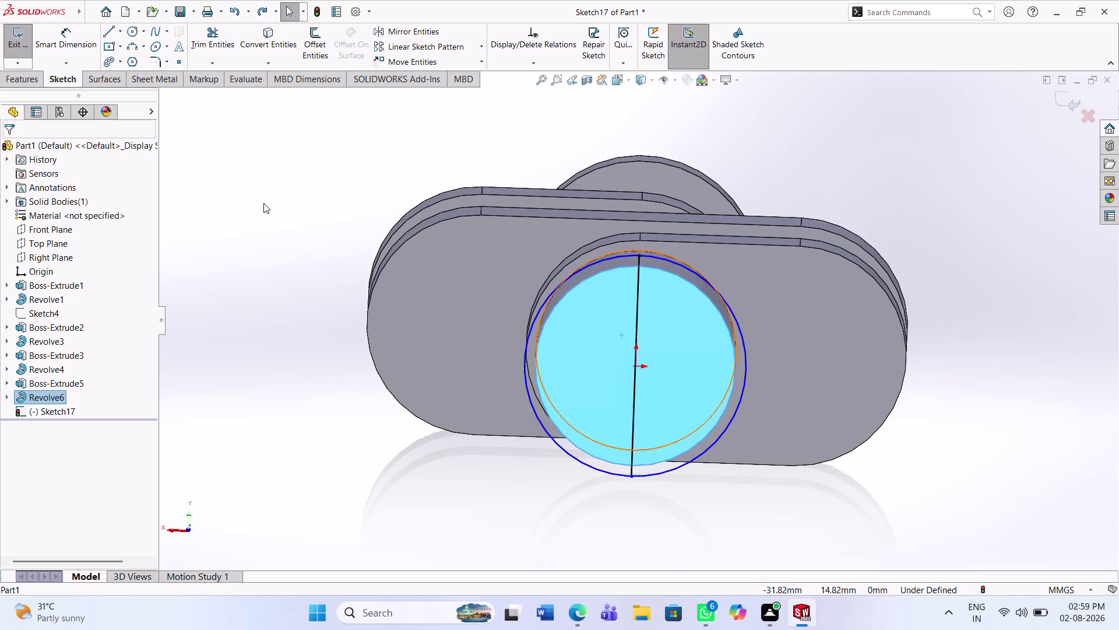
click(87, 45)
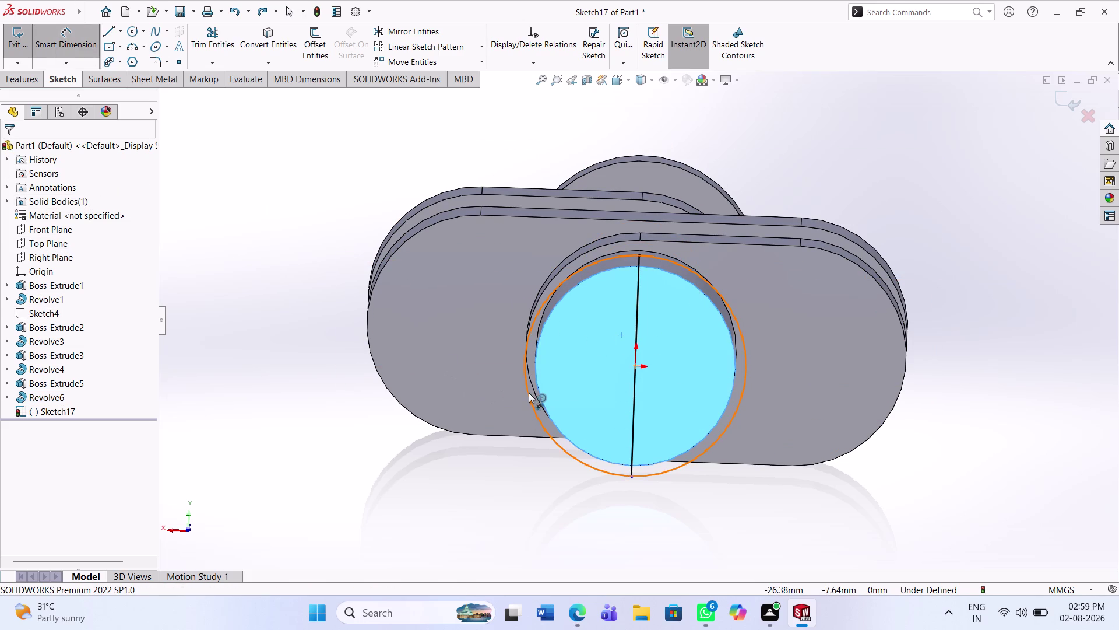
Give the outer circle a 55 mm diameter dimension.
click(529, 393)
click(476, 386)
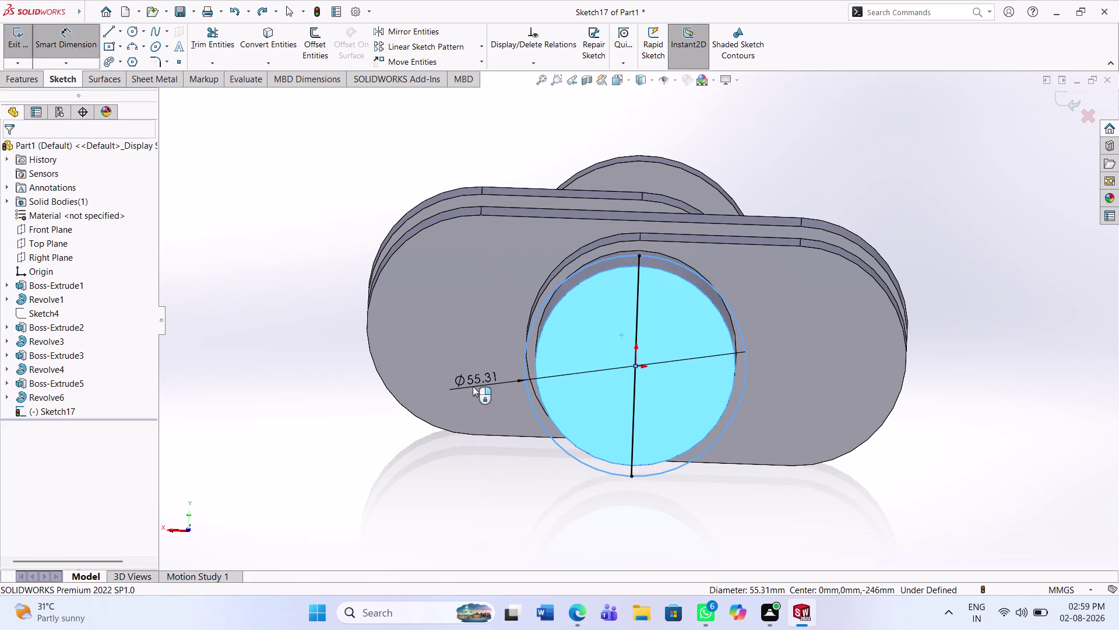
text(55)
key(Return)
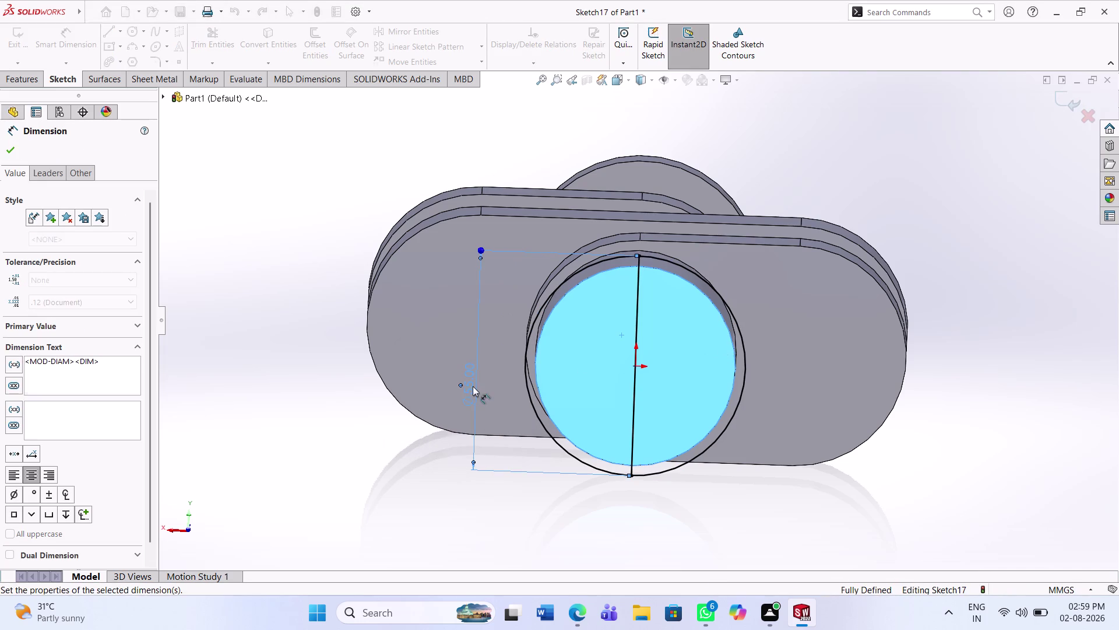
click(294, 392)
Cancel trimming without changes and reselect the 55 mm circle.
click(199, 47)
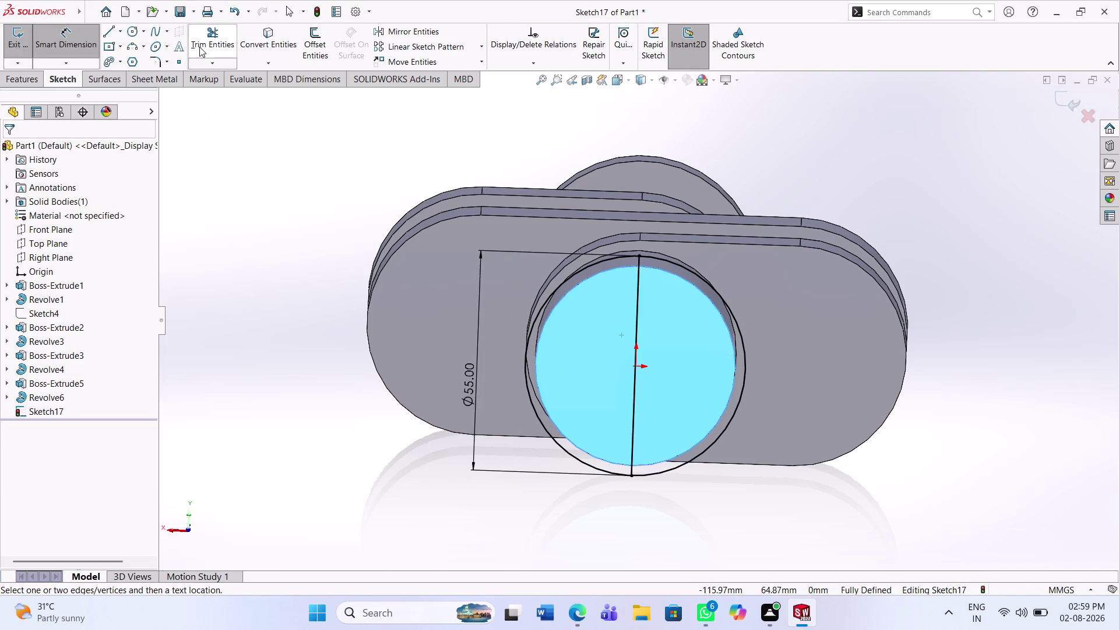
click(638, 317)
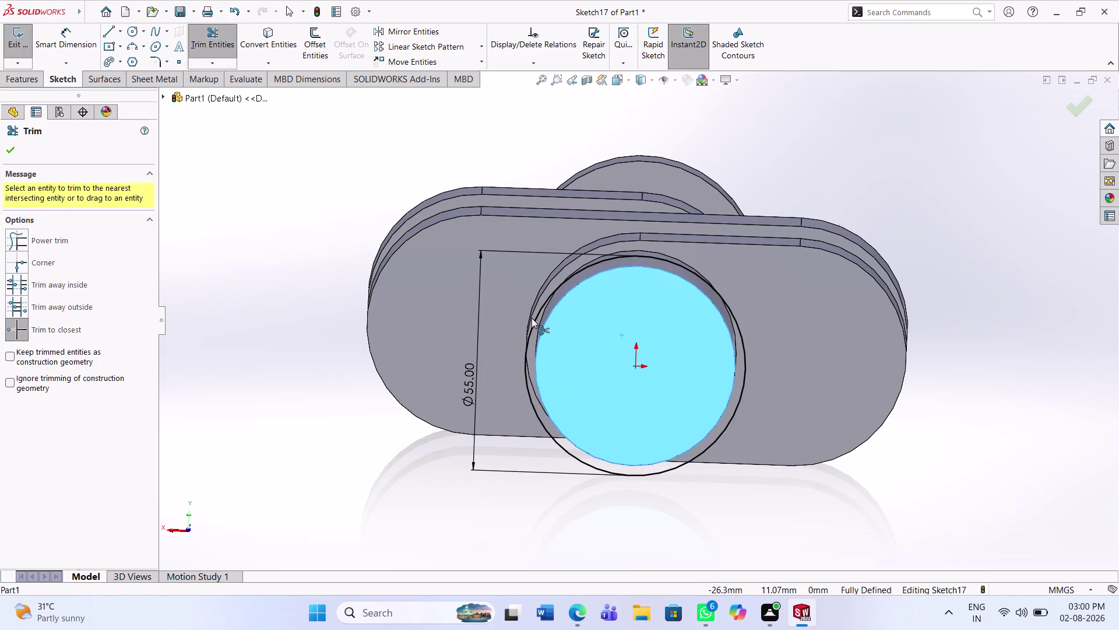
key(ctrl+z)
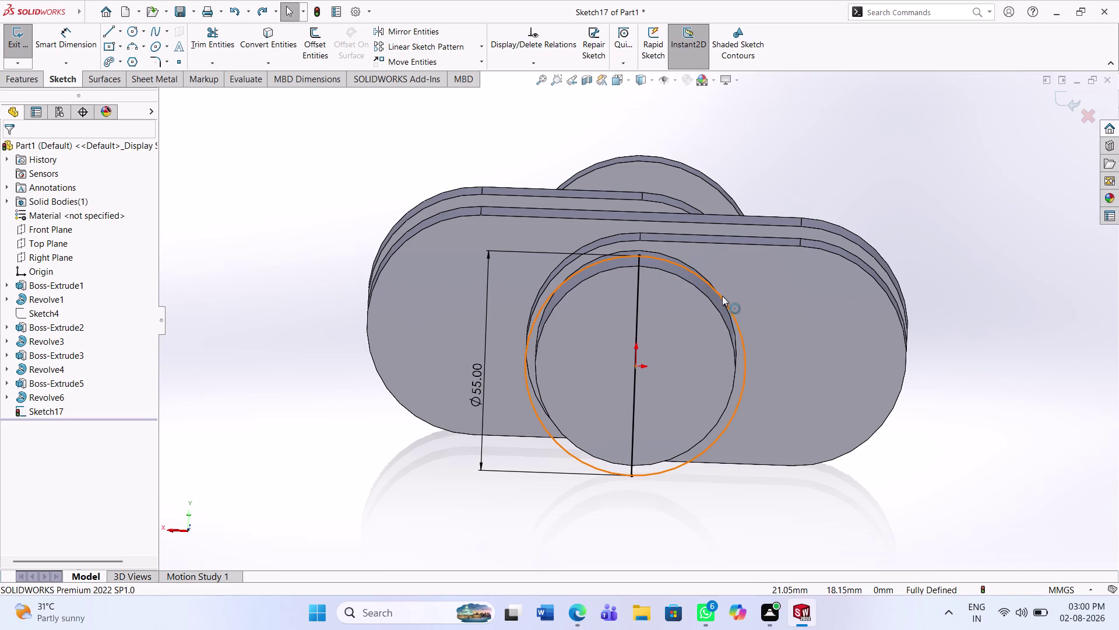
click(719, 294)
click(718, 294)
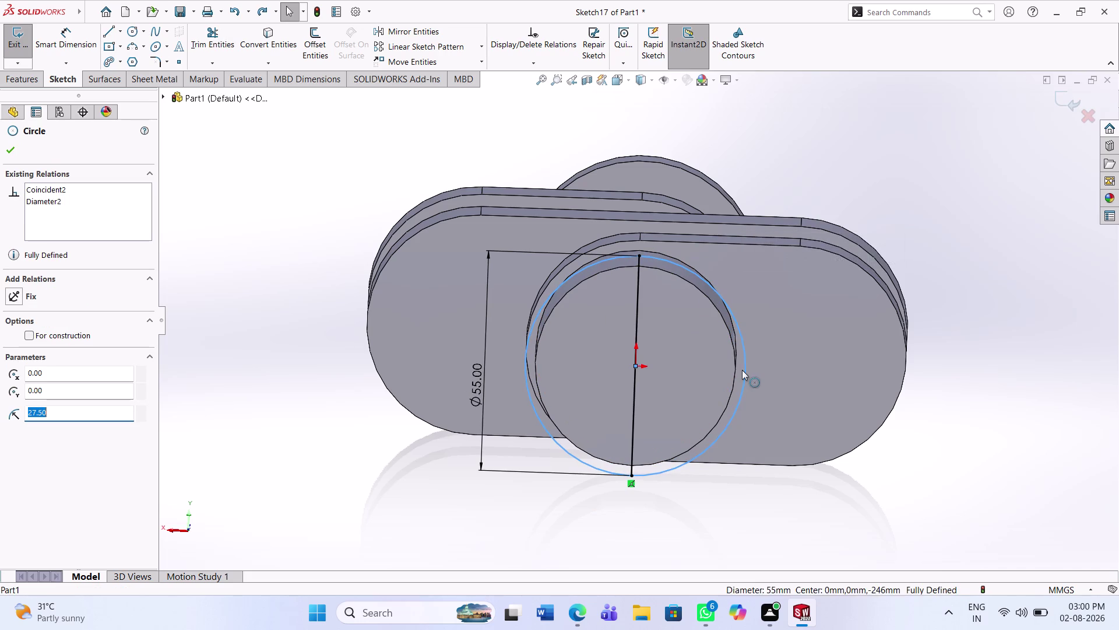
click(742, 370)
key(Escape)
key(Escape)
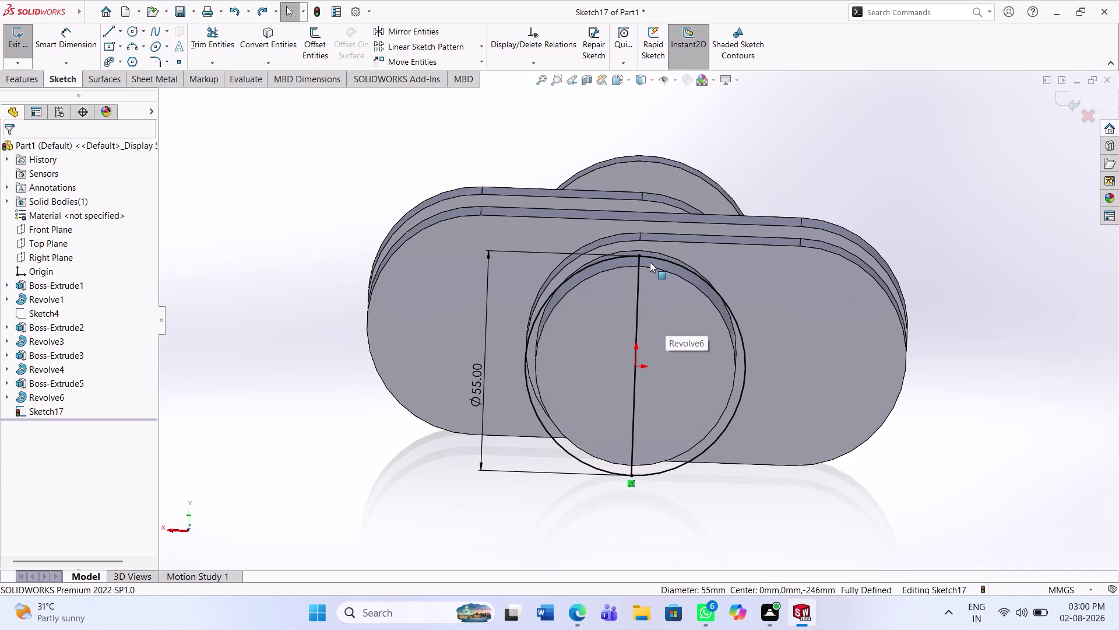
Undo five recent changes and close the sketch.
key(ctrl+z)
key(ctrl+z)
key(ctrl+z)
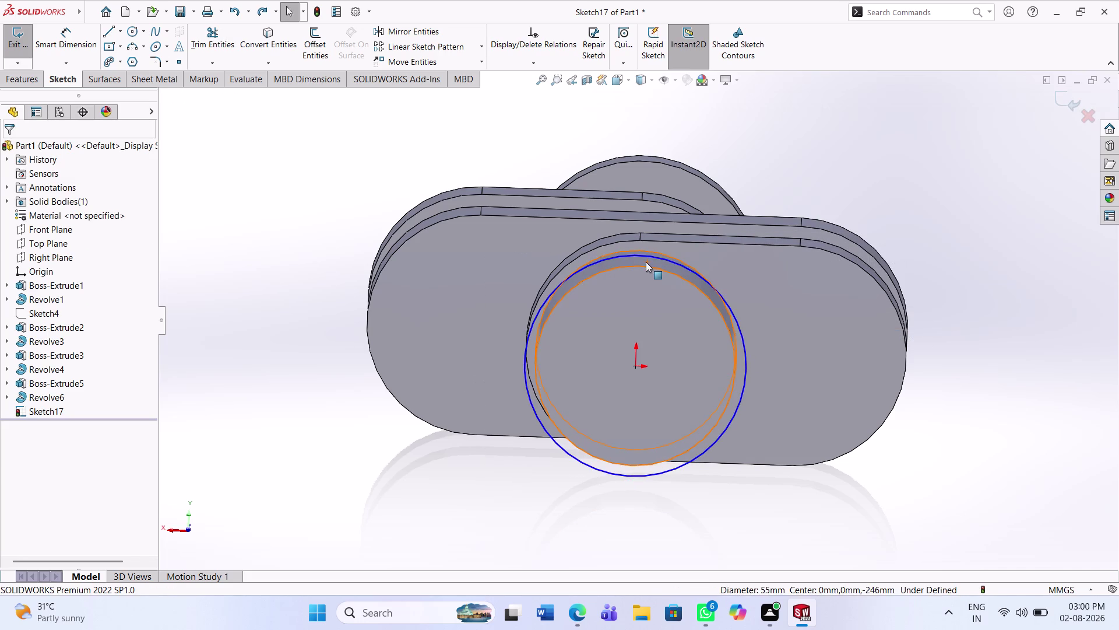
key(ctrl+z)
key(ctrl+z)
click(692, 356)
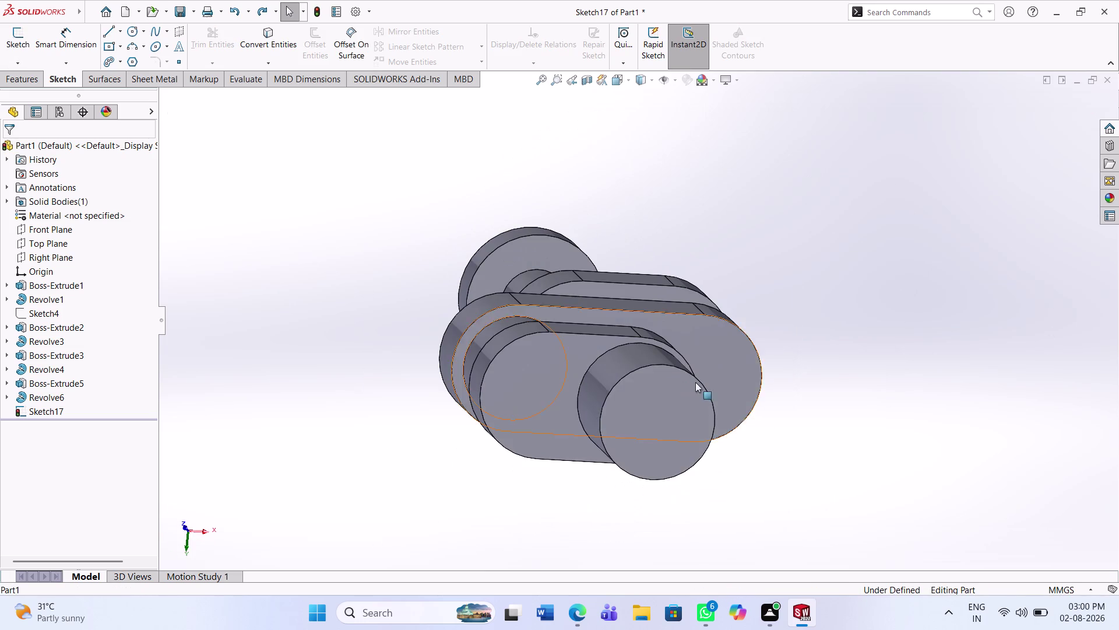
Start a sketch on the shaft end face with a circle centred on the shaft axis.
click(676, 419)
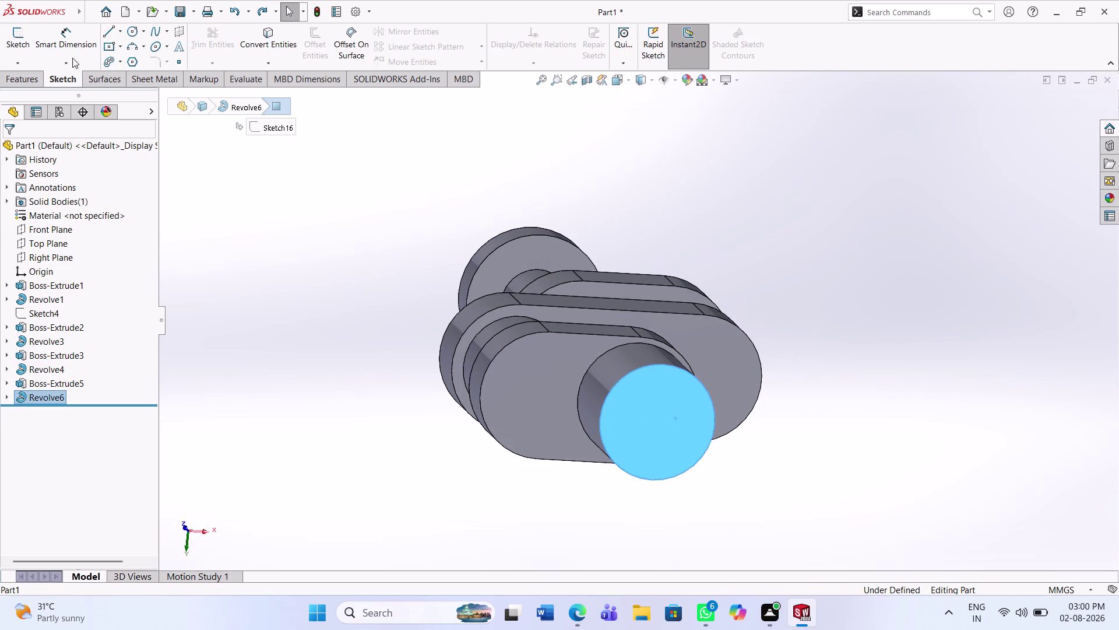
click(21, 42)
click(344, 287)
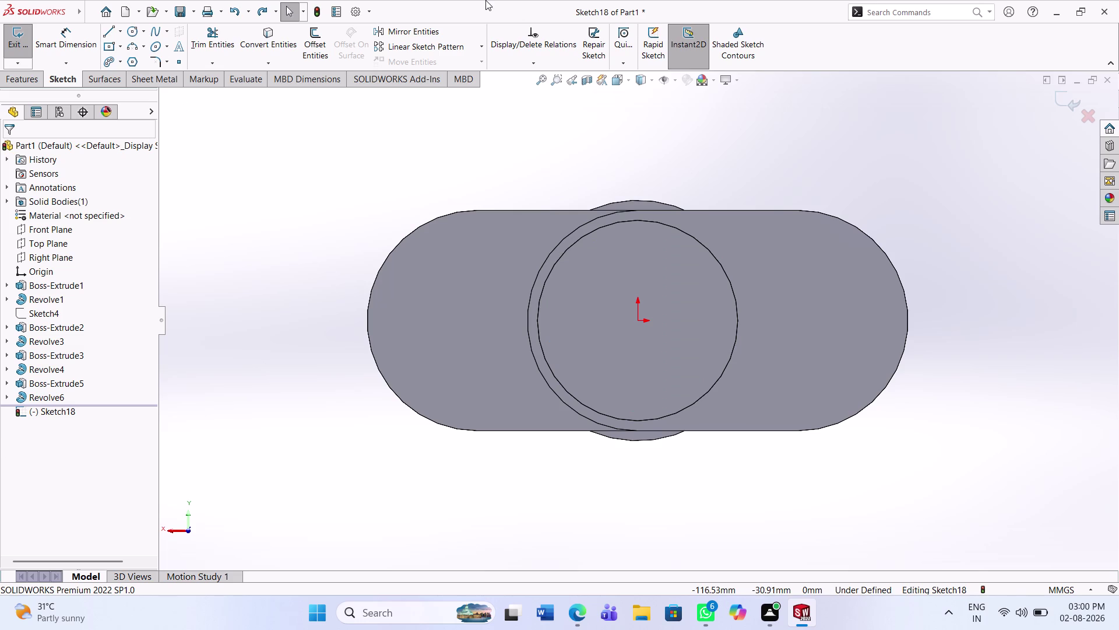
click(129, 29)
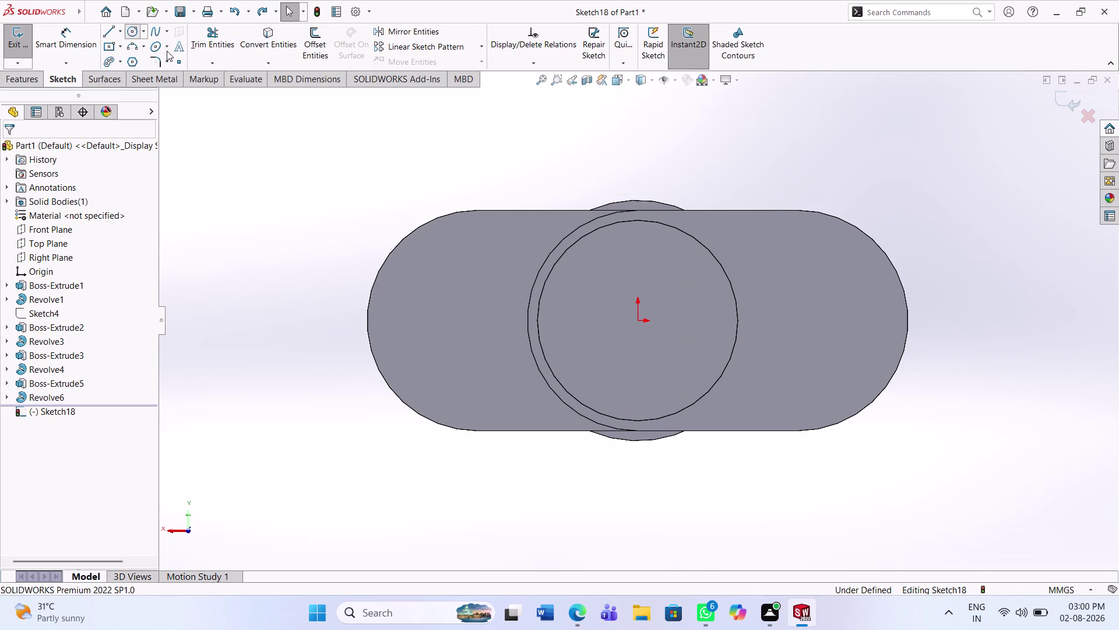
click(638, 319)
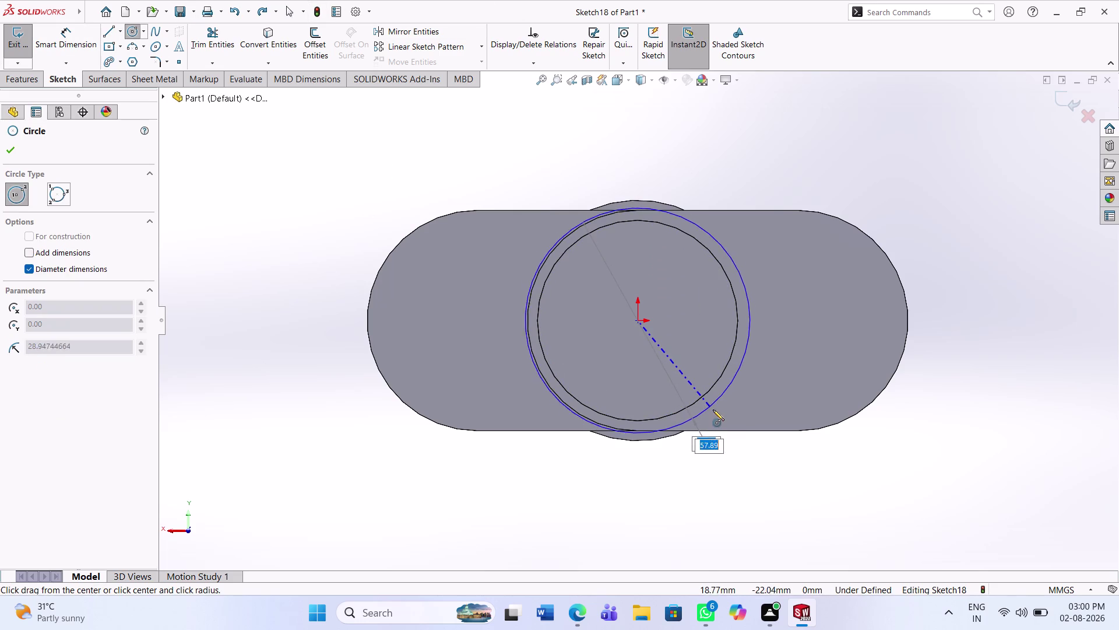
click(711, 400)
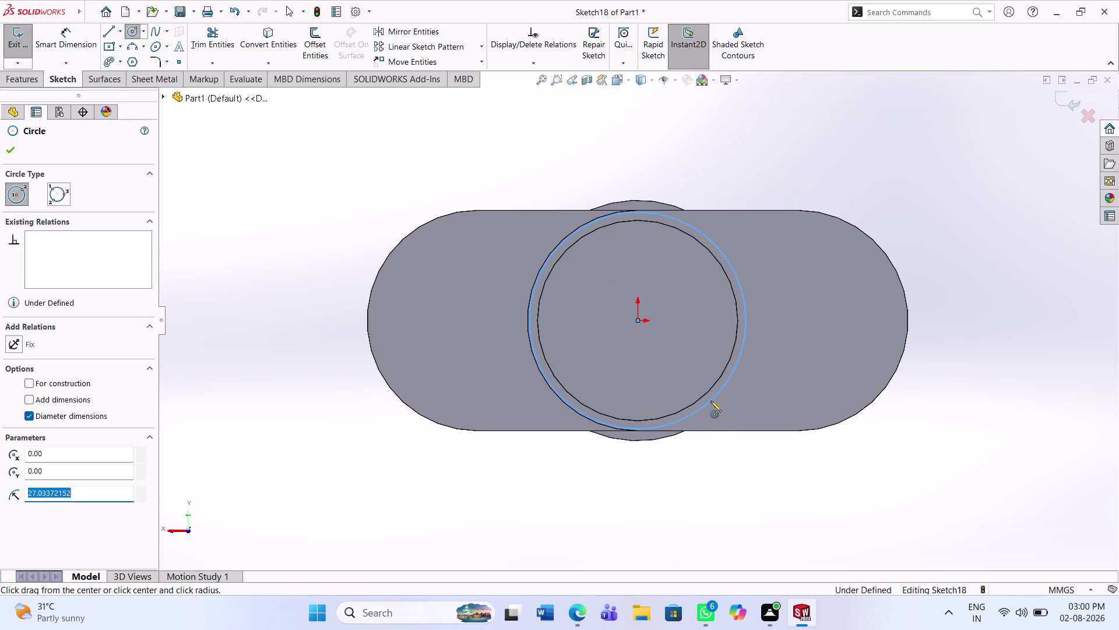
key(Escape)
key(Escape)
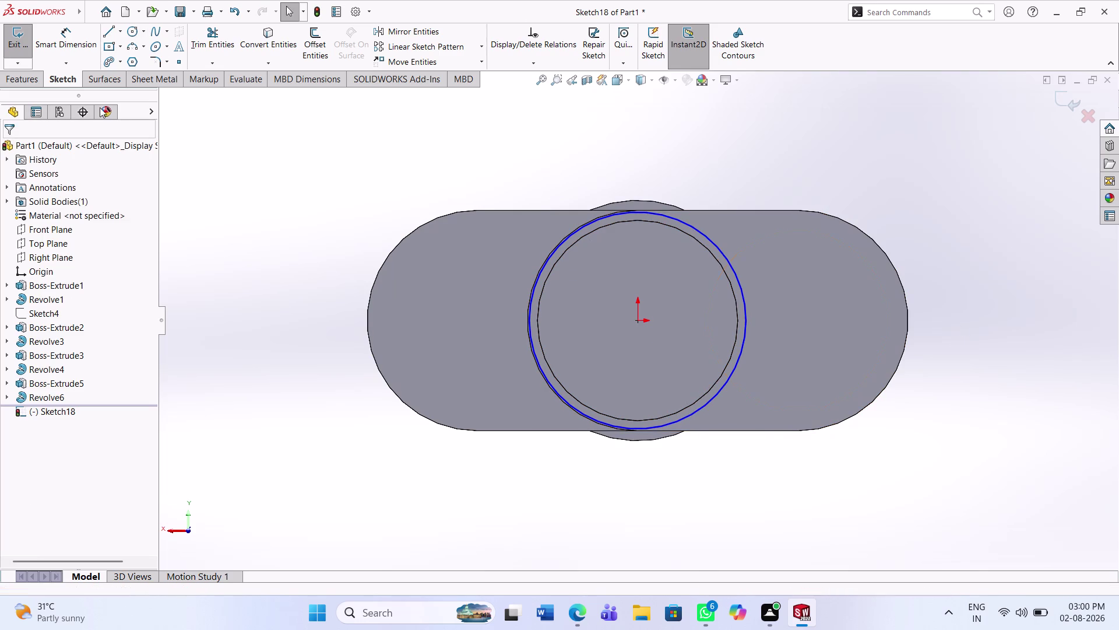
Draw a second circle centred on the web's right rounded end.
click(131, 37)
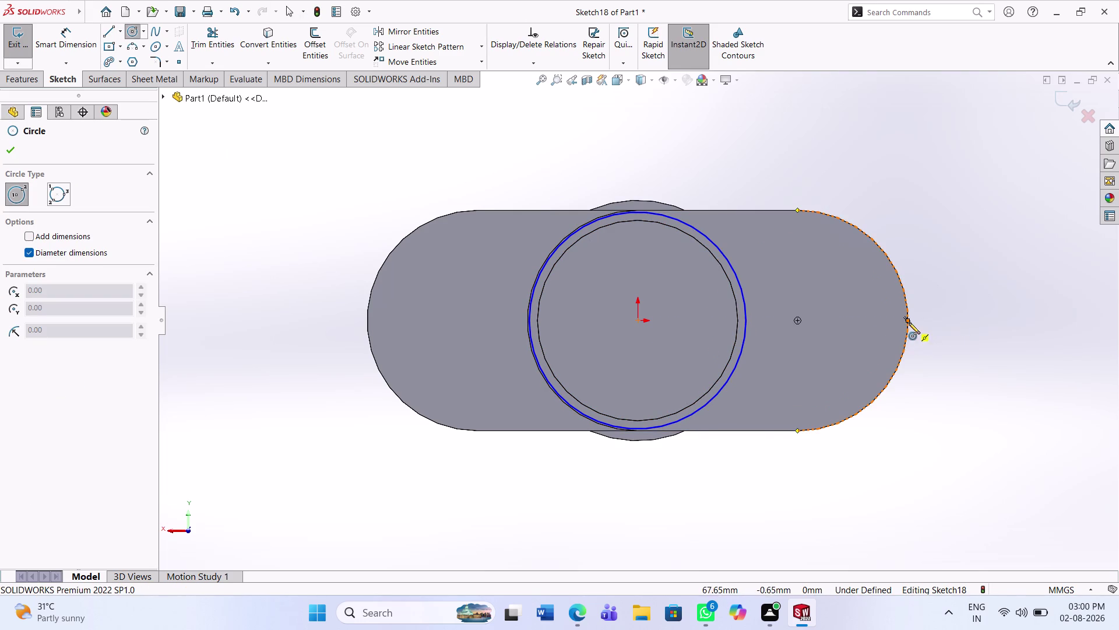
click(908, 320)
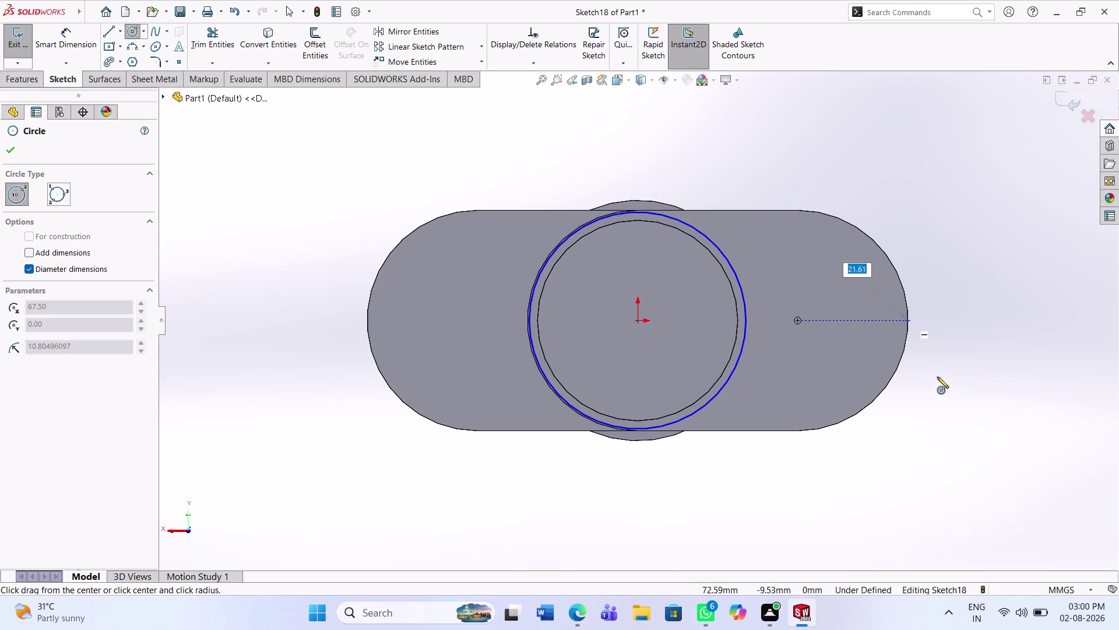
click(952, 416)
key(Escape)
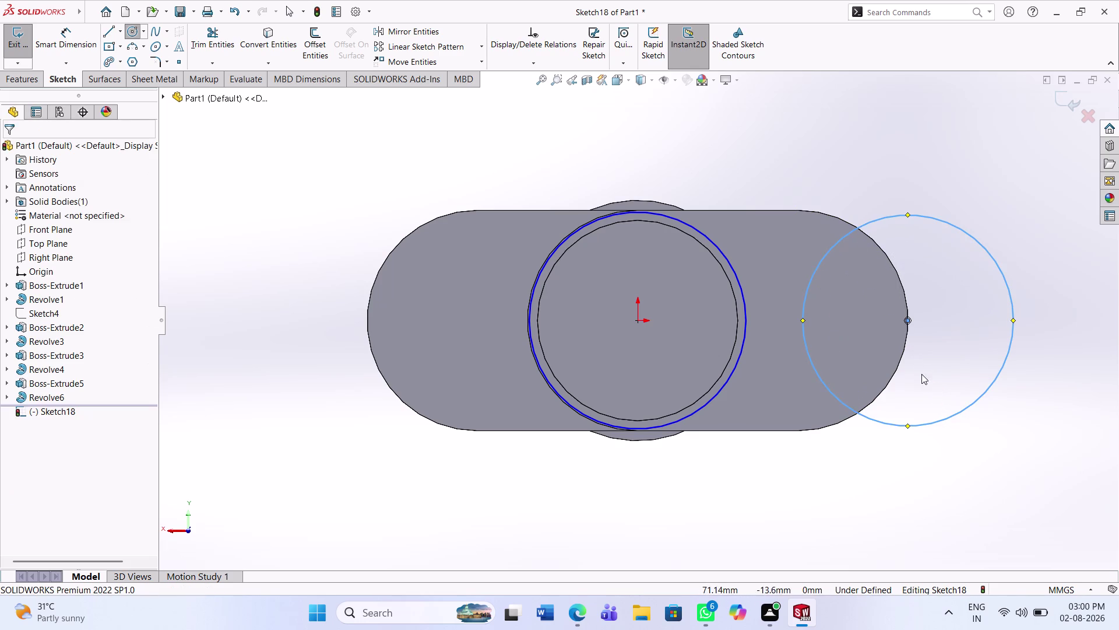
key(Escape)
click(111, 25)
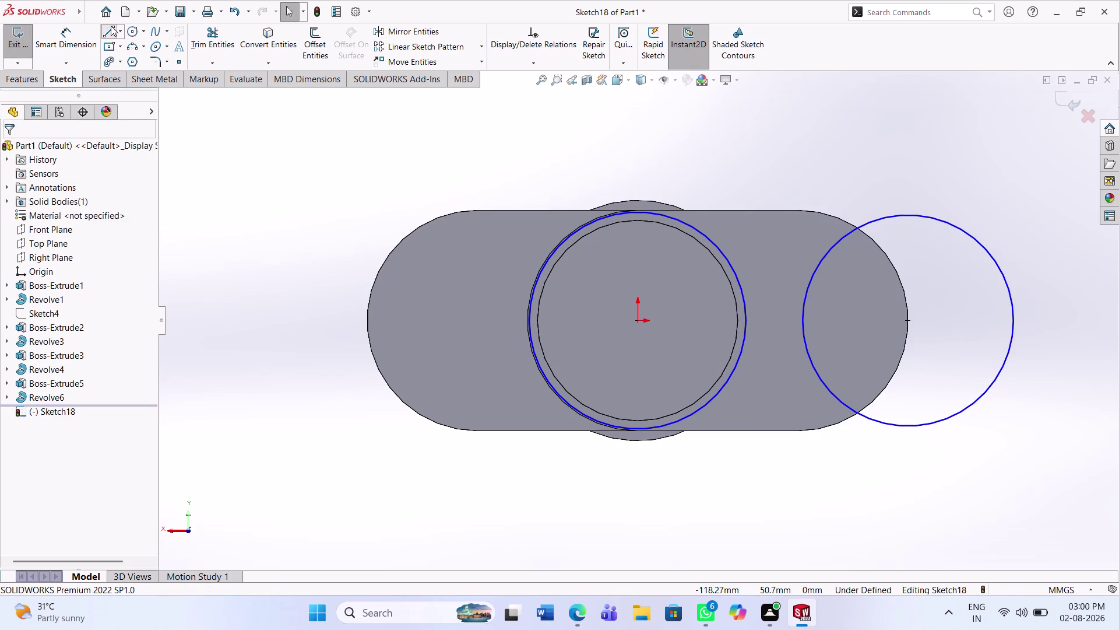
Draw vertical lines through the shaft centre and across the right circle.
click(639, 210)
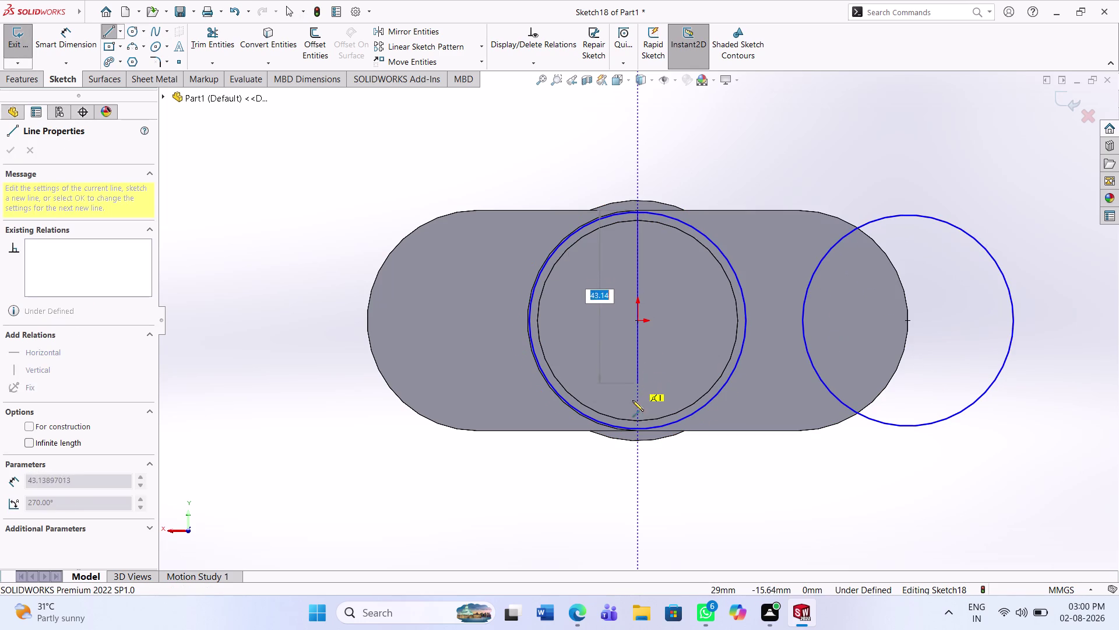
click(637, 429)
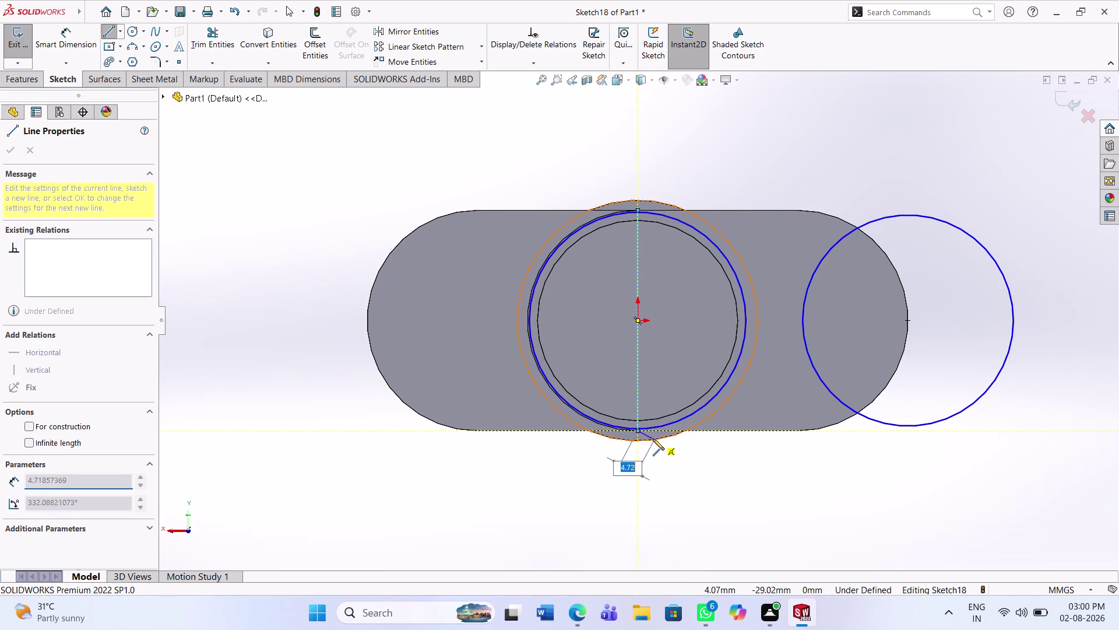
key(Escape)
key(Escape)
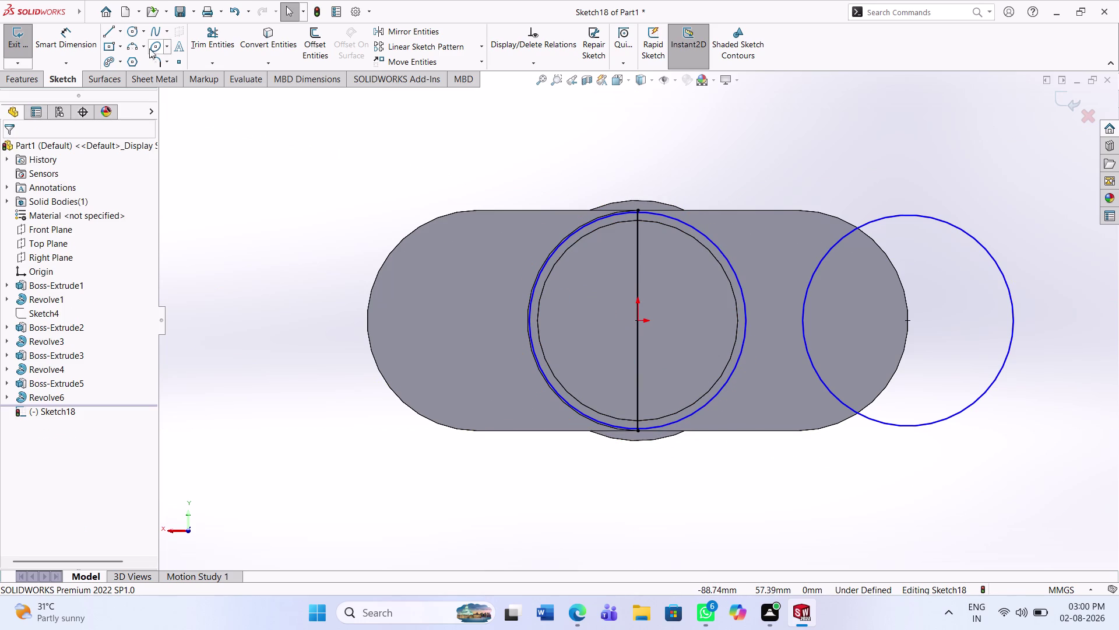
click(106, 32)
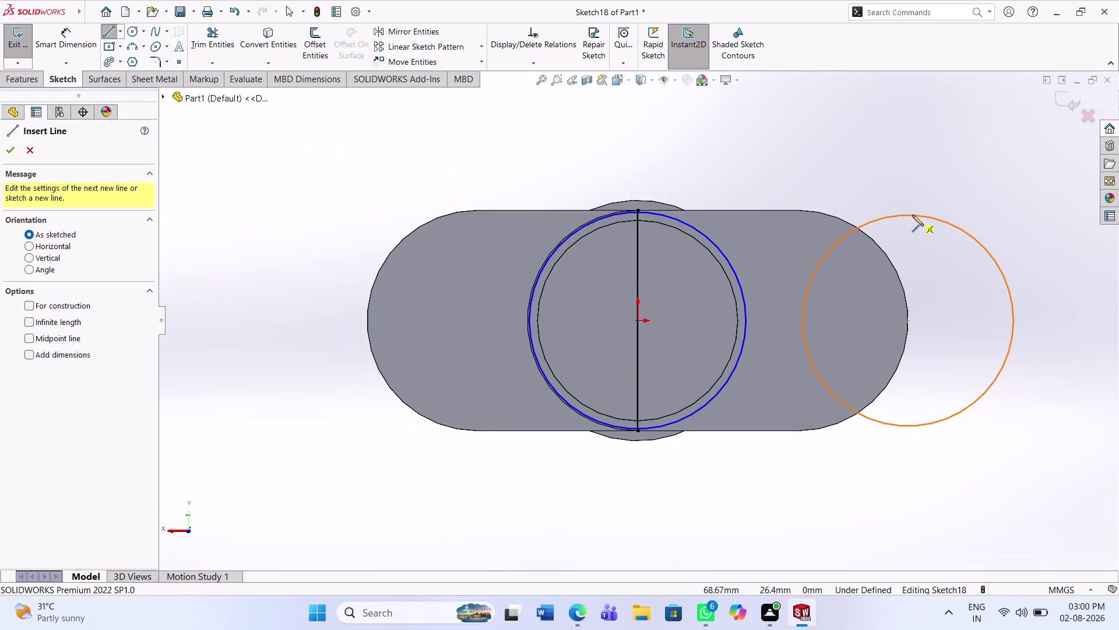
click(906, 216)
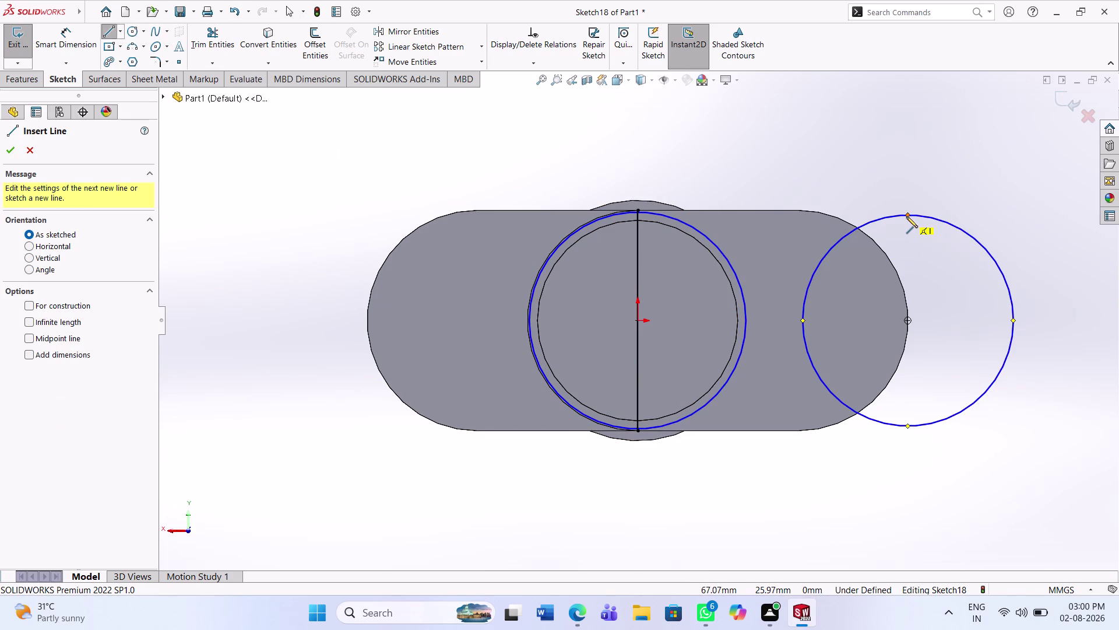
click(909, 427)
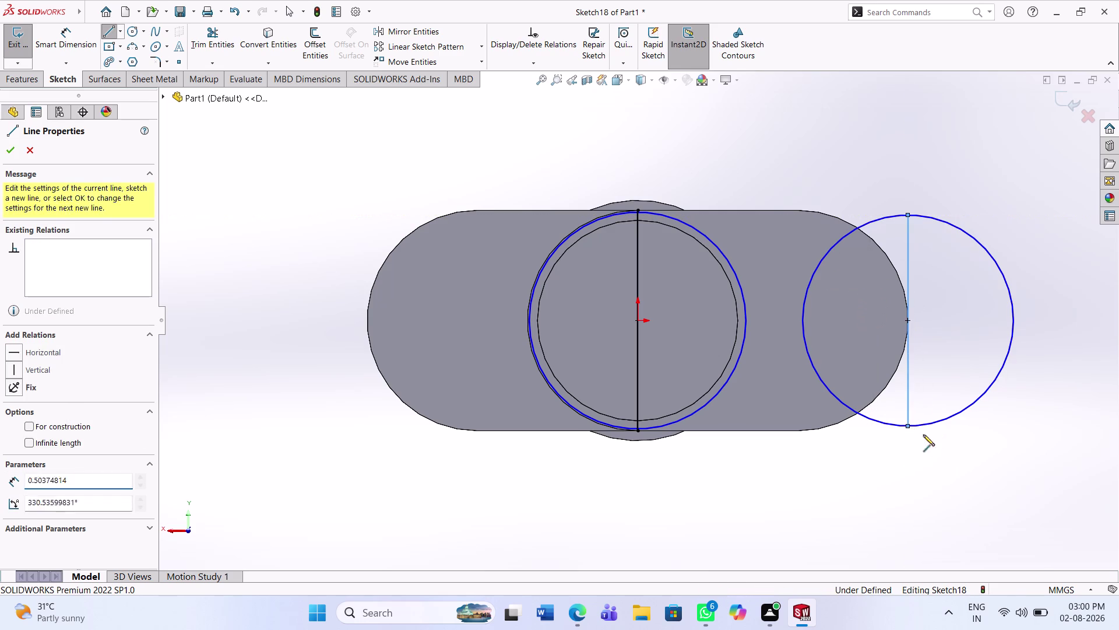
key(Escape)
key(Escape)
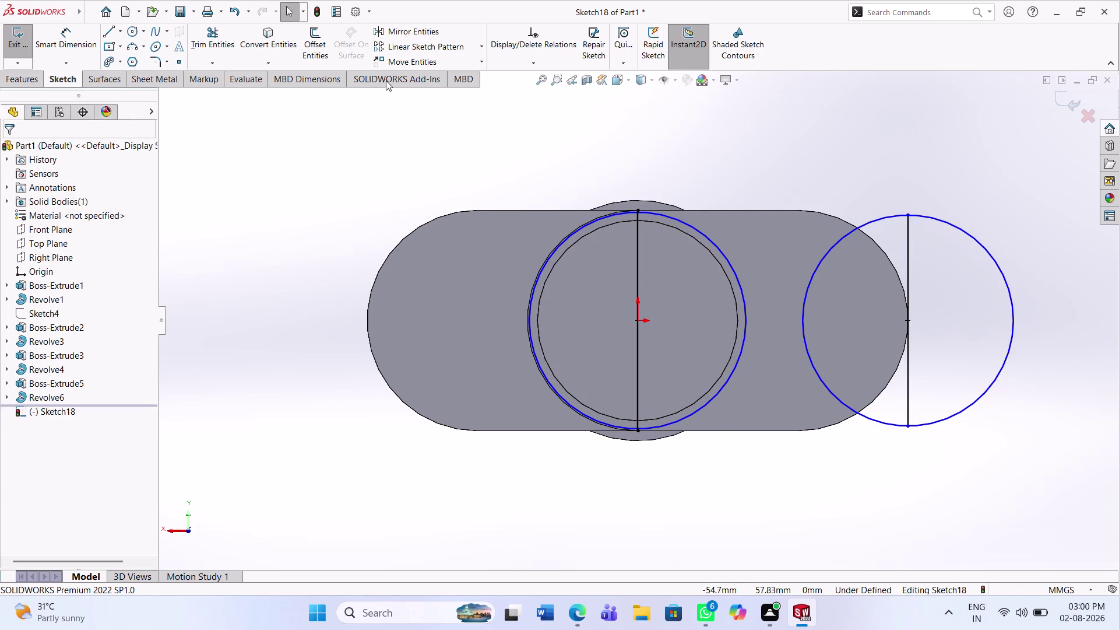
Trim away the central circle's right half and the right circle's left half.
click(210, 27)
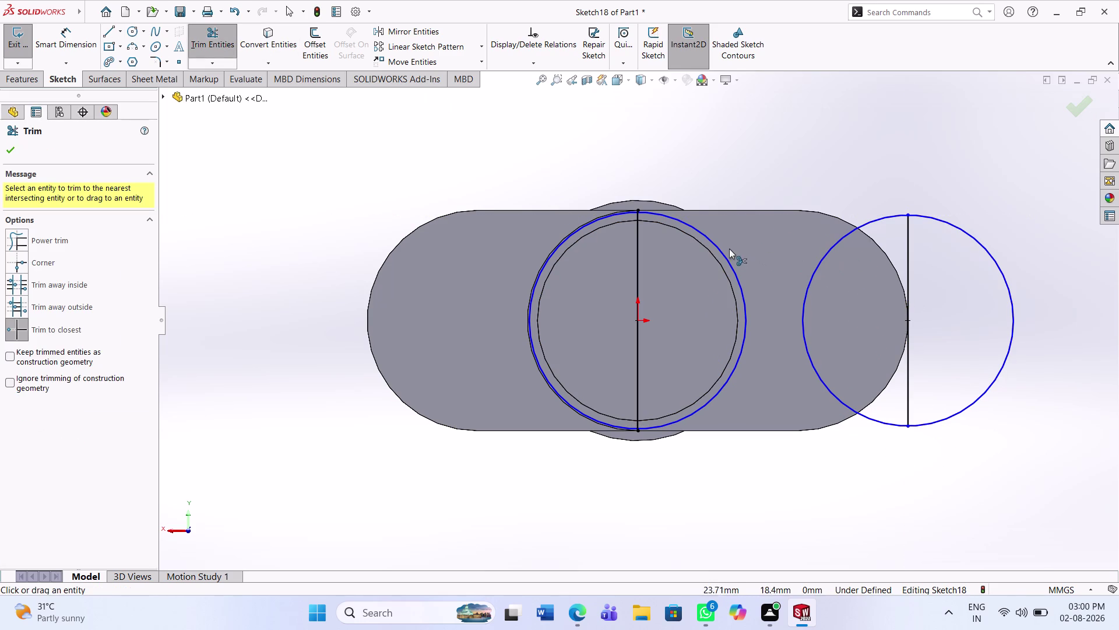
click(723, 253)
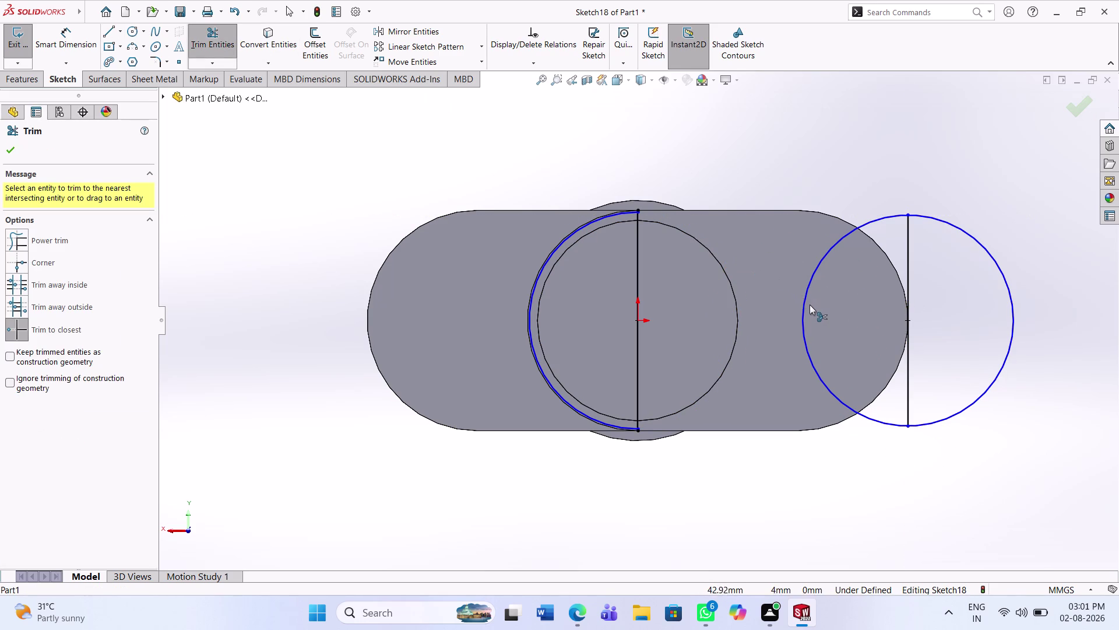
click(806, 304)
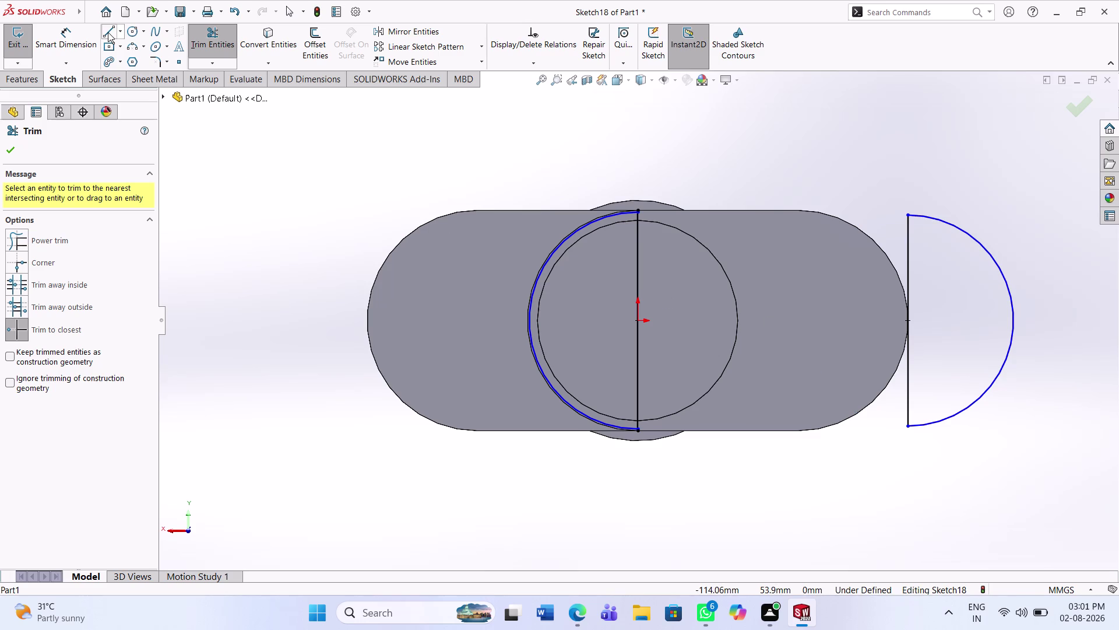
Add a driven 67.50 dimension from the origin to the semicircle's centre point.
click(68, 32)
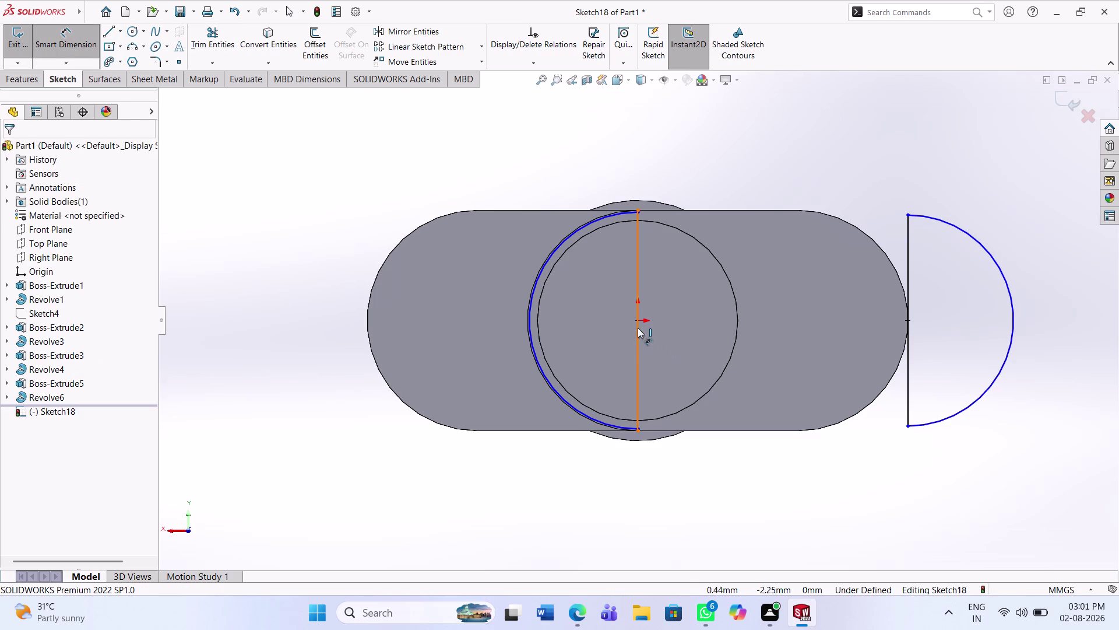
click(637, 318)
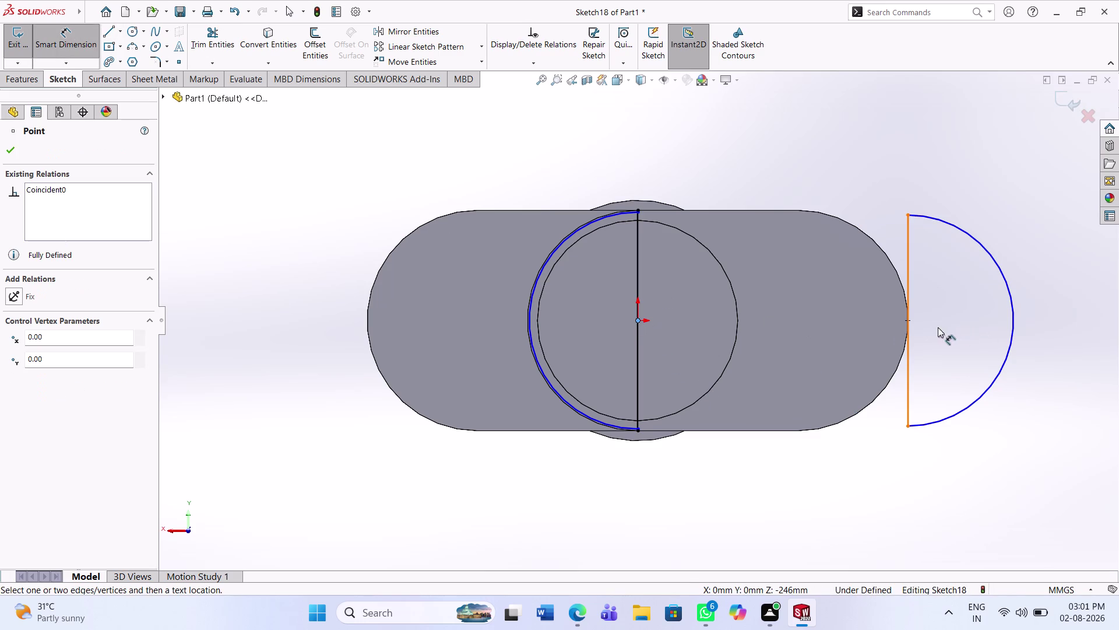
click(908, 320)
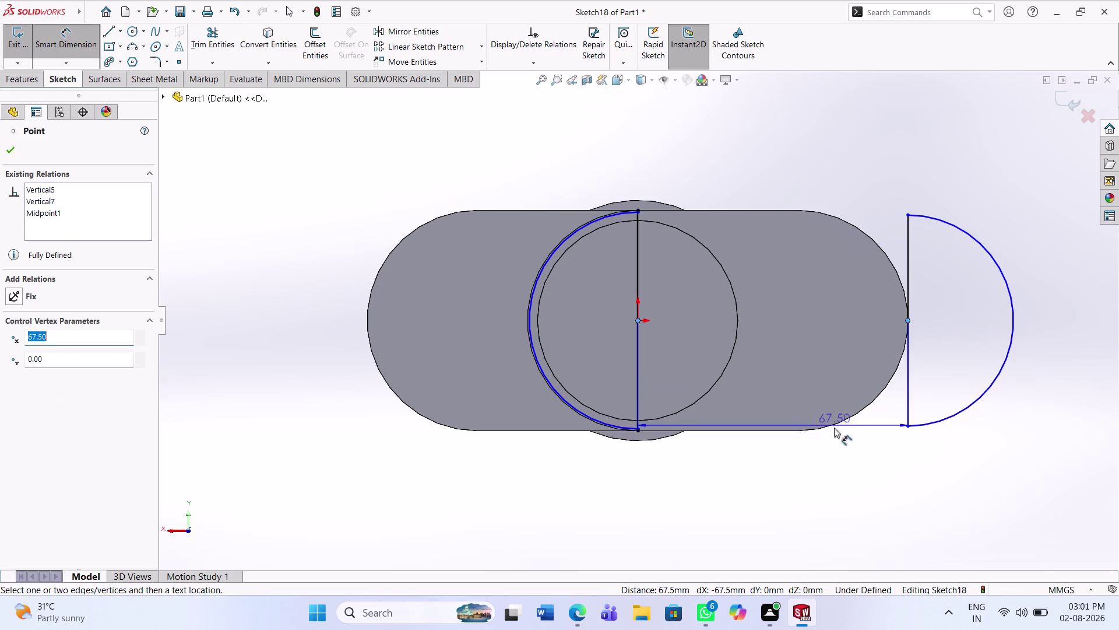
click(820, 478)
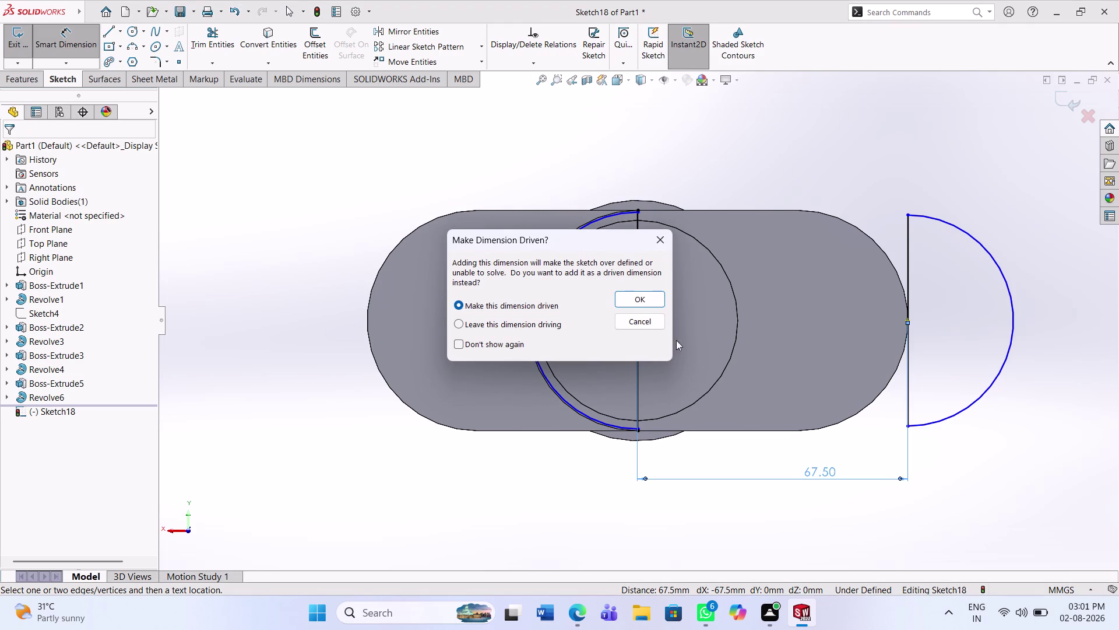
click(641, 302)
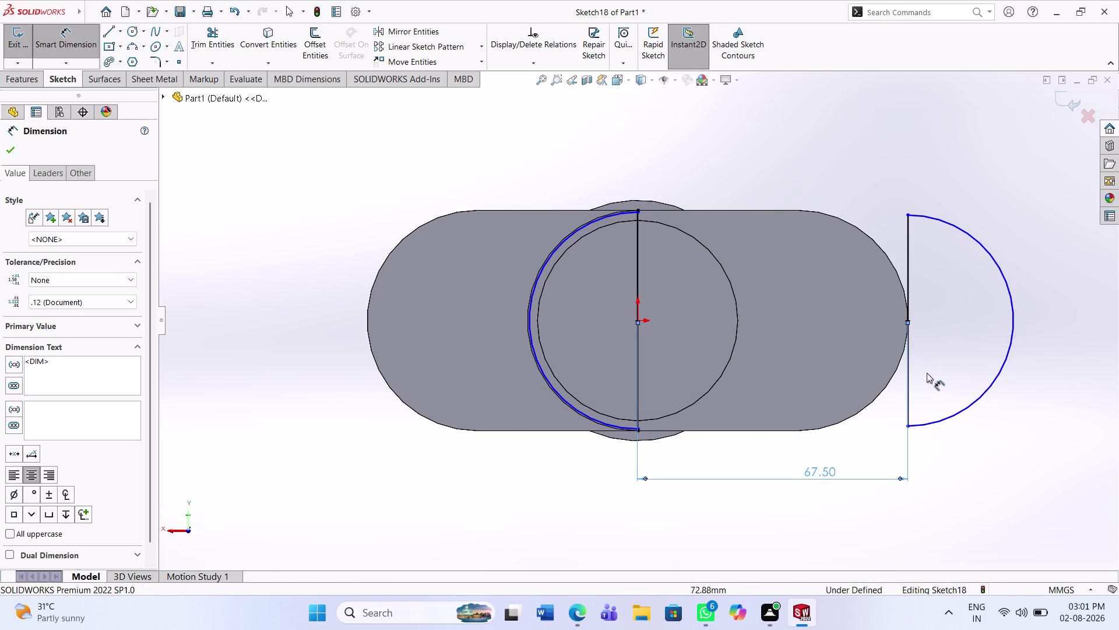
right_click(911, 372)
click(897, 544)
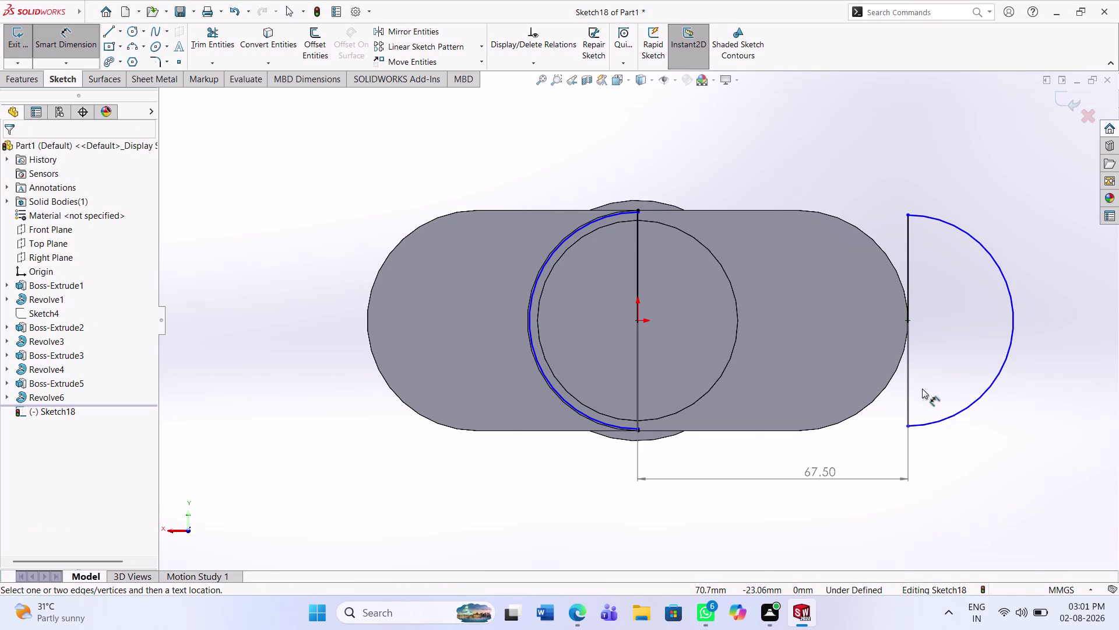
key(Escape)
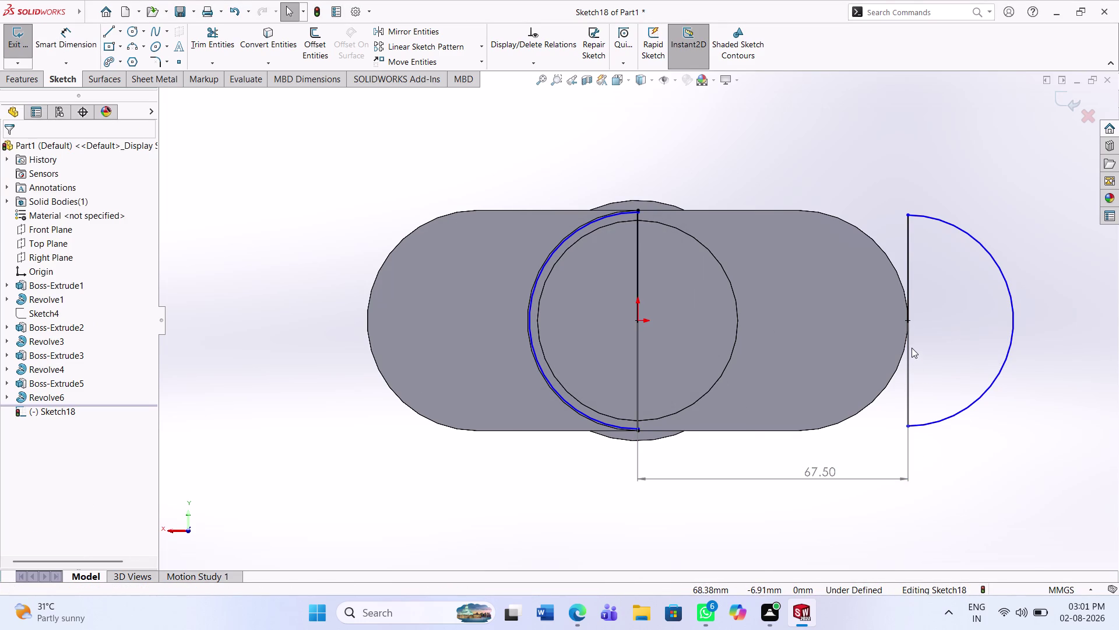
Delete the semicircle's vertical line and add a second driven 67.50 dimension, then undo both.
right_click(909, 343)
click(930, 531)
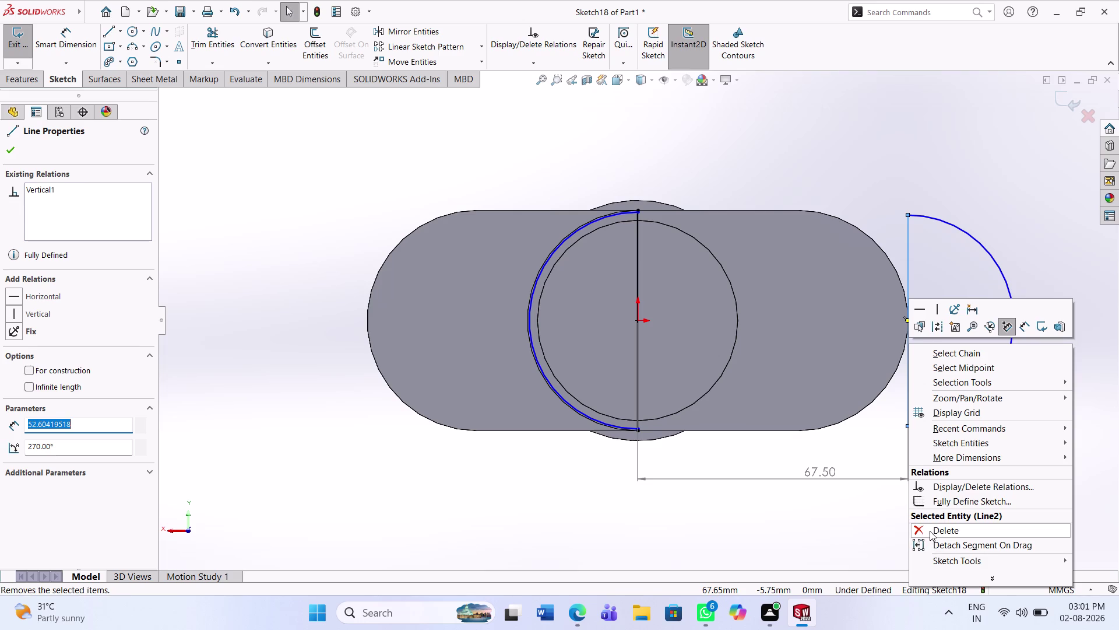
click(57, 44)
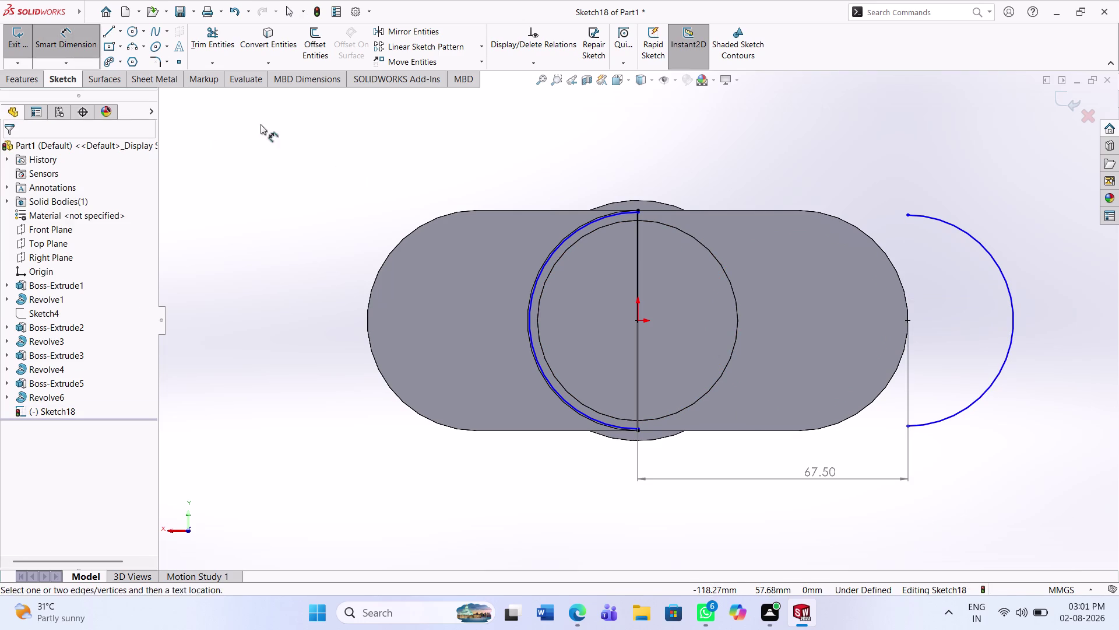
click(909, 319)
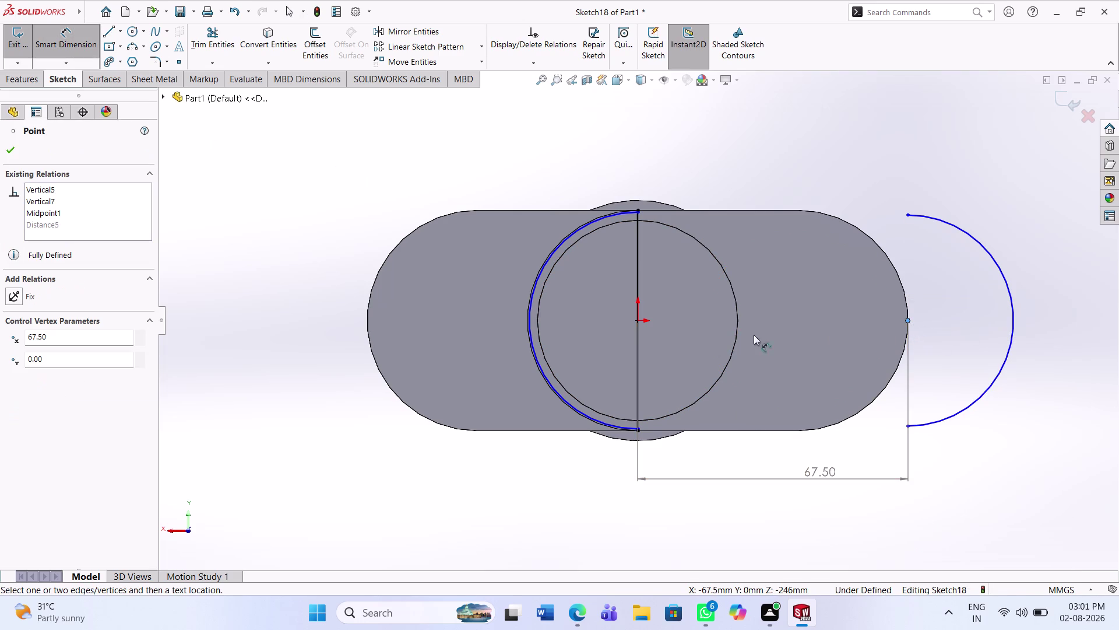
click(635, 321)
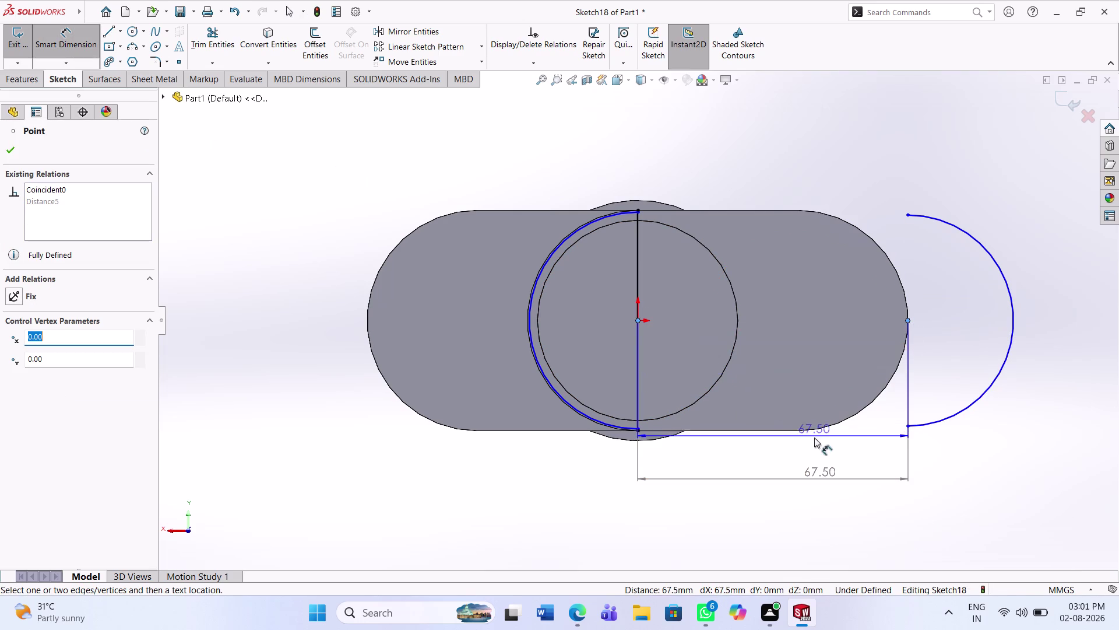
click(811, 459)
click(639, 286)
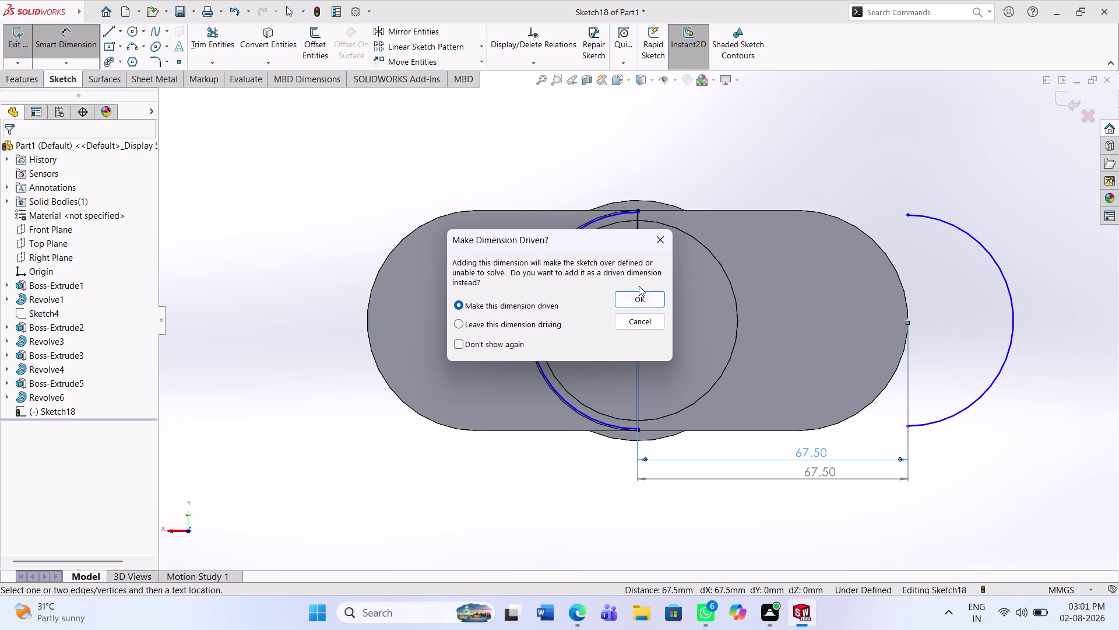
click(643, 303)
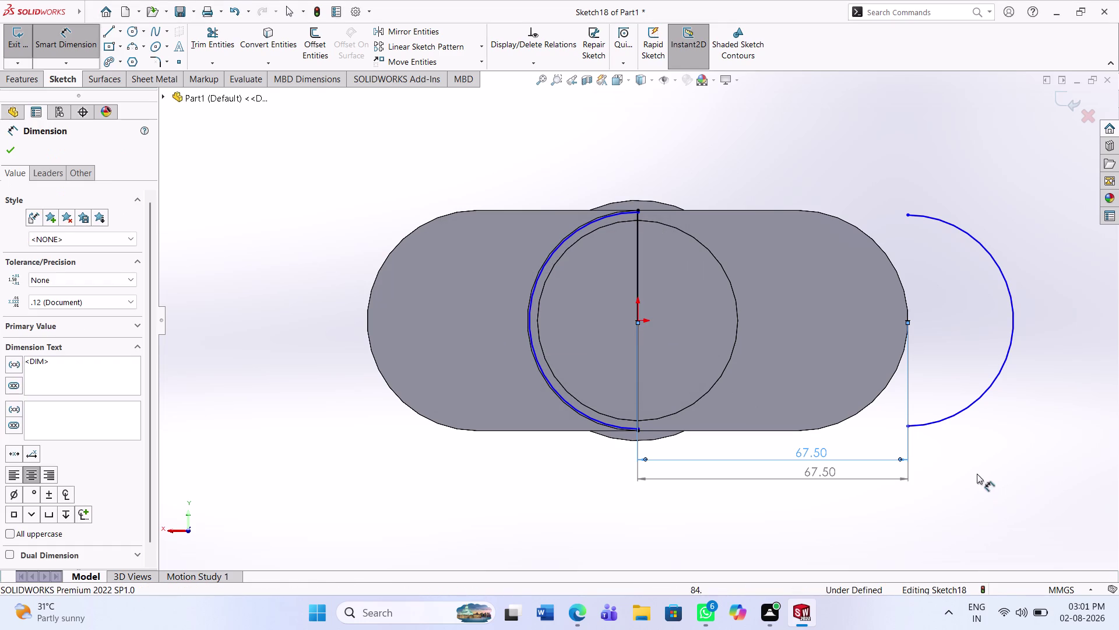
key(ctrl+z)
key(ctrl+z)
key(ctrl+z)
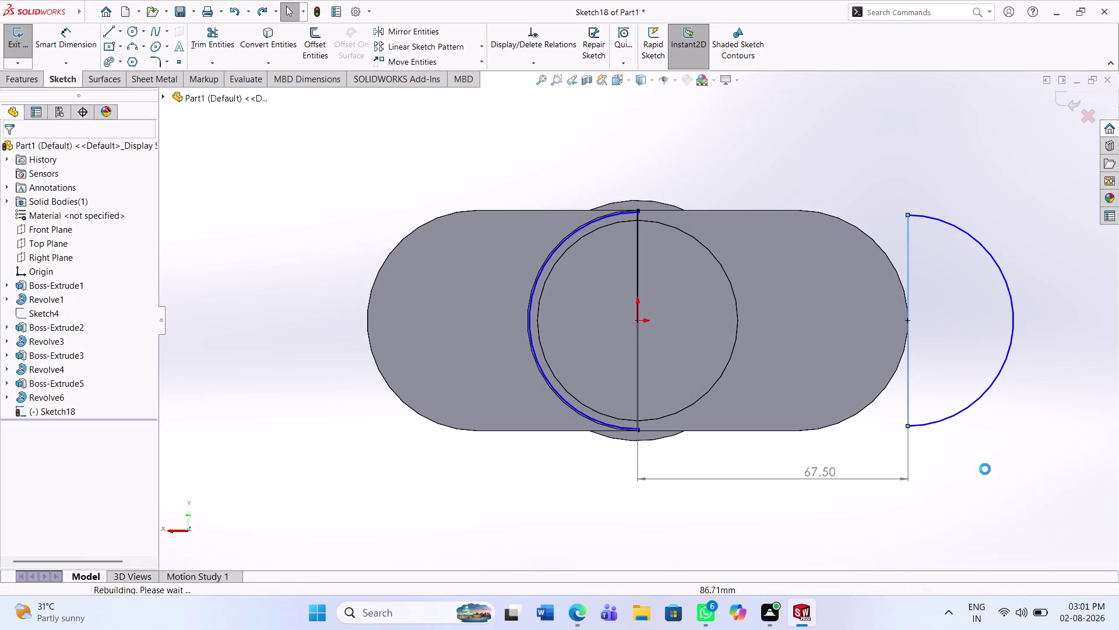
Delete the semicircle's vertical line and its arc.
right_click(909, 392)
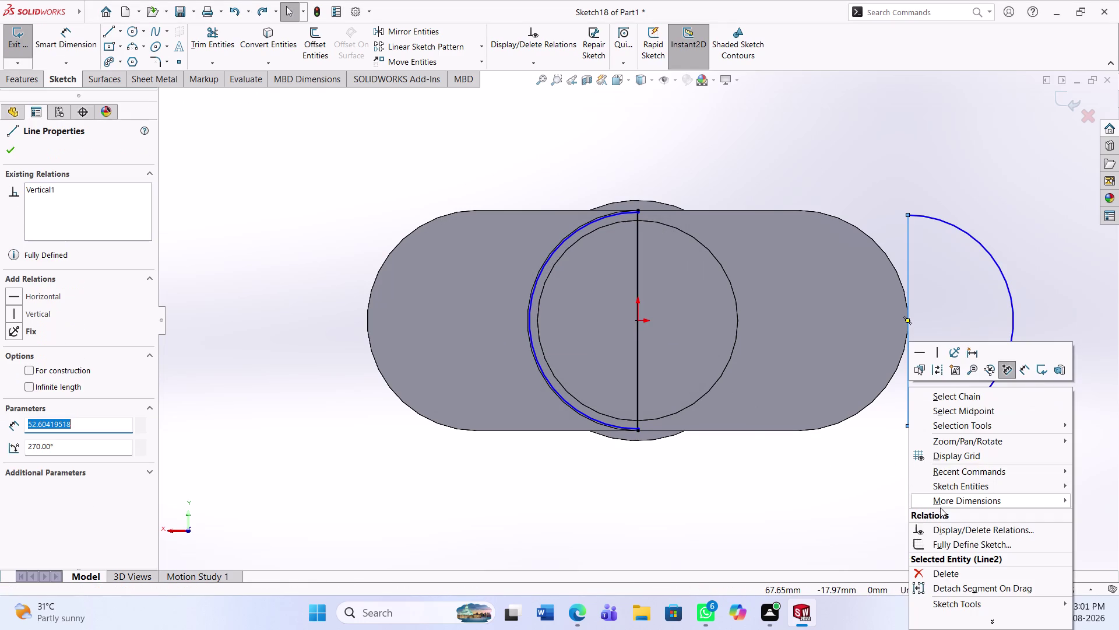
click(942, 579)
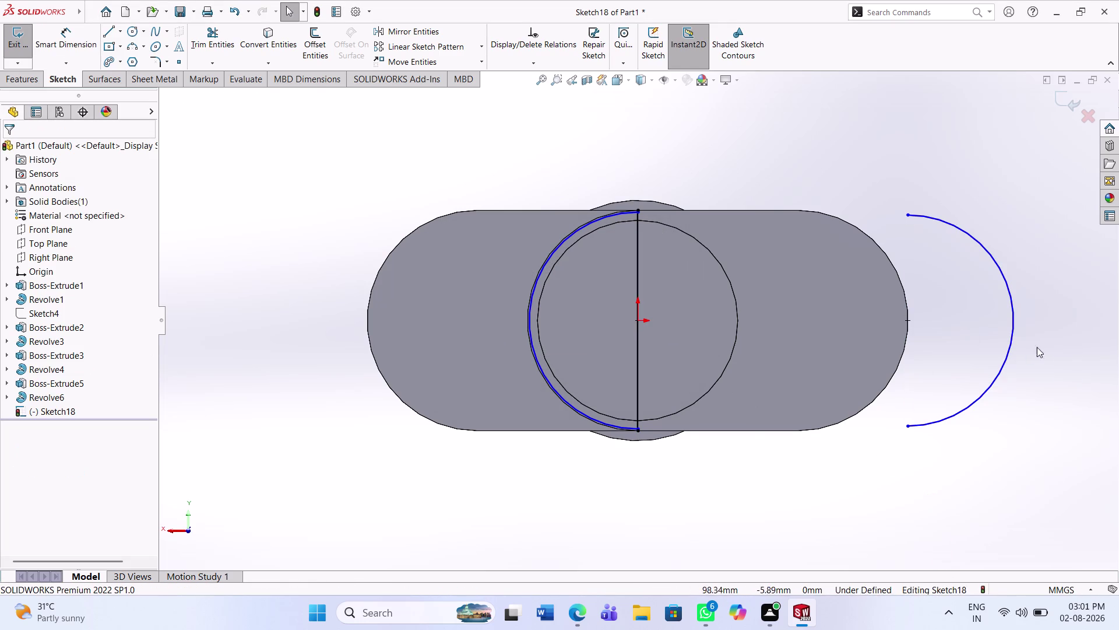
right_click(1011, 338)
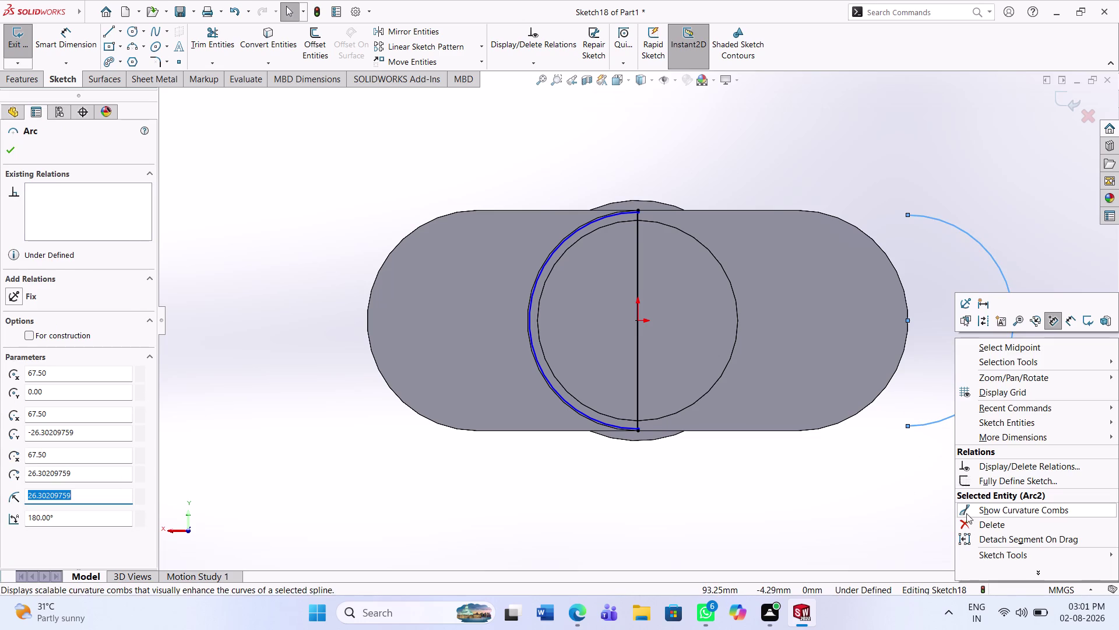
click(969, 517)
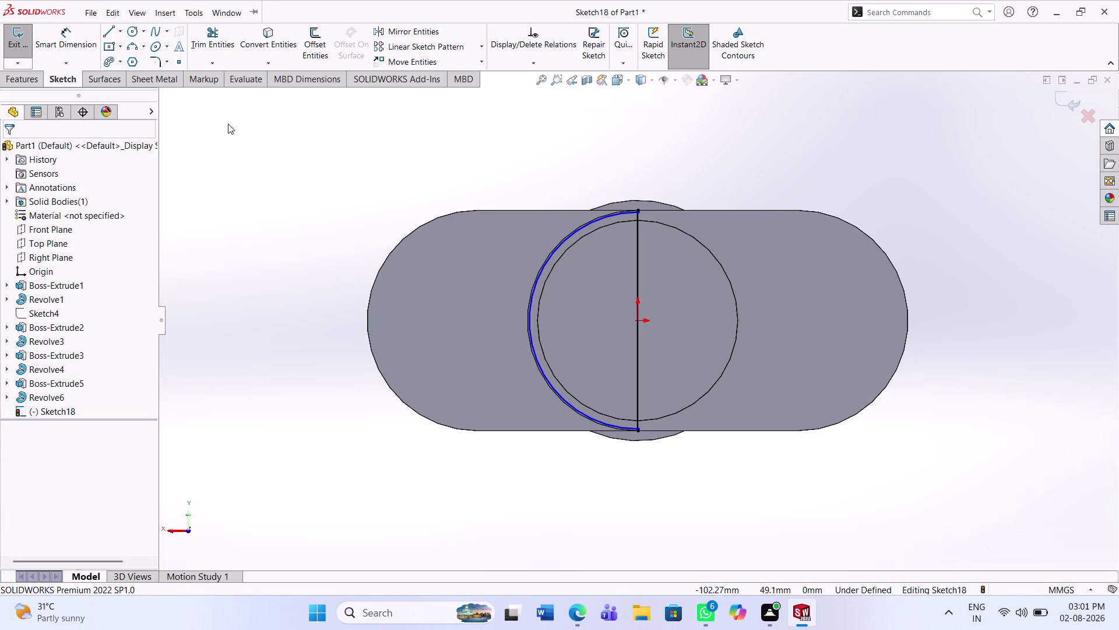
Draw a horizontal centerline from right of the part back to the origin.
click(118, 33)
click(119, 58)
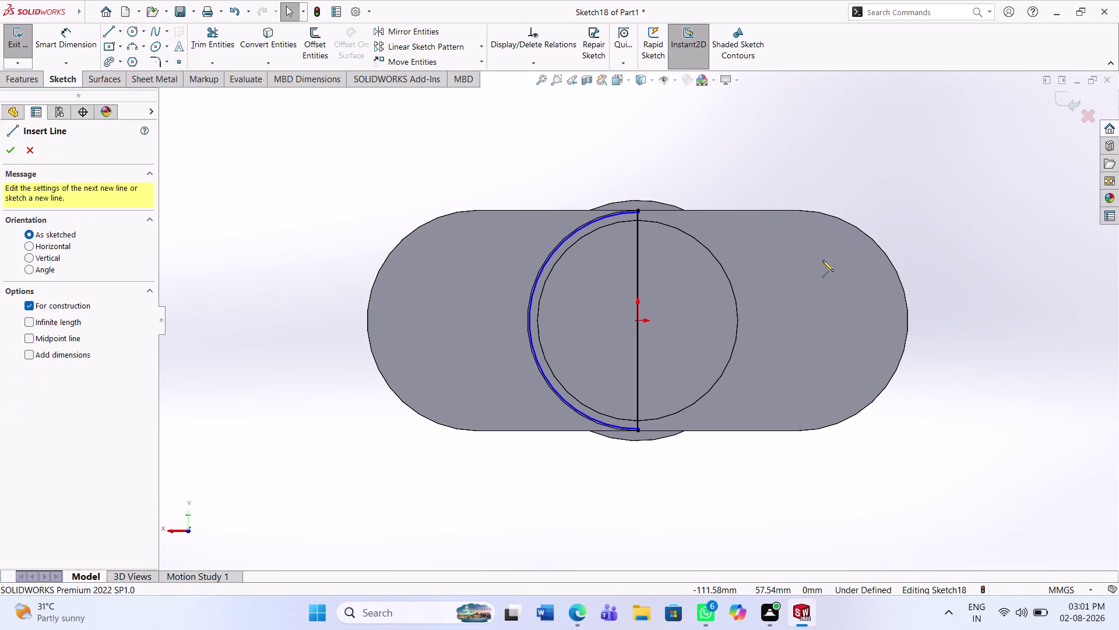
click(993, 323)
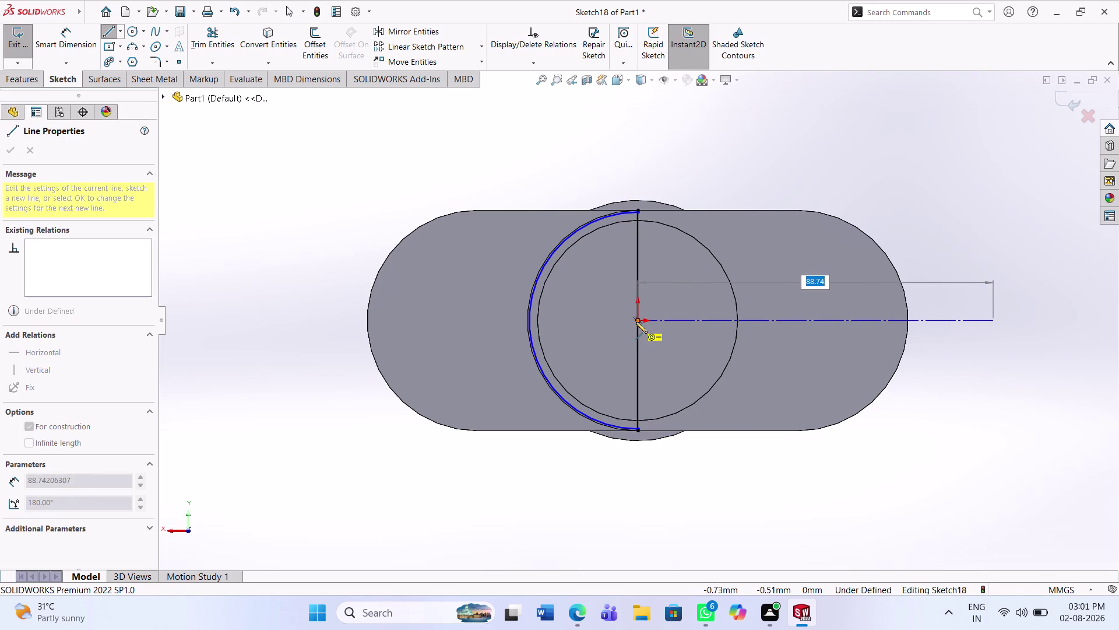
click(637, 322)
key(Escape)
key(Escape)
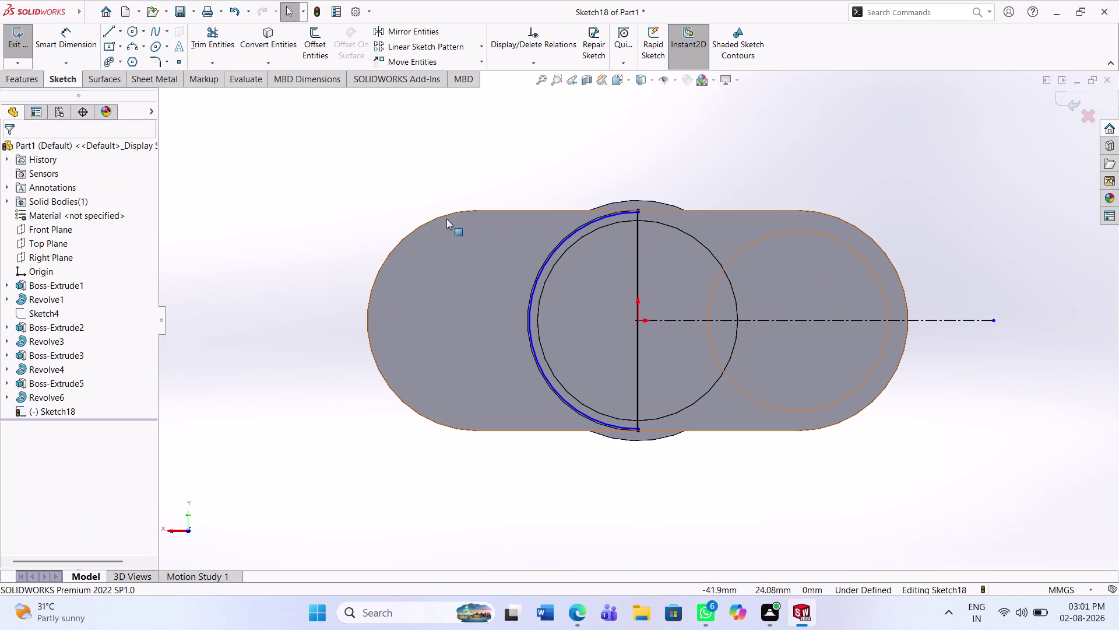
click(128, 30)
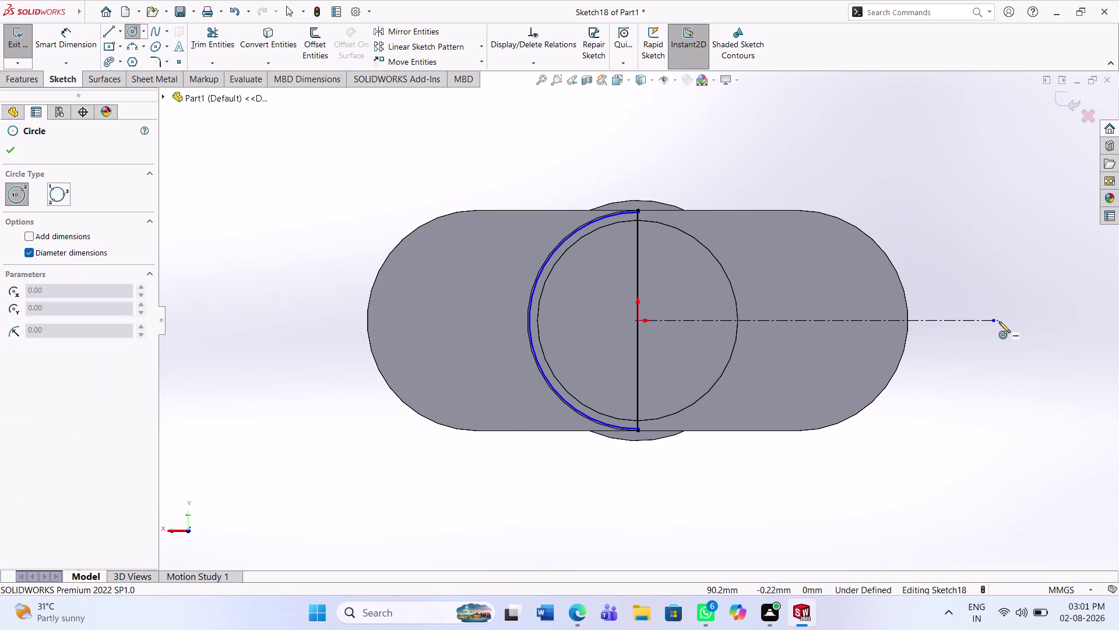
Draw a circle at the centerline's right end and a vertical centerline through it.
click(993, 319)
click(1032, 406)
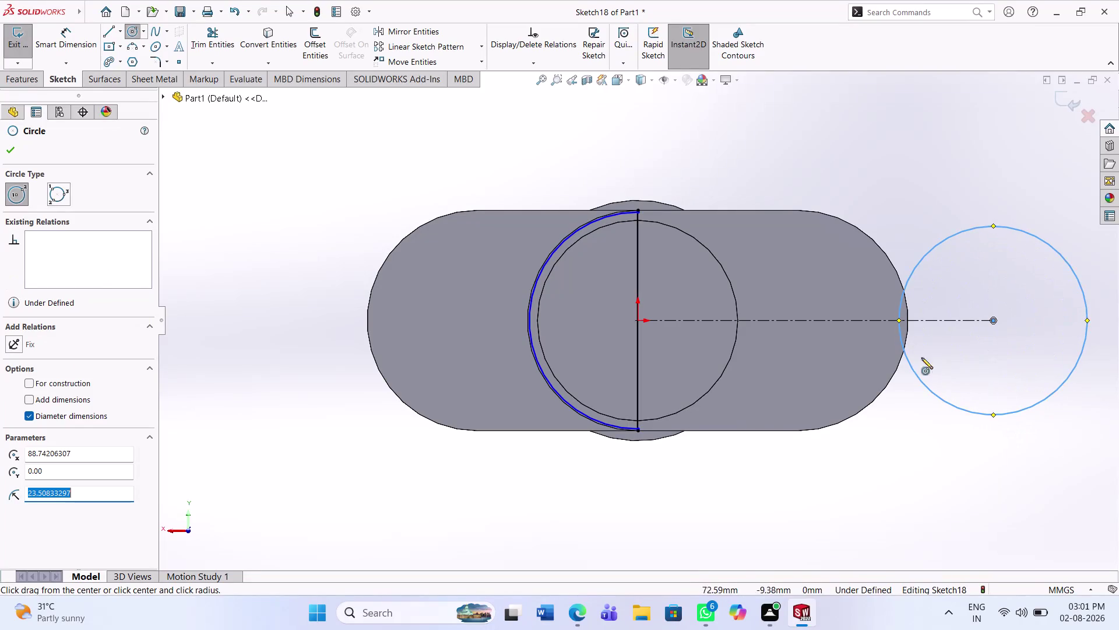
key(Escape)
key(Escape)
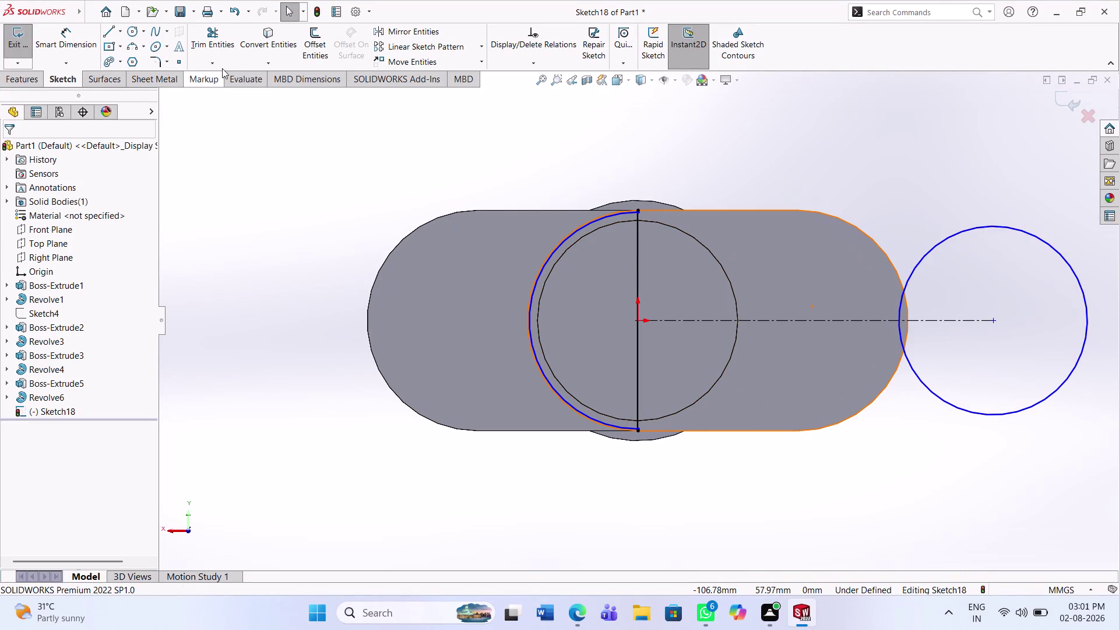
click(118, 27)
click(124, 57)
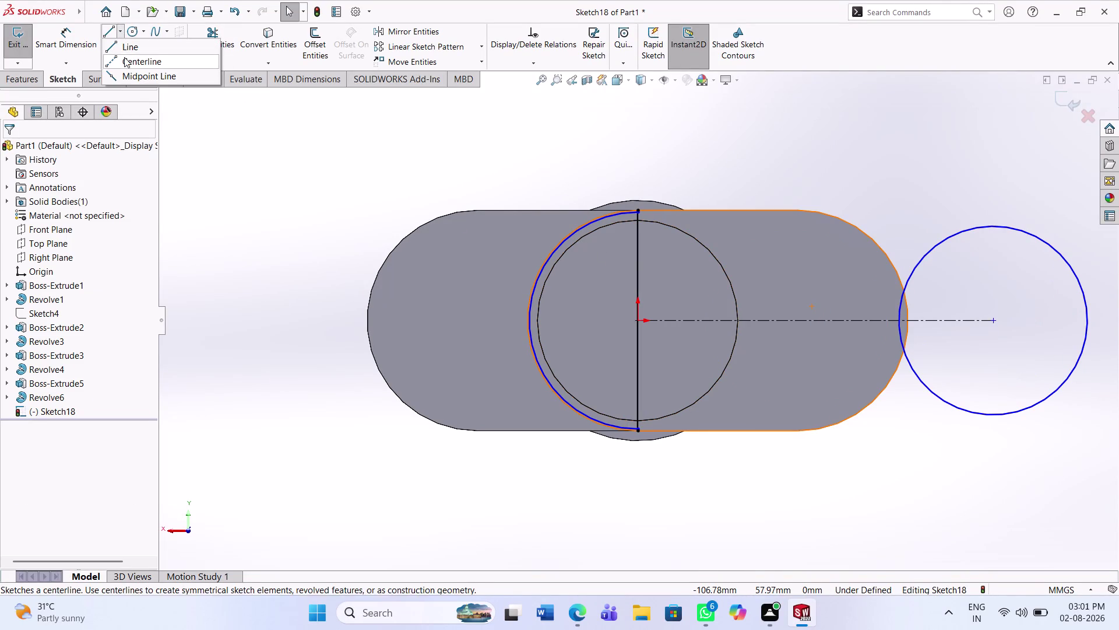
click(994, 227)
click(993, 415)
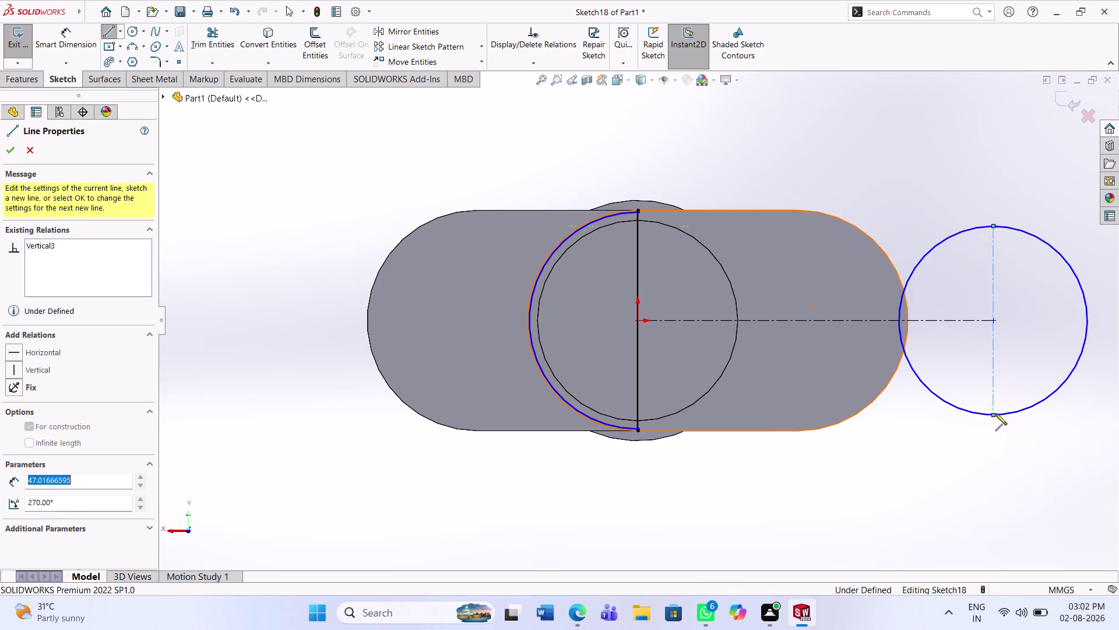
key(Escape)
key(Escape)
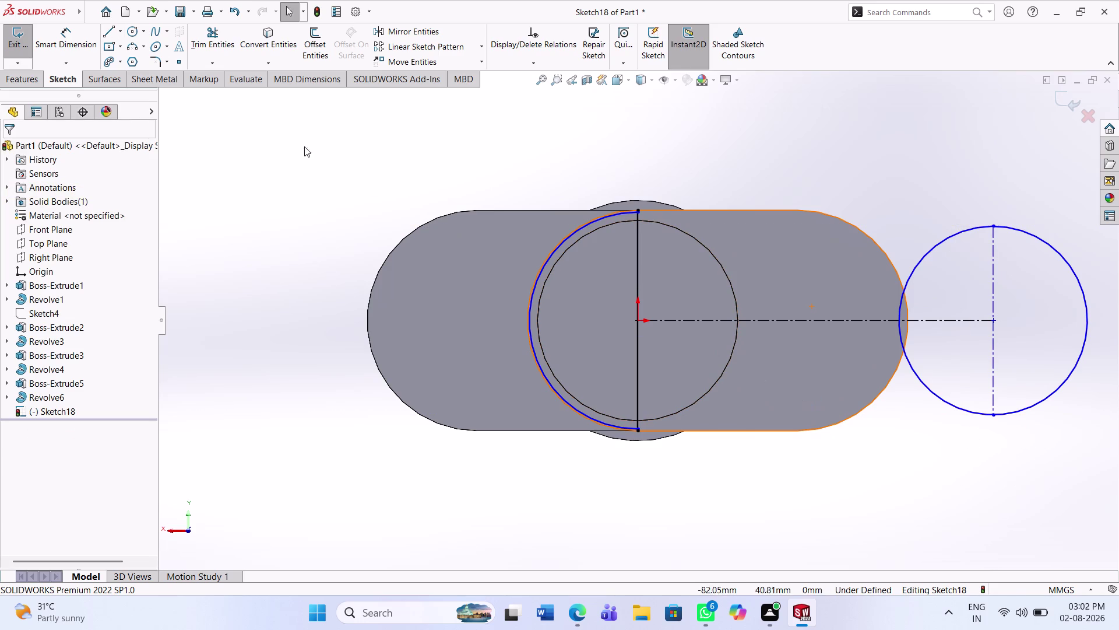
Trim away the circle's left half, leaving the right-hand half-arc.
drag(249, 19, 201, 37)
click(201, 37)
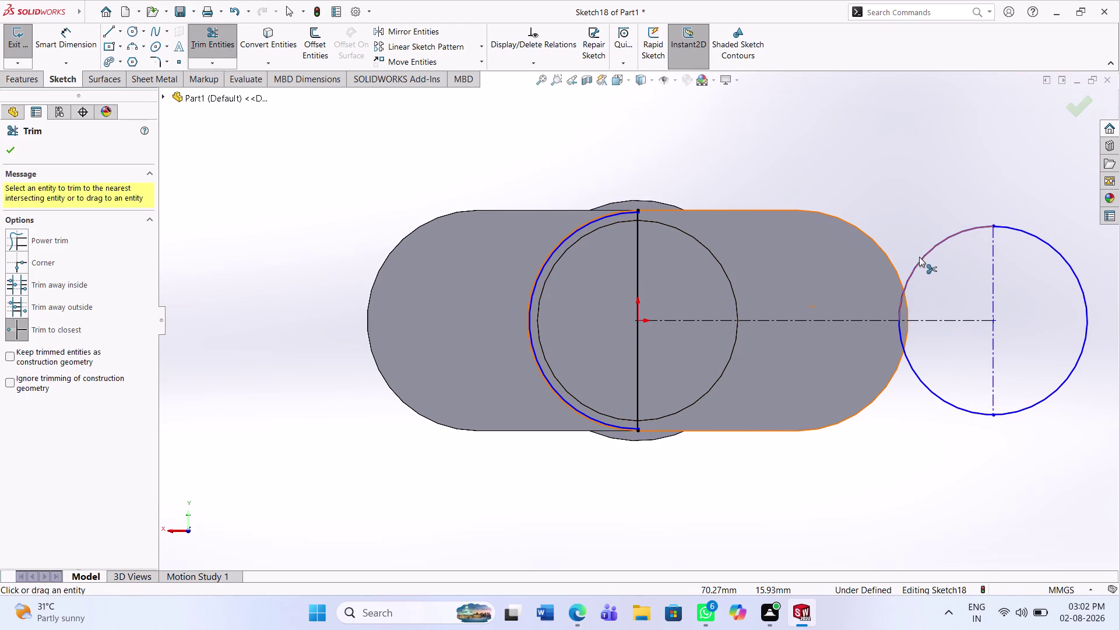
click(919, 256)
click(919, 262)
click(907, 356)
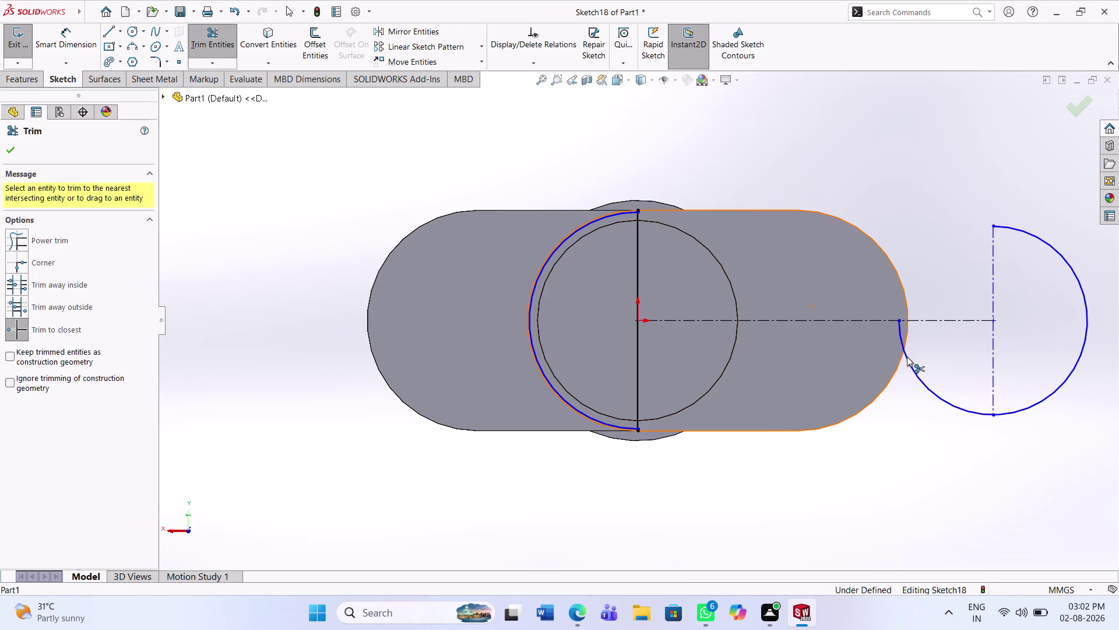
drag(135, 38, 78, 39)
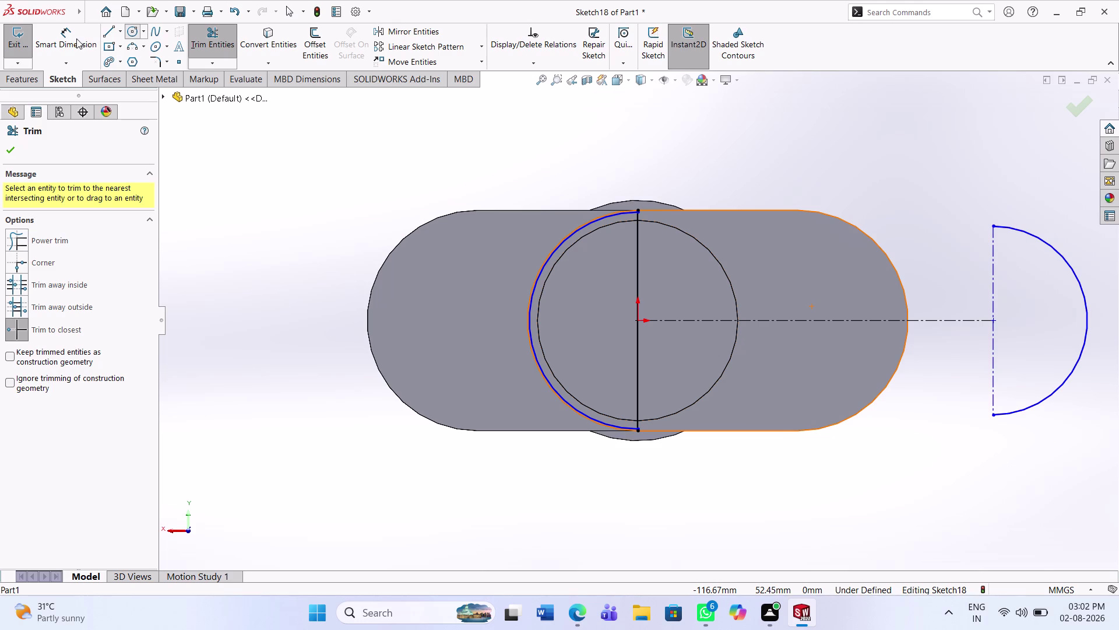
drag(78, 39, 75, 39)
Dimension the origin-to-semicircle-centre spacing as 40 mm.
click(62, 32)
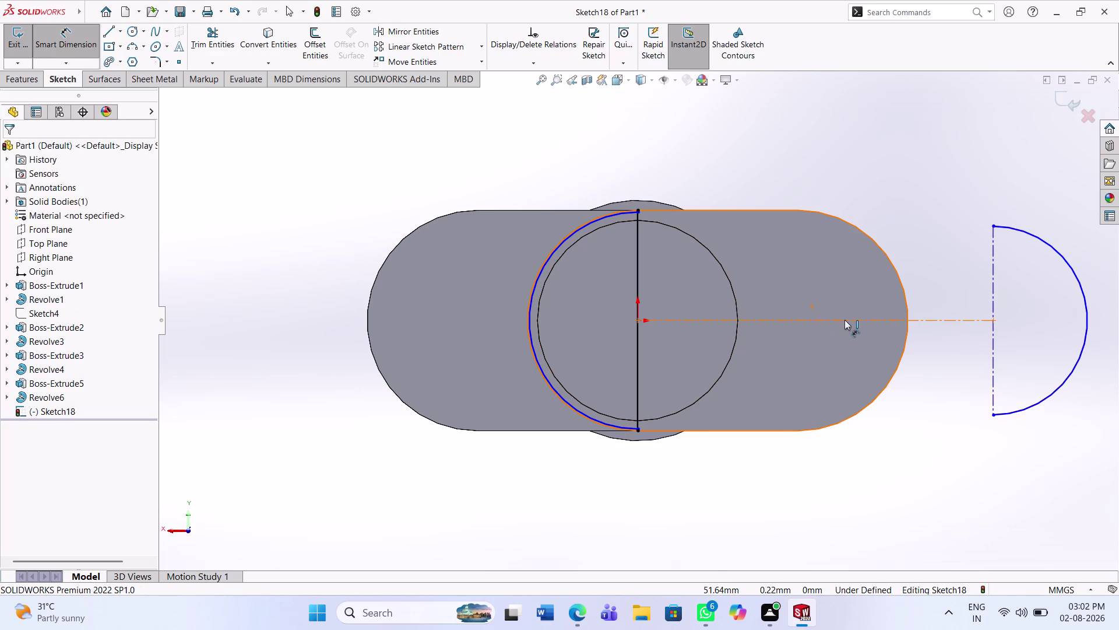
click(844, 320)
click(846, 461)
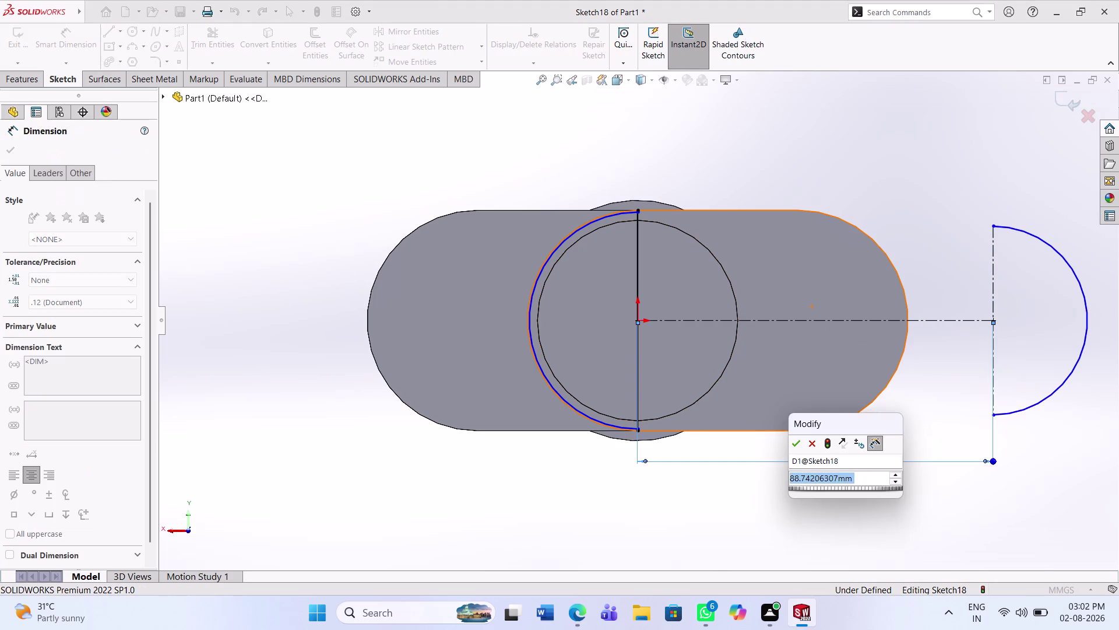
text(40)
key(Return)
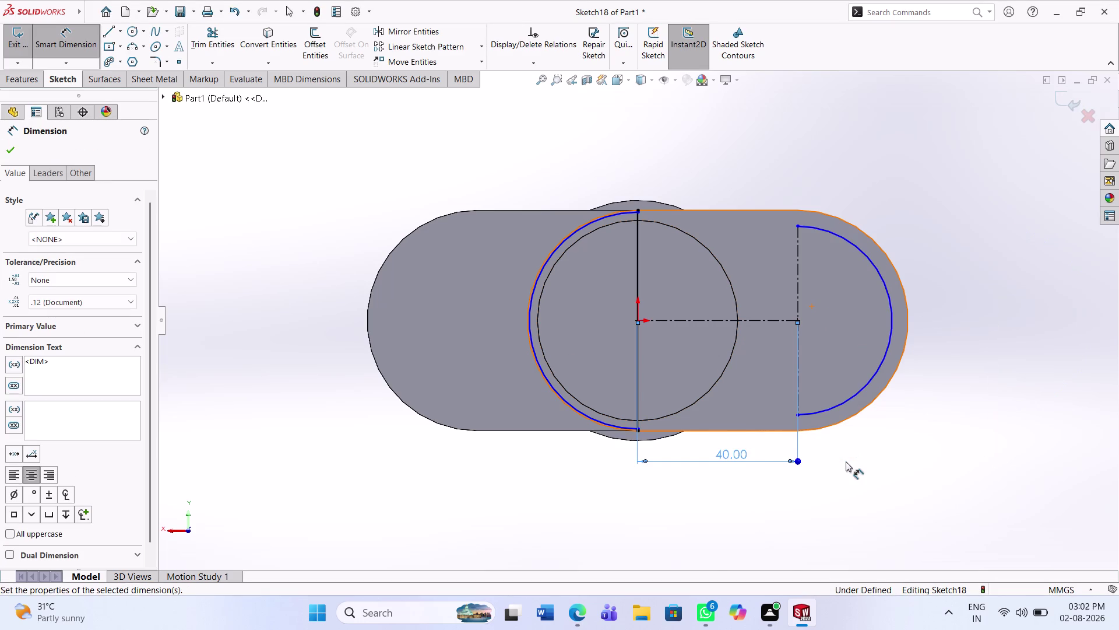
click(1017, 402)
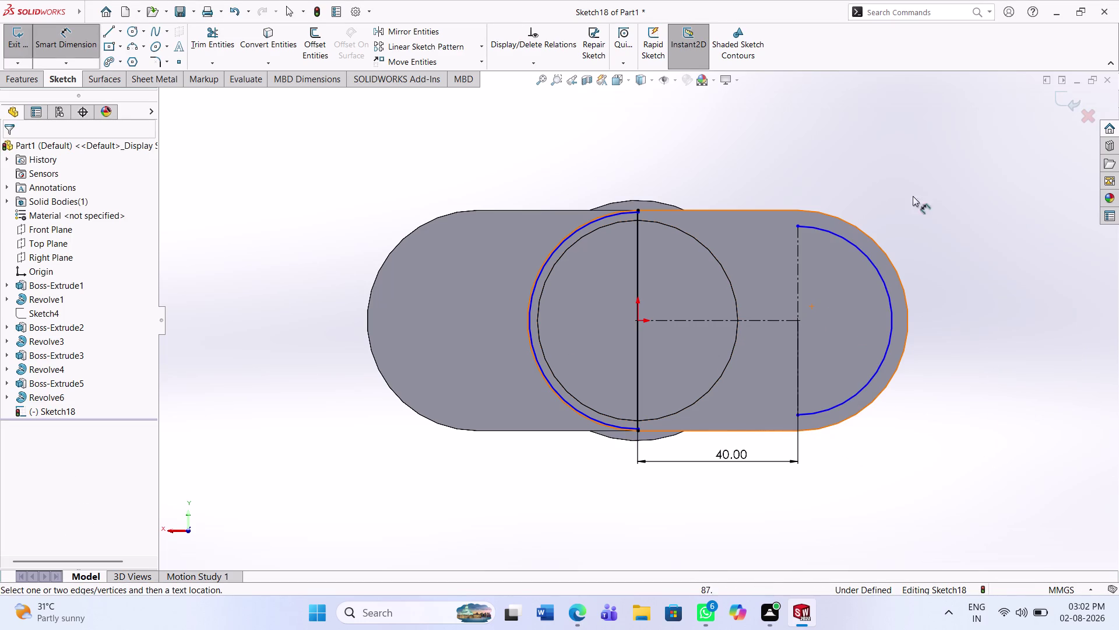
Set the semicircle's radius to 27.50 mm.
click(883, 276)
click(930, 258)
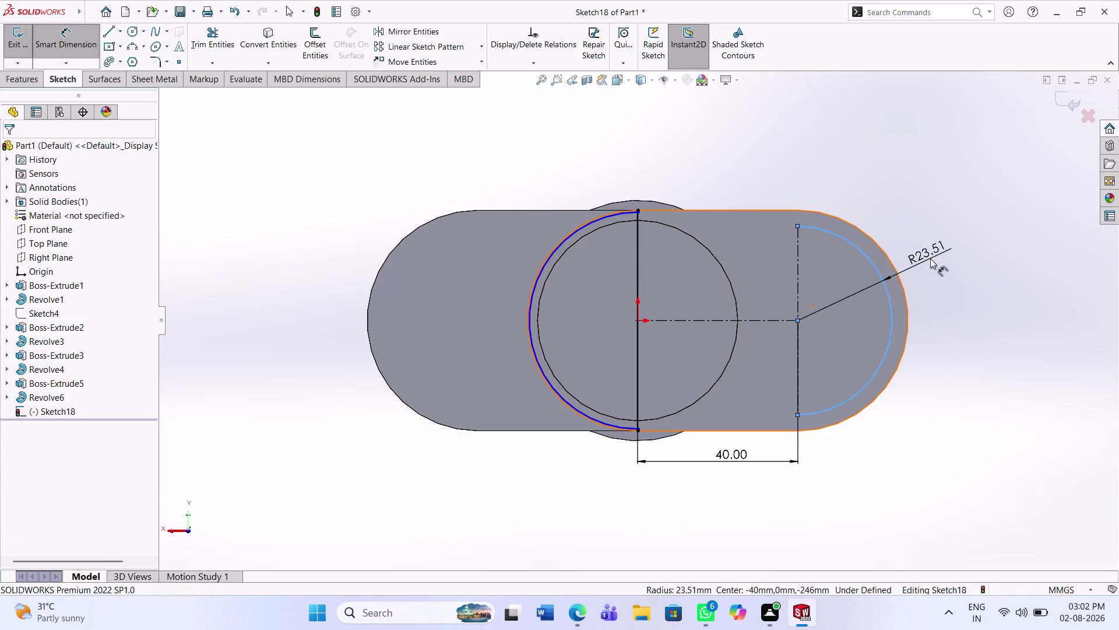
key(2)
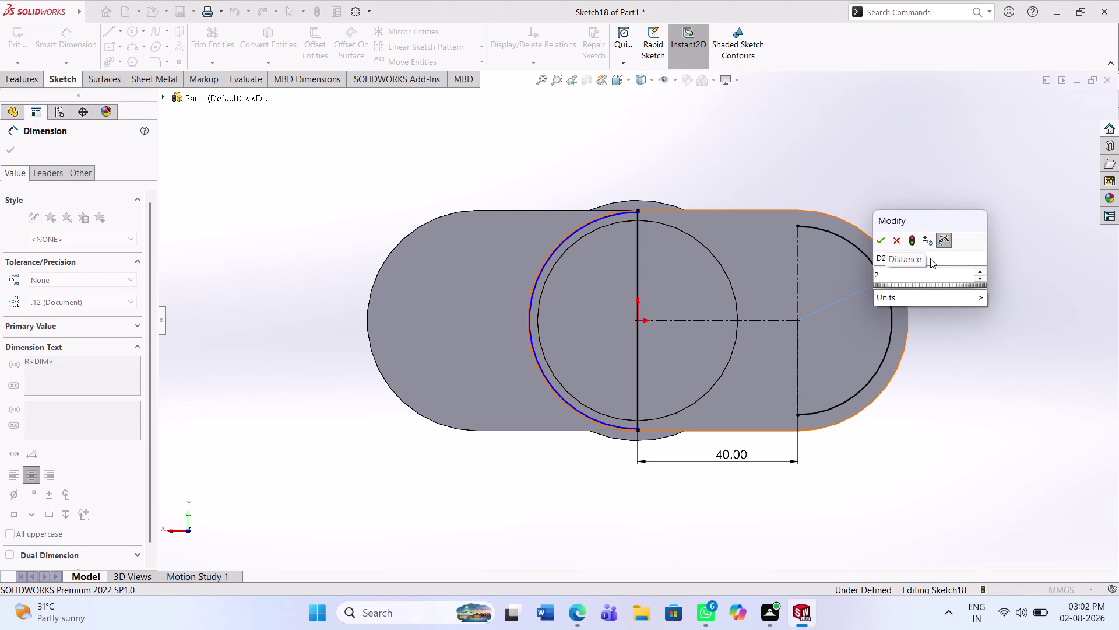
text(7.50)
key(Return)
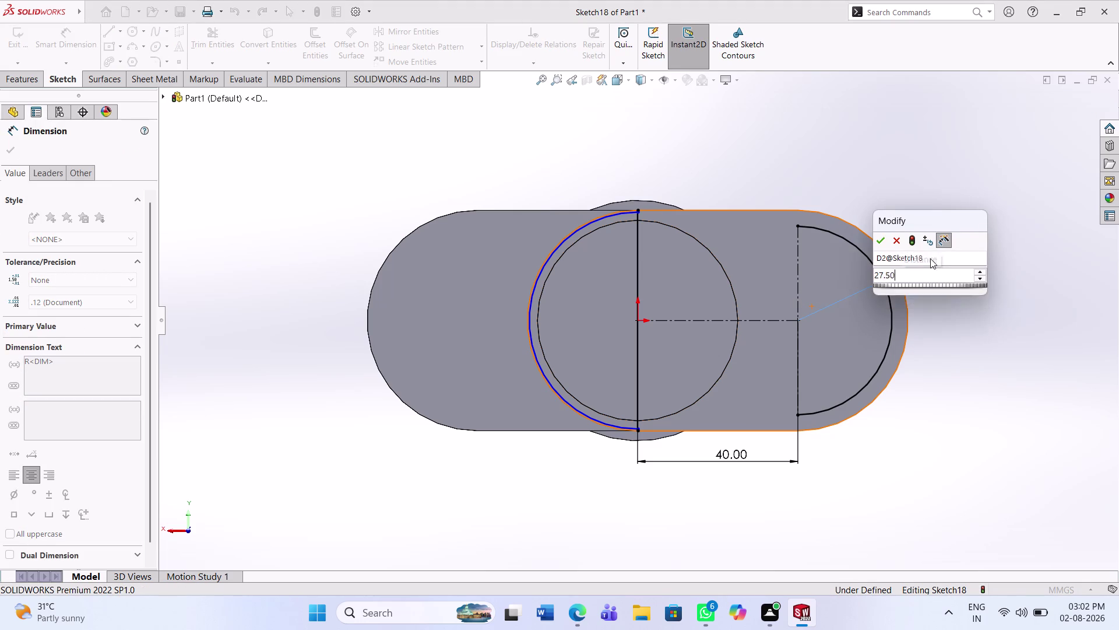
Set the left arc's radius to 27.50 mm.
click(532, 293)
click(411, 278)
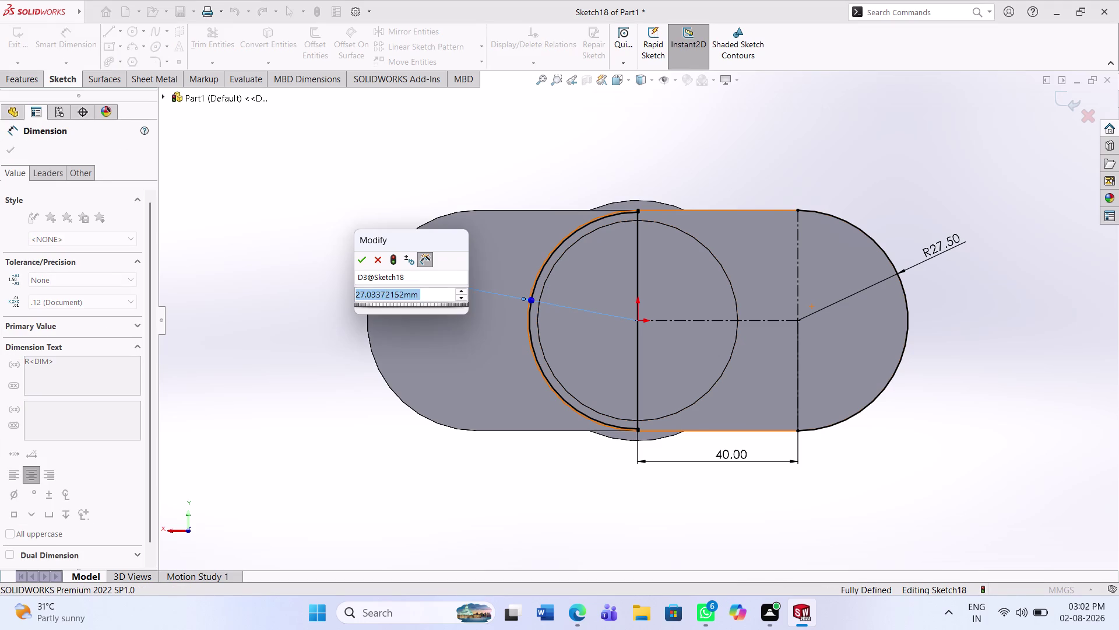
key(2)
text(7.)
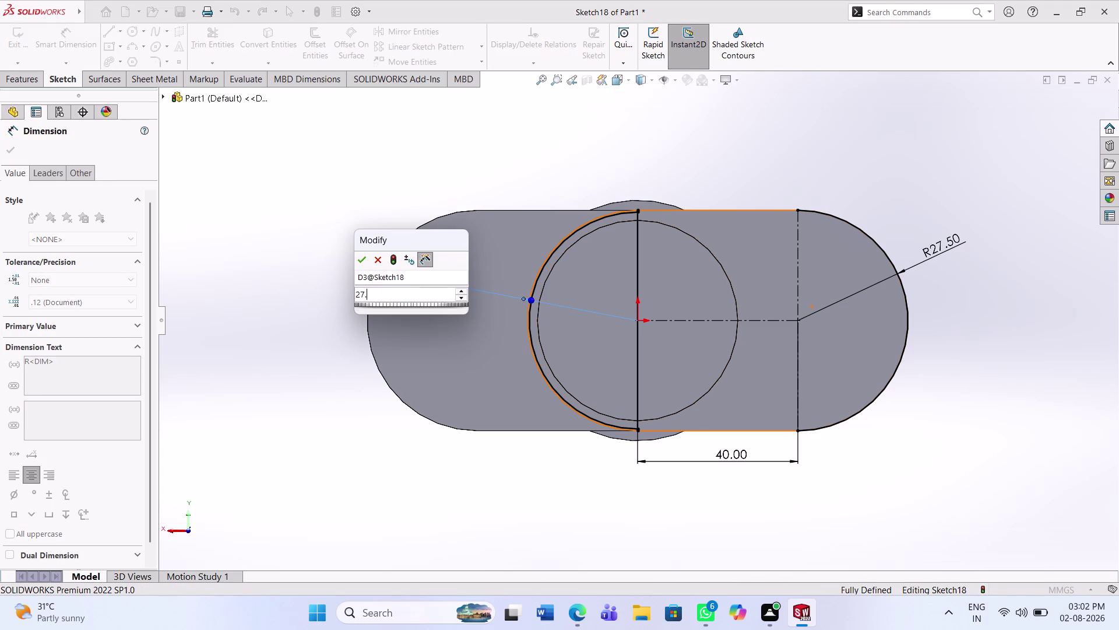
text(50)
key(Return)
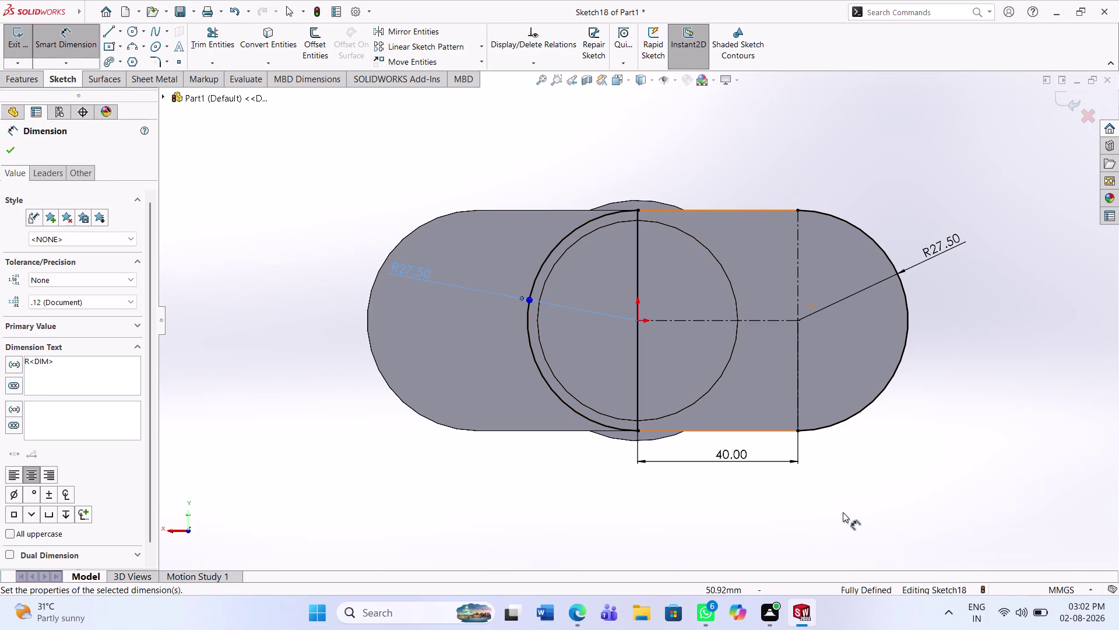
click(846, 510)
click(106, 35)
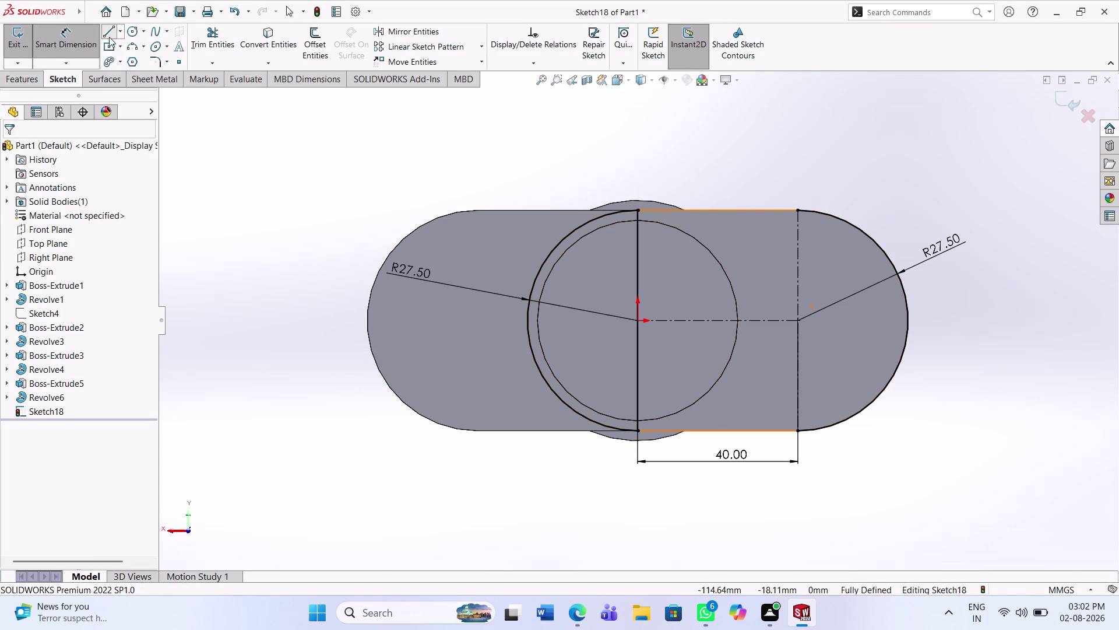
Draw the top line from the left arc's top, dismissing the over-definition warning.
click(637, 211)
click(799, 209)
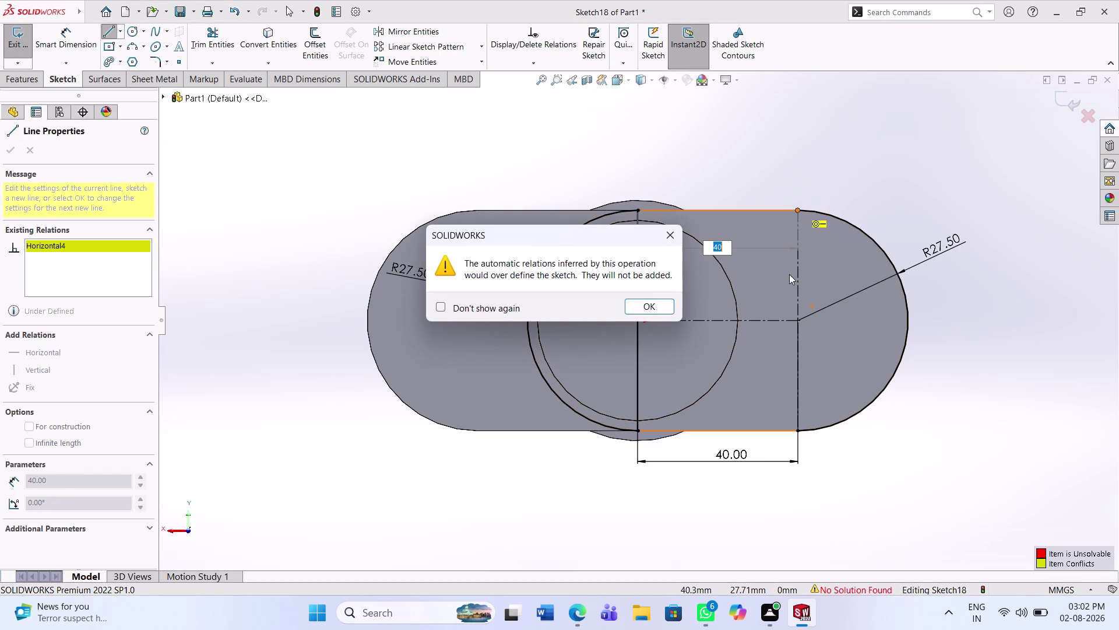
click(654, 309)
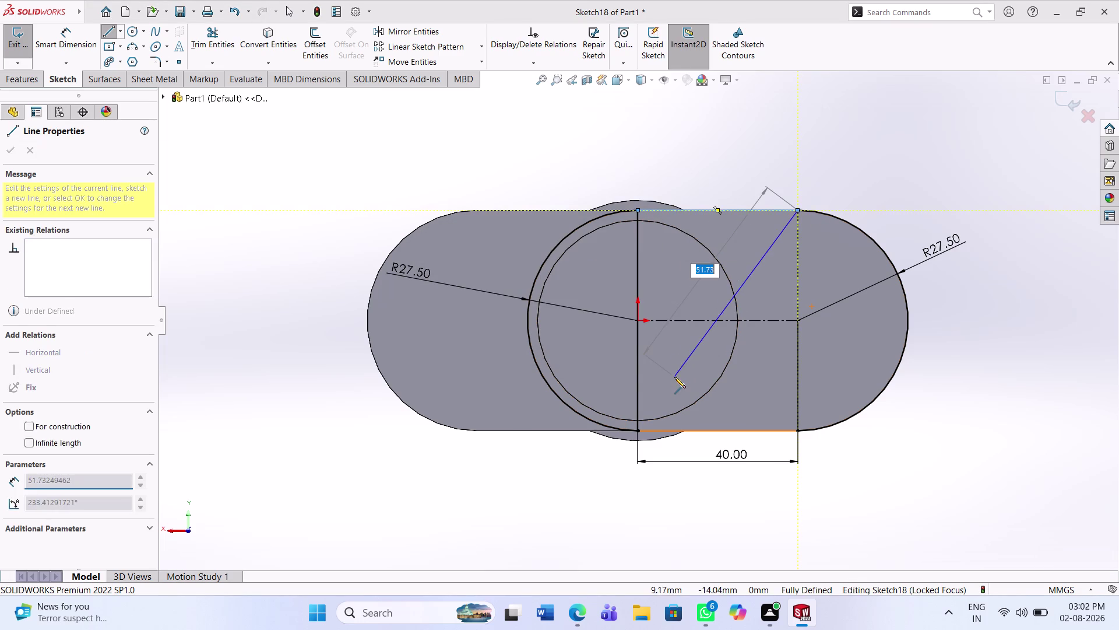
key(Escape)
key(Escape)
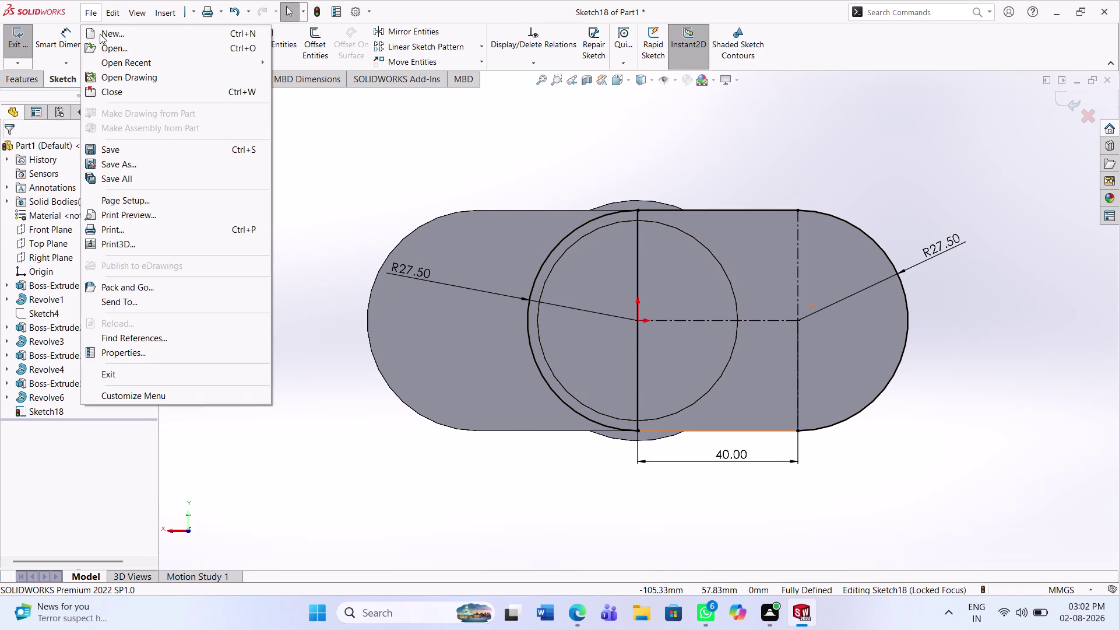
click(344, 114)
click(106, 33)
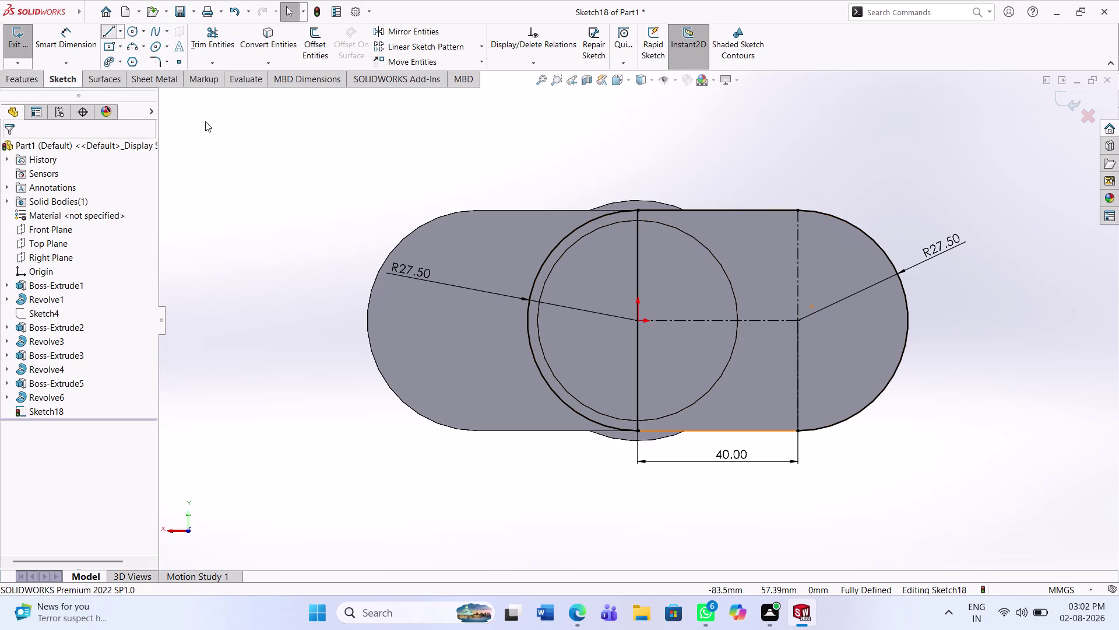
Draw the bottom line from the left arc's end to the semicircle's end.
click(637, 432)
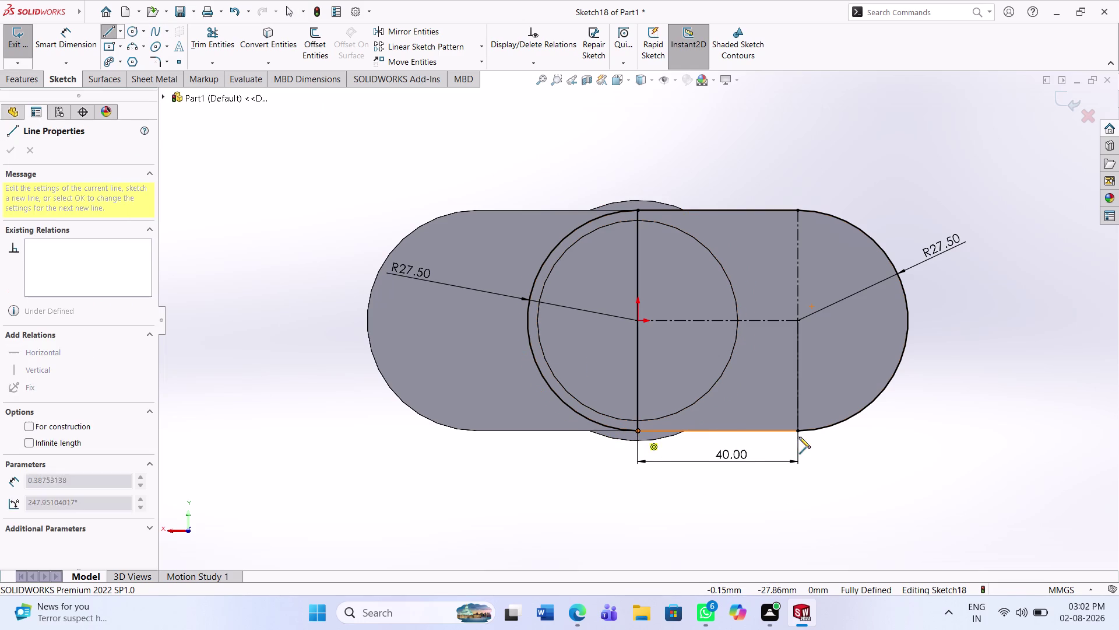
click(797, 431)
click(643, 304)
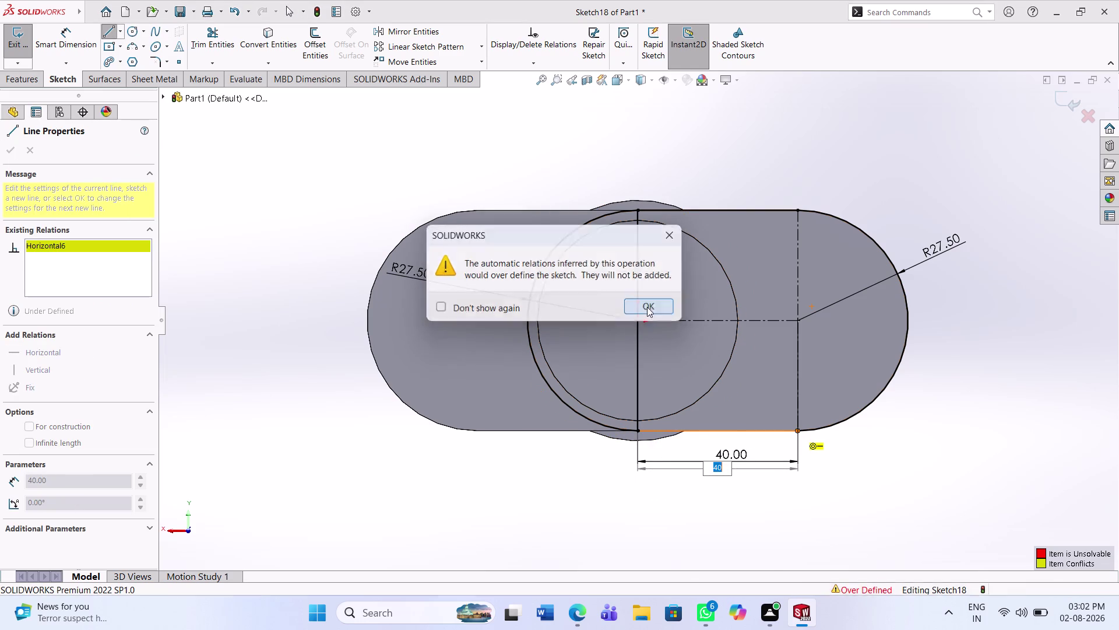
key(Escape)
key(Escape)
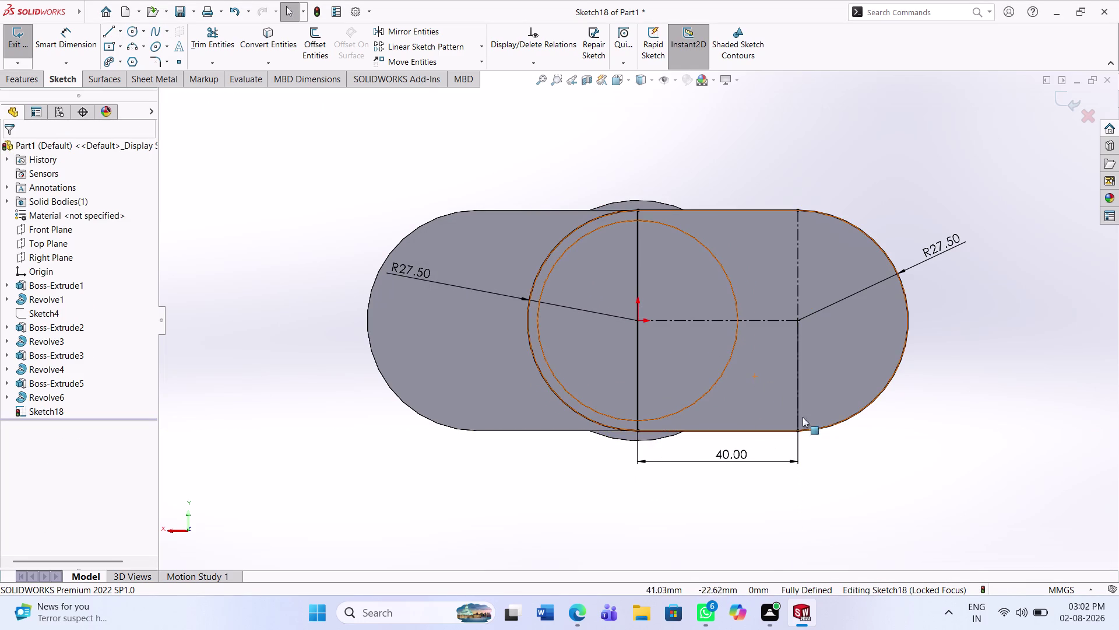
click(23, 81)
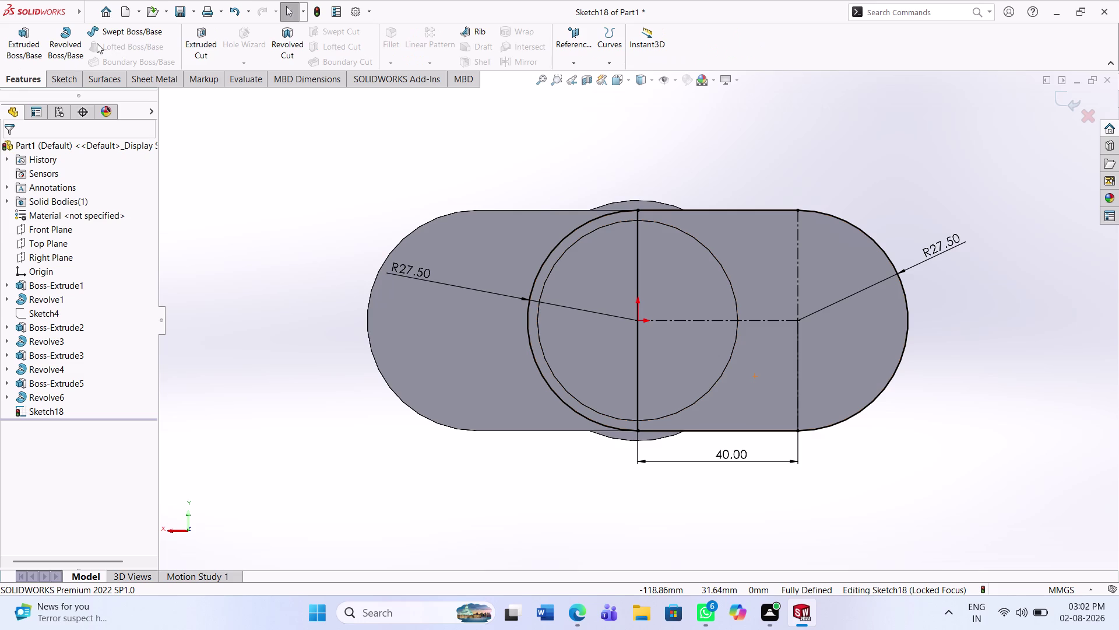
click(17, 50)
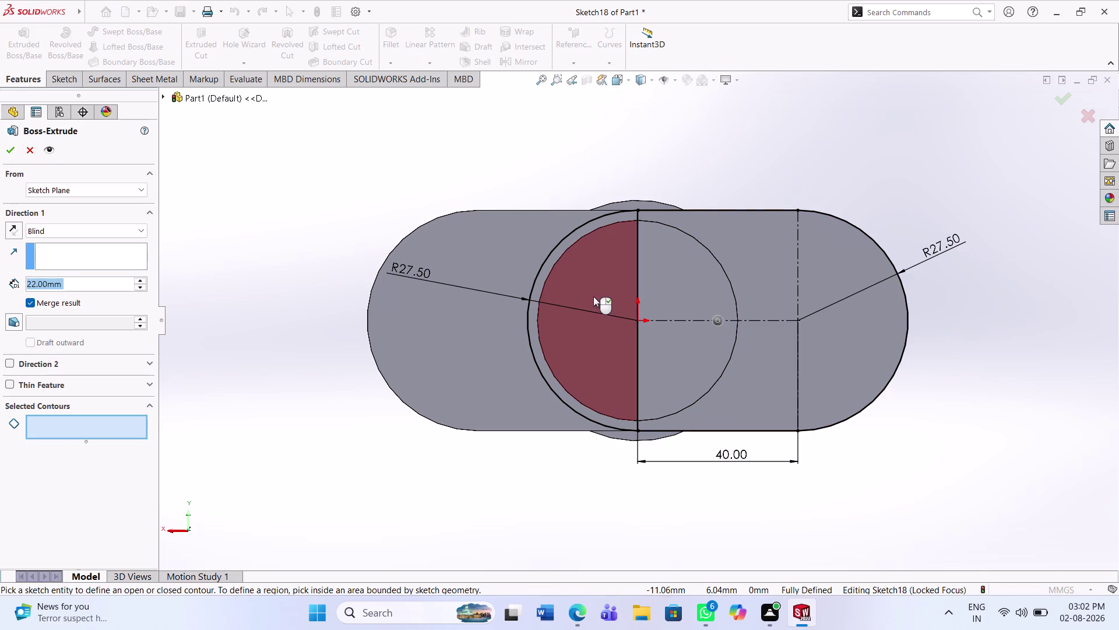
click(829, 338)
middle_drag(790, 381, 787, 390)
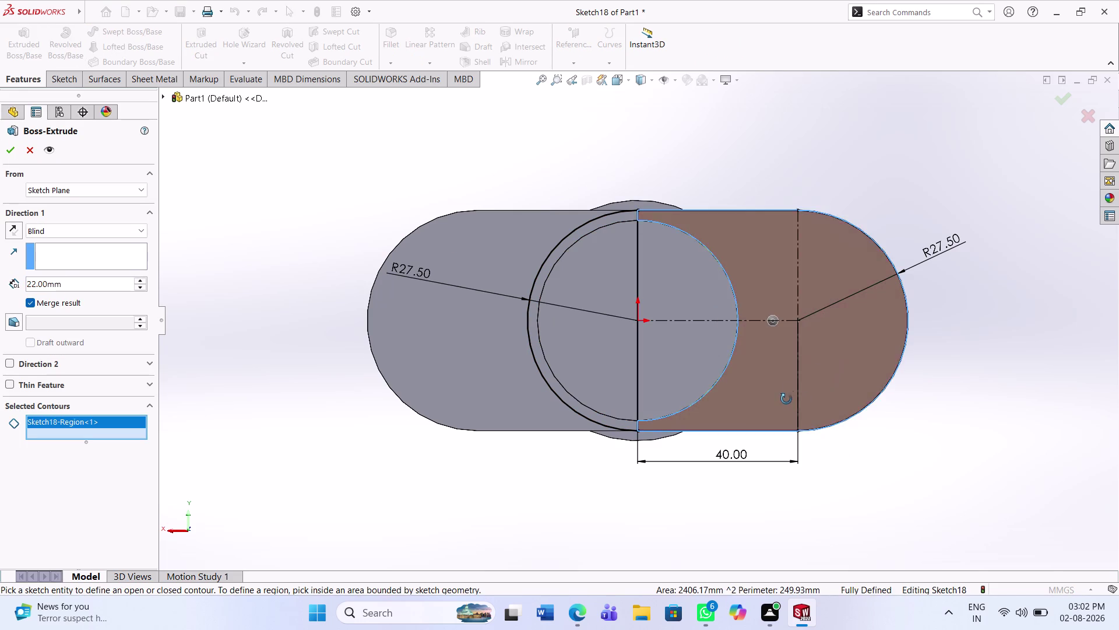
middle_drag(787, 390, 788, 404)
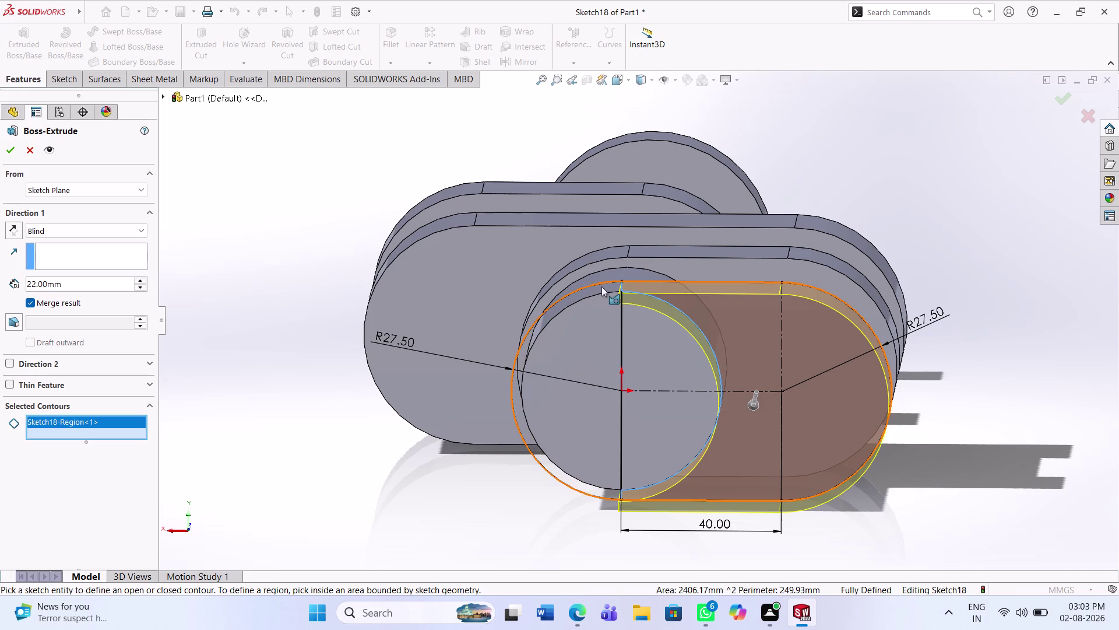
click(579, 298)
middle_drag(580, 318, 611, 298)
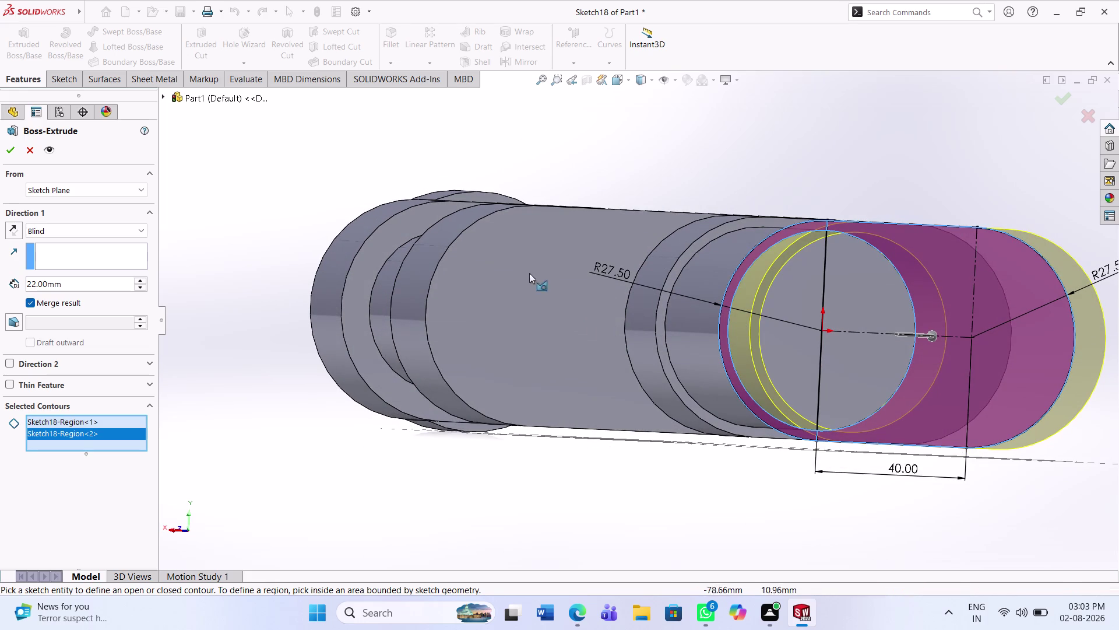
key(Escape)
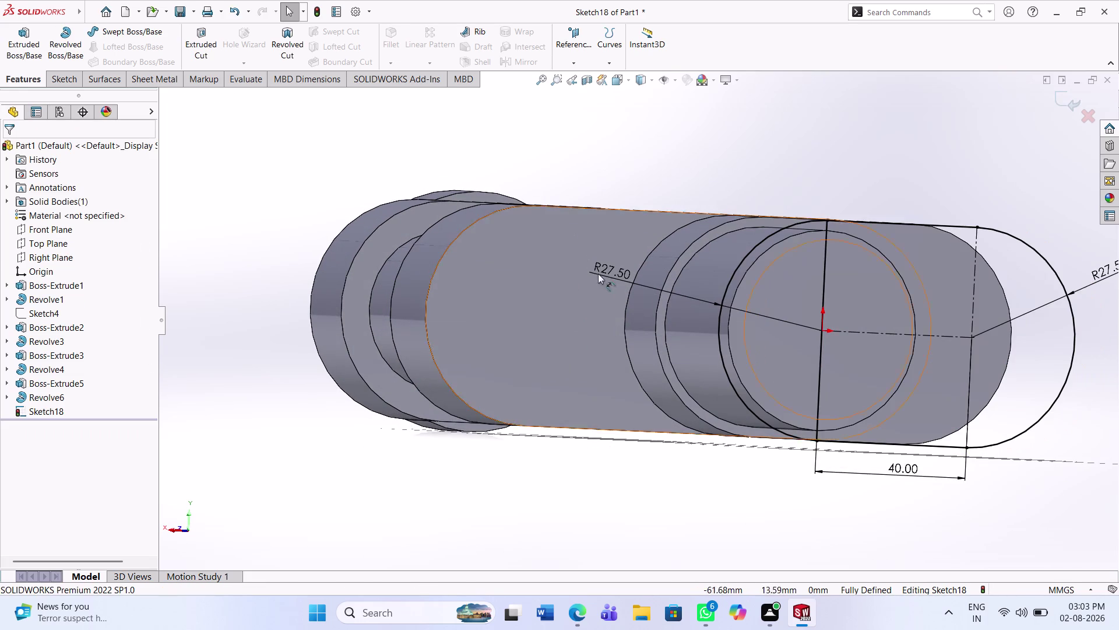
middle_drag(641, 283, 618, 282)
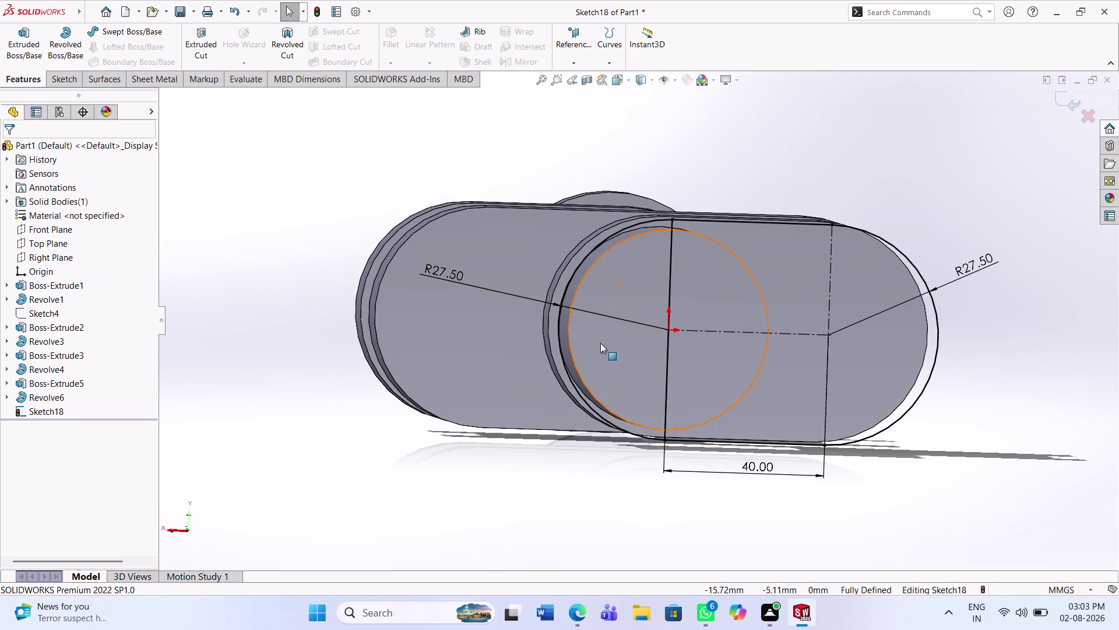
click(70, 77)
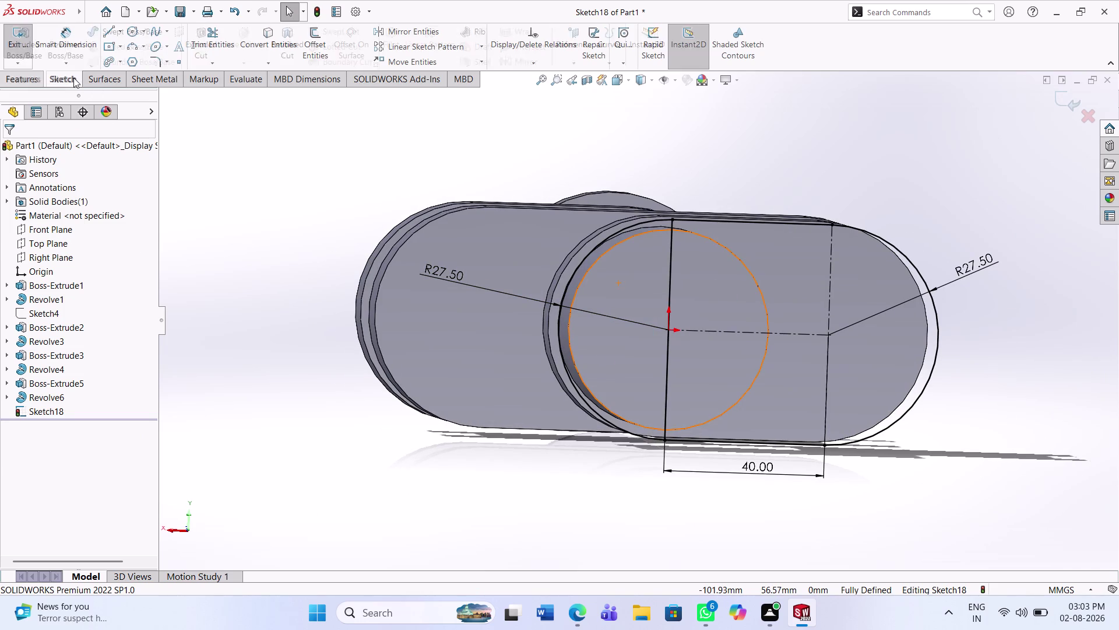
Trim the upper part of the sketch's vertical line.
click(218, 37)
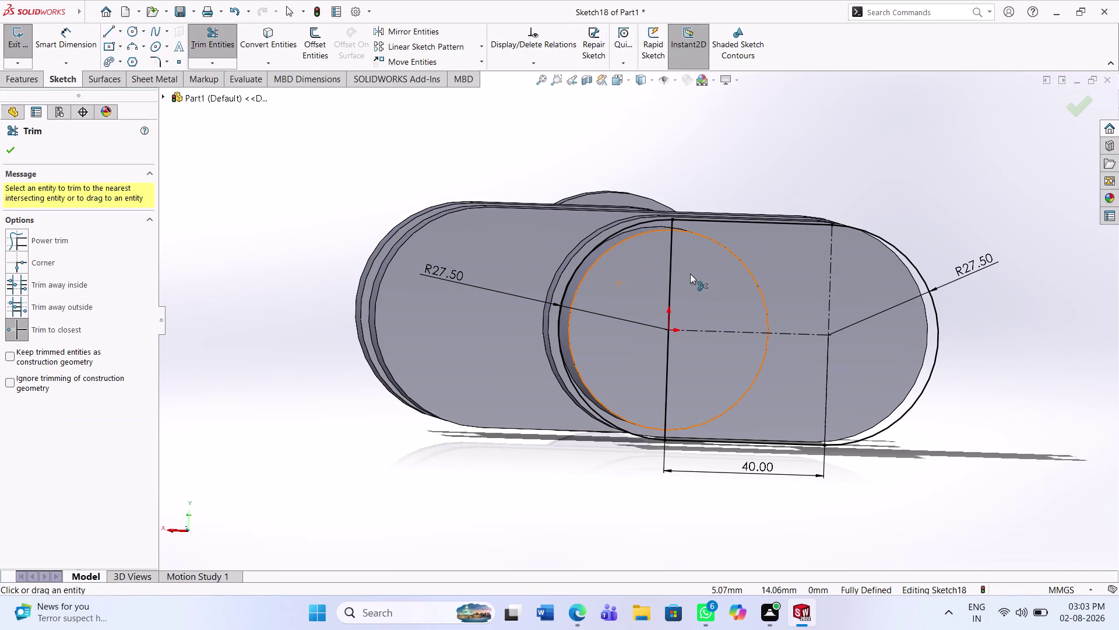
click(671, 273)
click(667, 382)
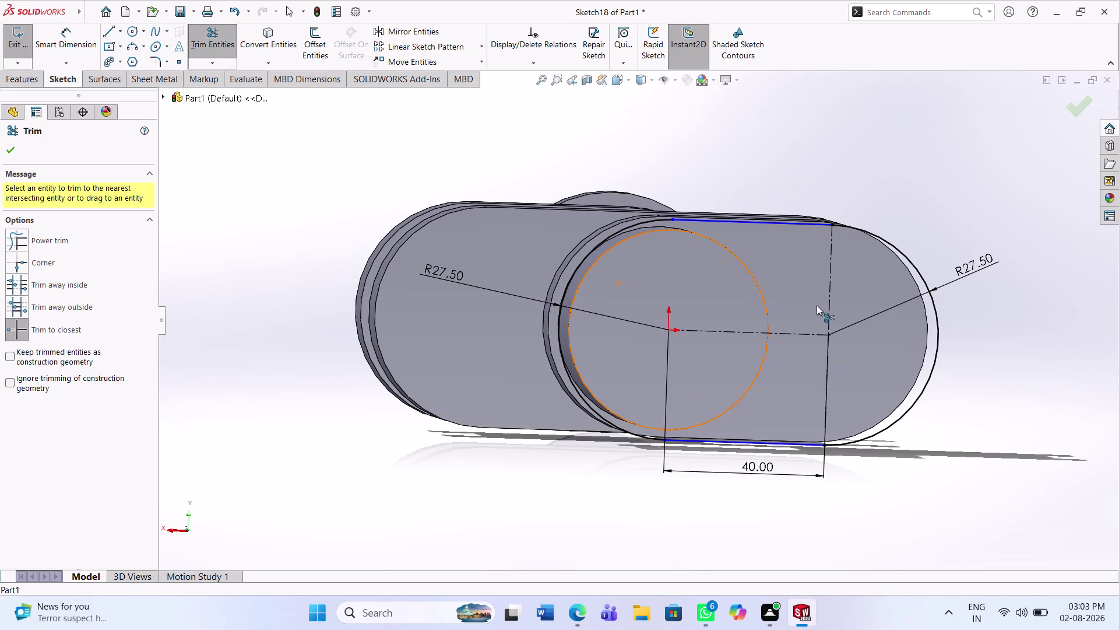
Preview an extrusion of Sketch18, then cancel it and leave the sketch.
click(24, 87)
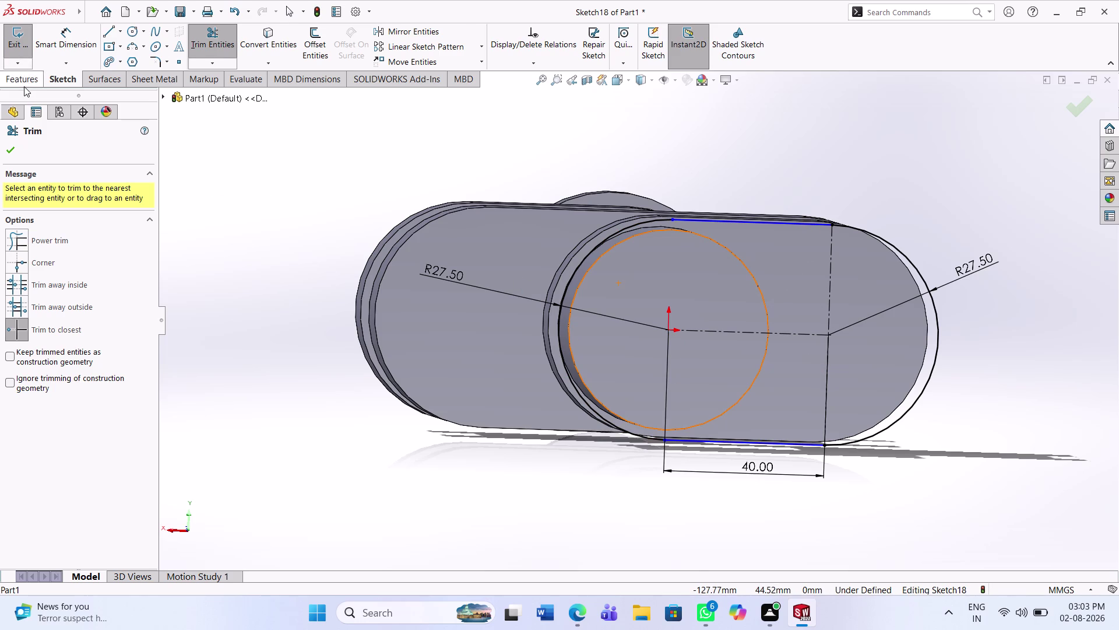
click(33, 44)
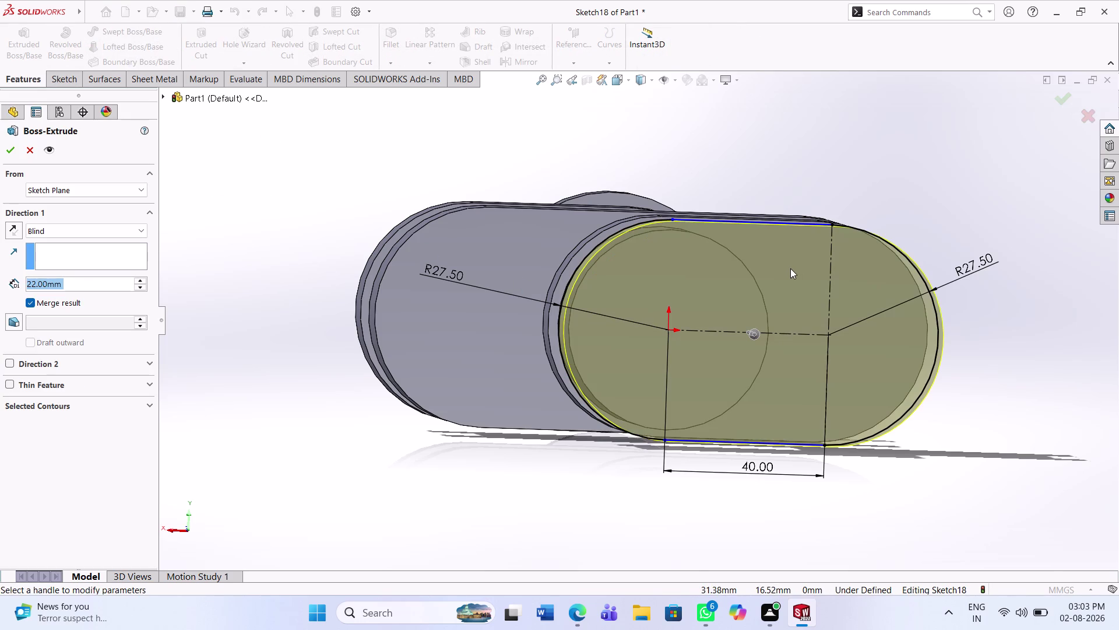
middle_drag(755, 295, 727, 323)
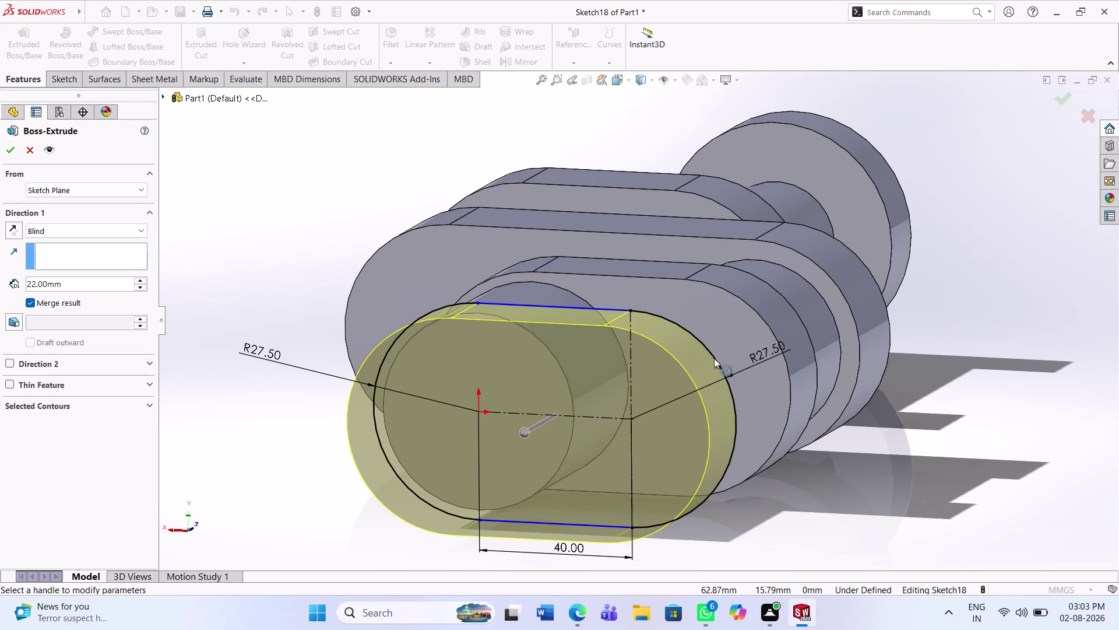
key(ctrl+z)
key(Escape)
key(ctrl+z)
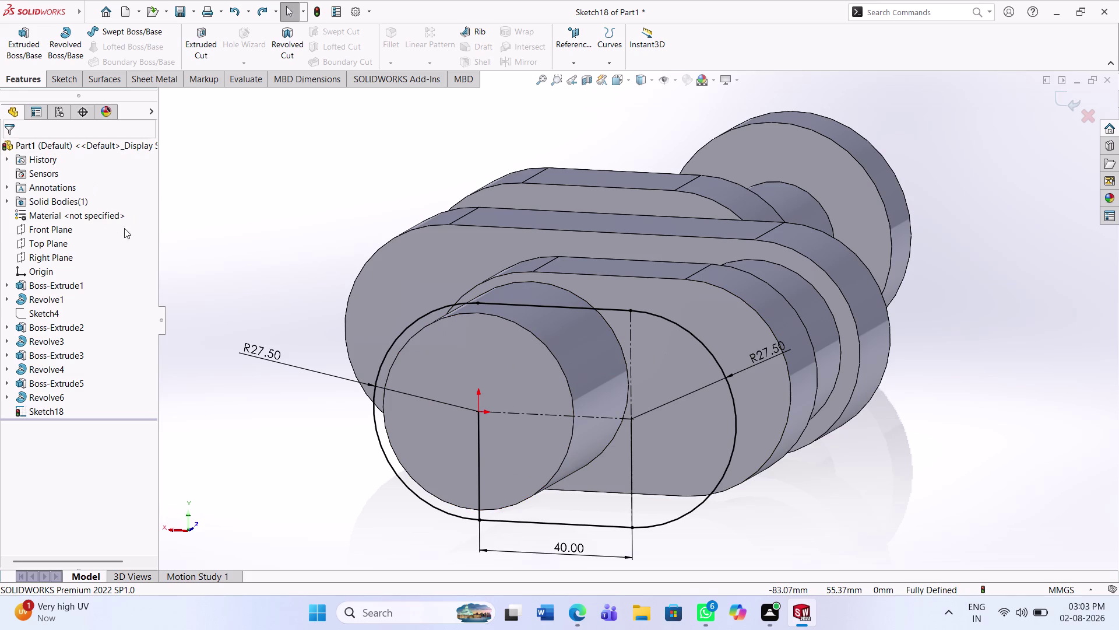
right_click(477, 437)
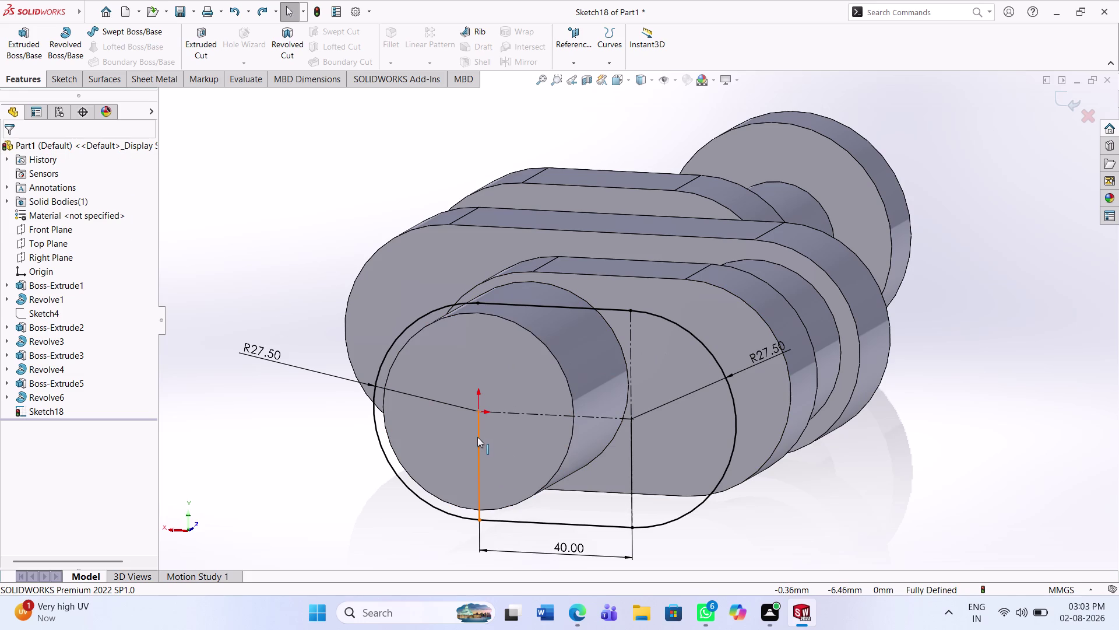
Extrude Sketch18's regions 25 mm and accept it as Boss-Extrude6.
click(527, 577)
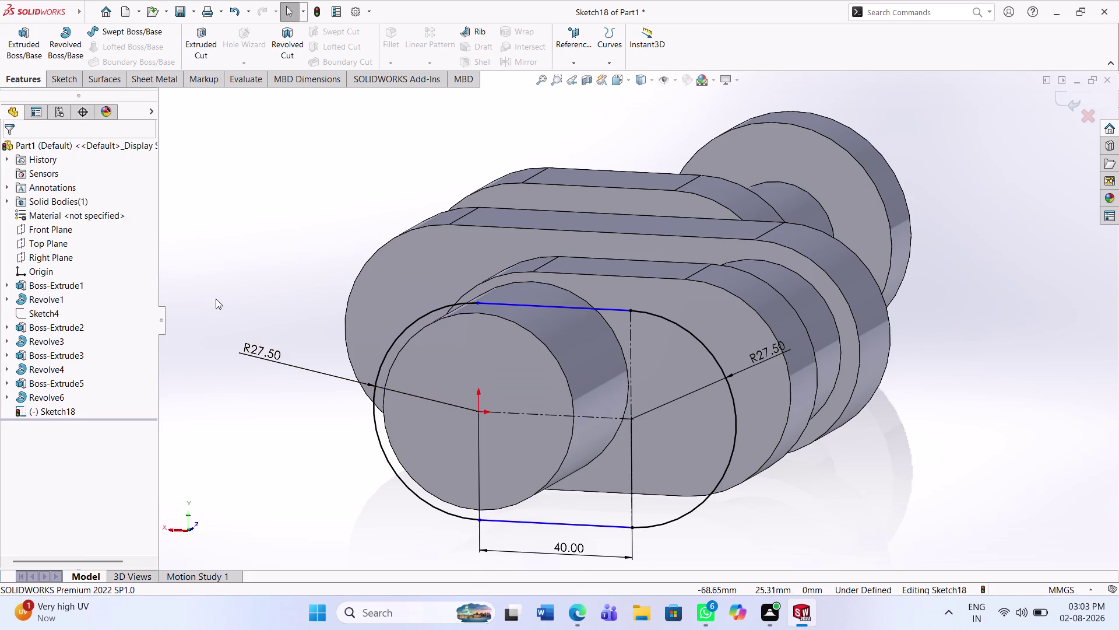
key(ctrl+z)
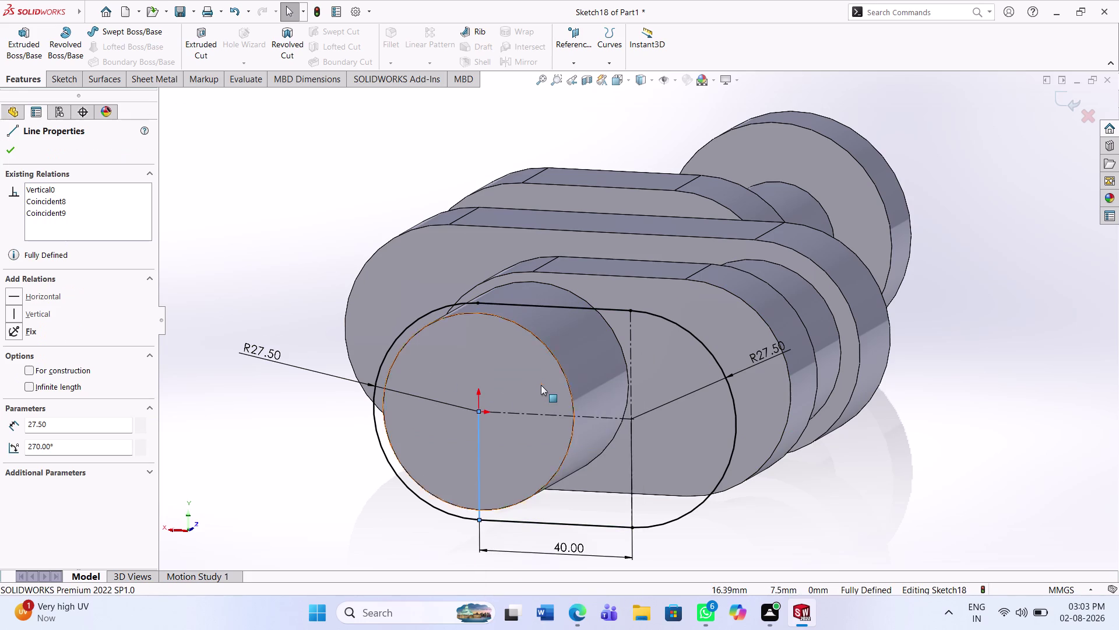
click(148, 239)
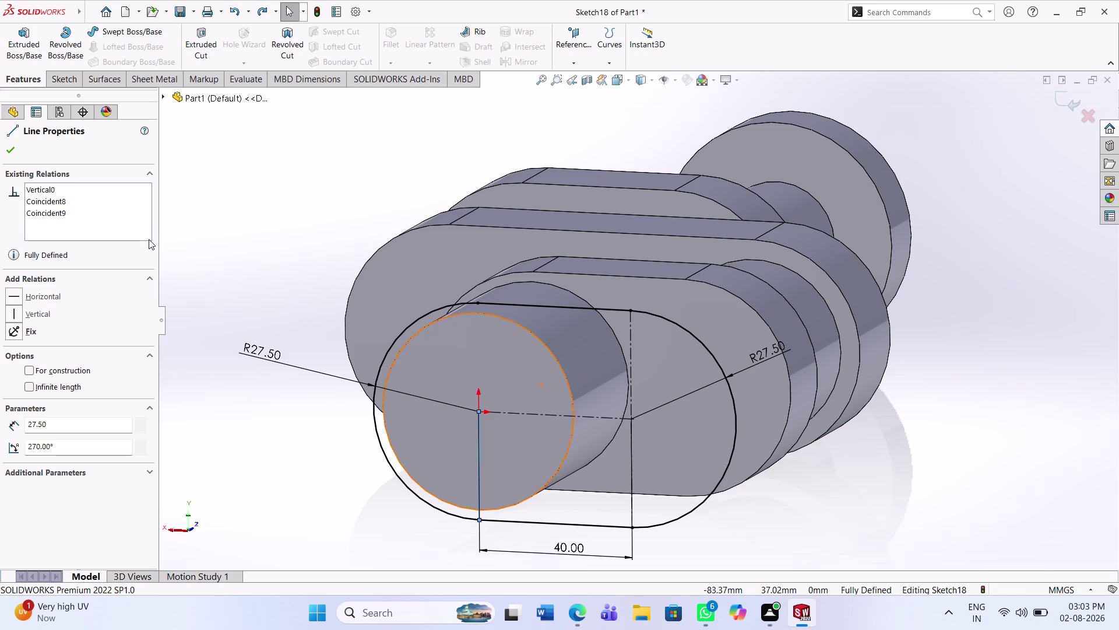
click(28, 55)
click(592, 377)
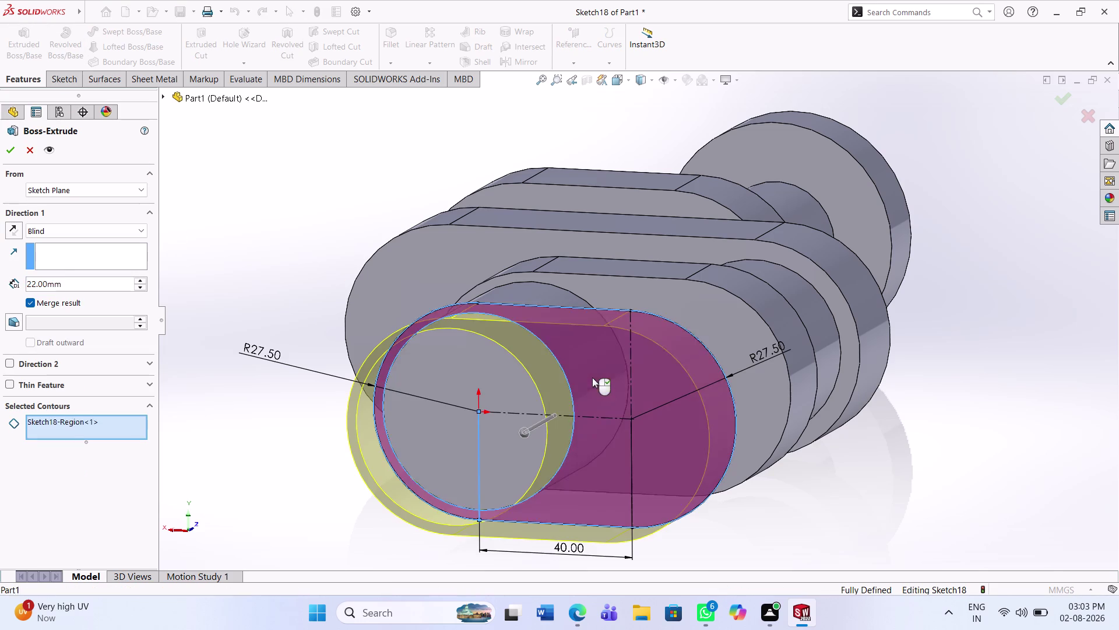
click(513, 374)
middle_drag(605, 416, 610, 416)
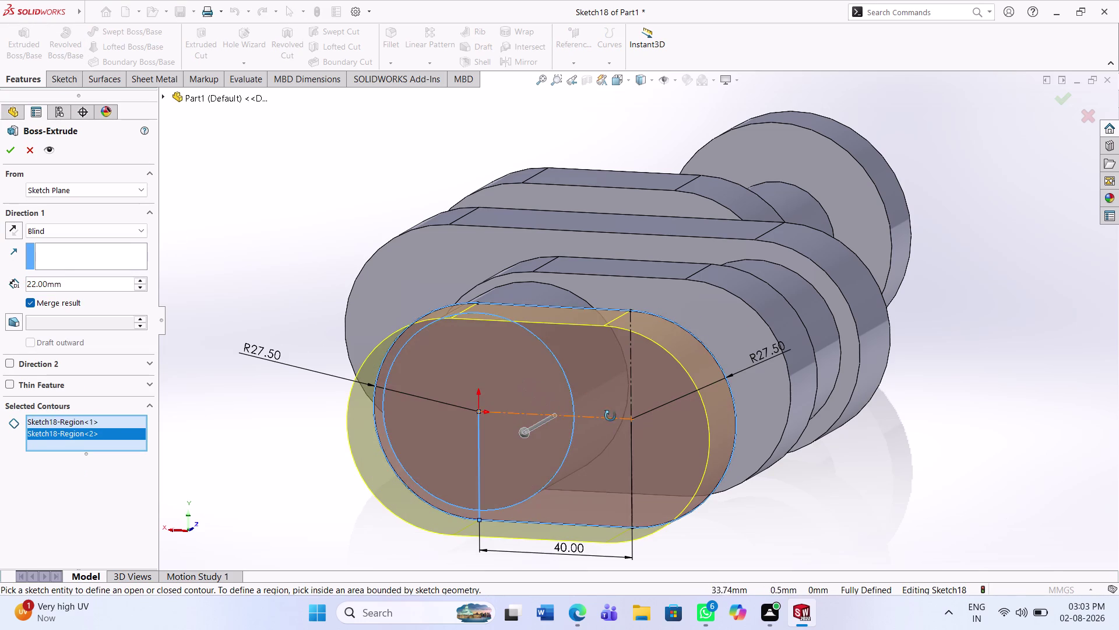
middle_drag(611, 416, 613, 415)
drag(113, 280, 103, 283)
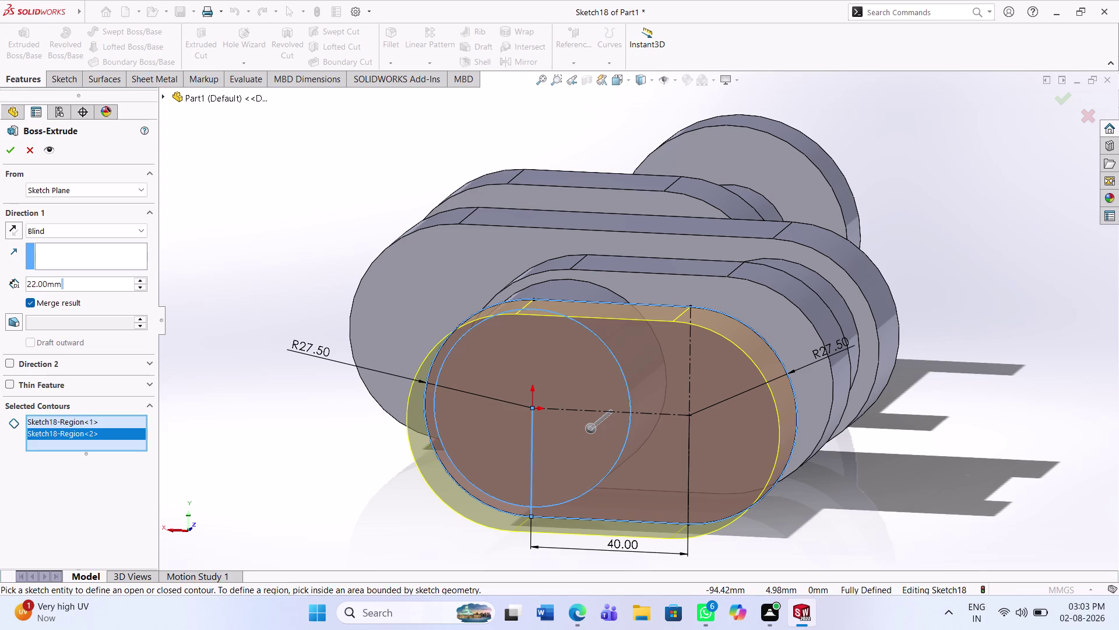
drag(102, 283, 23, 271)
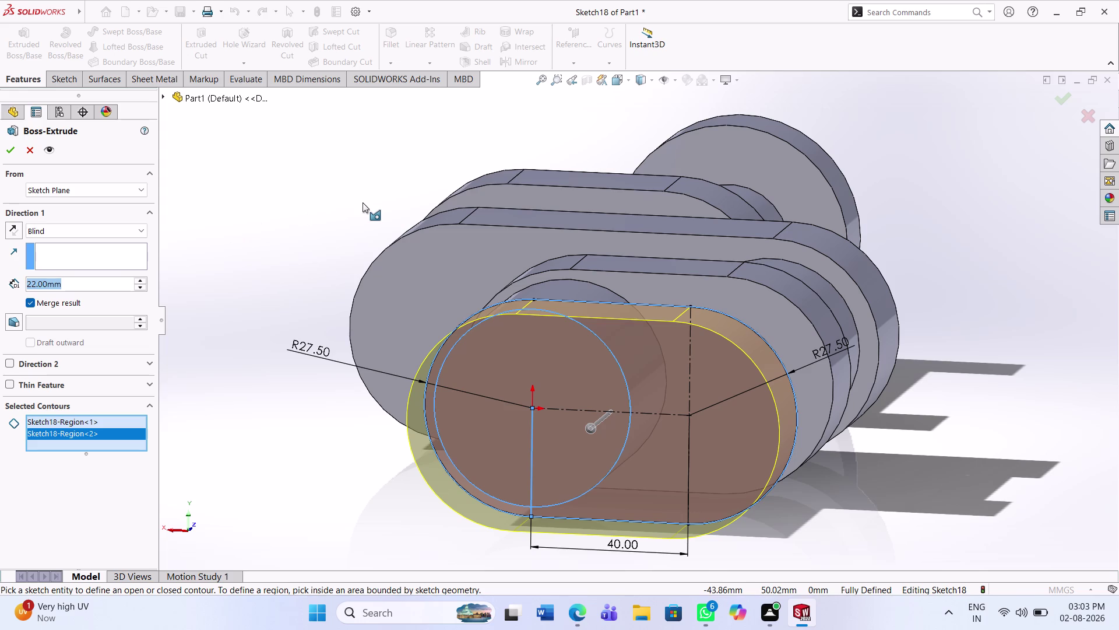
text(25)
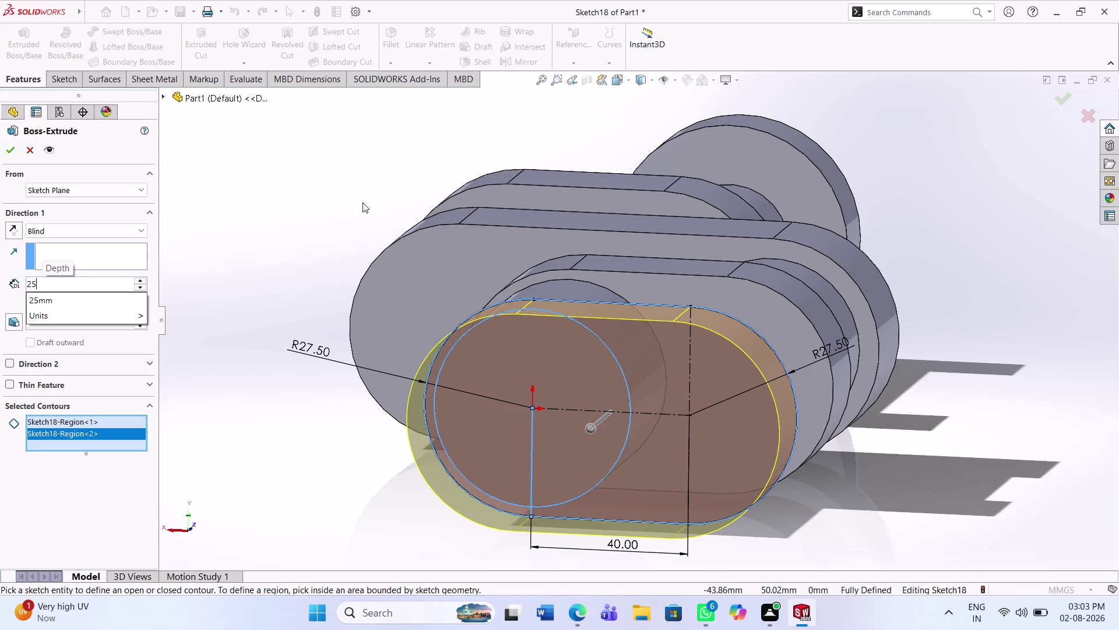
key(Return)
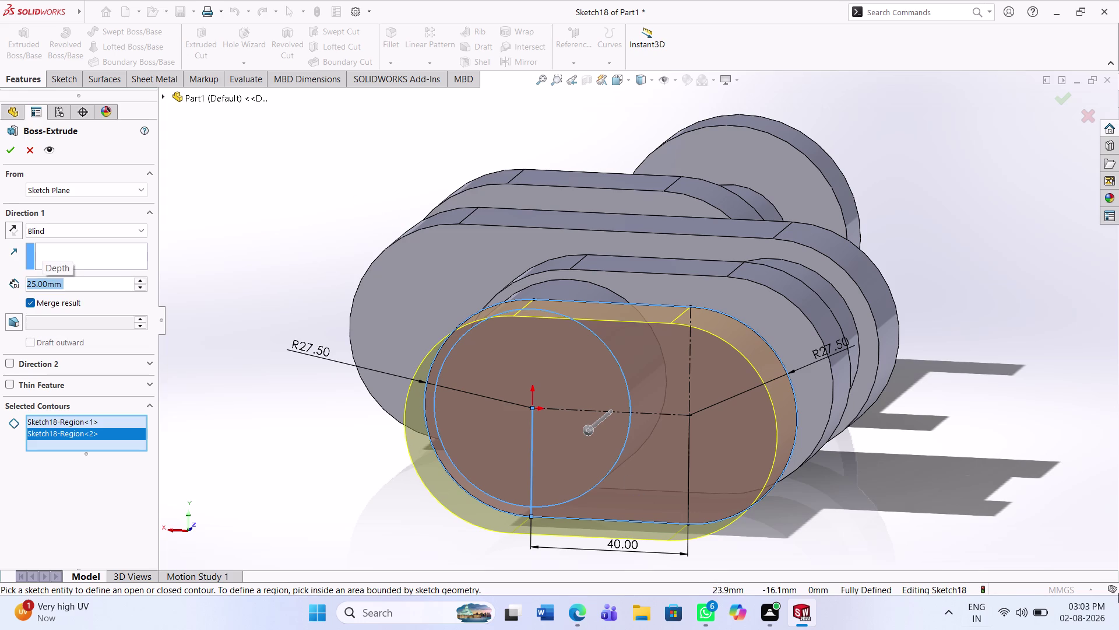
drag(0, 143, 6, 153)
click(9, 153)
Orbit the model to inspect the new web, then select the Top Plane.
middle_drag(617, 362, 650, 347)
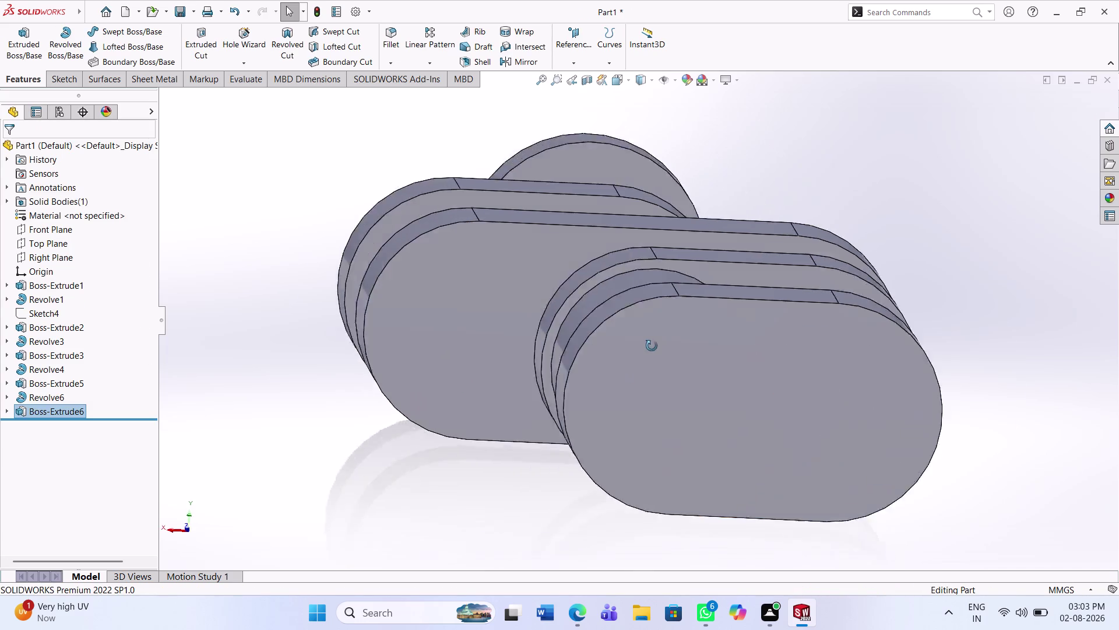
scroll(up, 3)
middle_drag(651, 348, 652, 345)
scroll(down, 3)
middle_drag(653, 352, 612, 417)
scroll(up, 3)
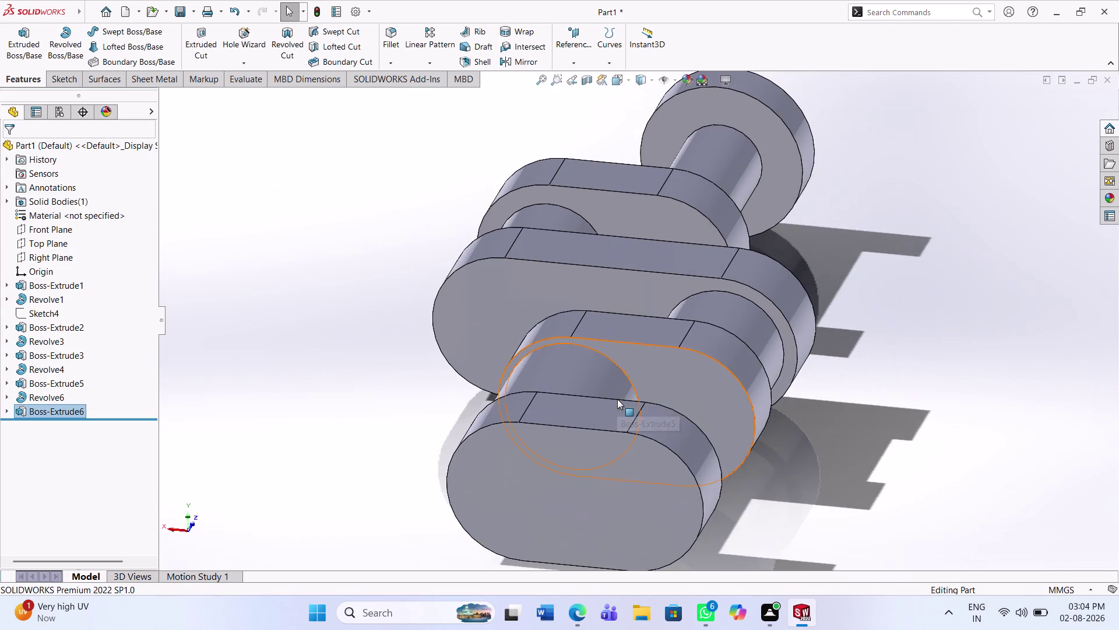
scroll(down, 3)
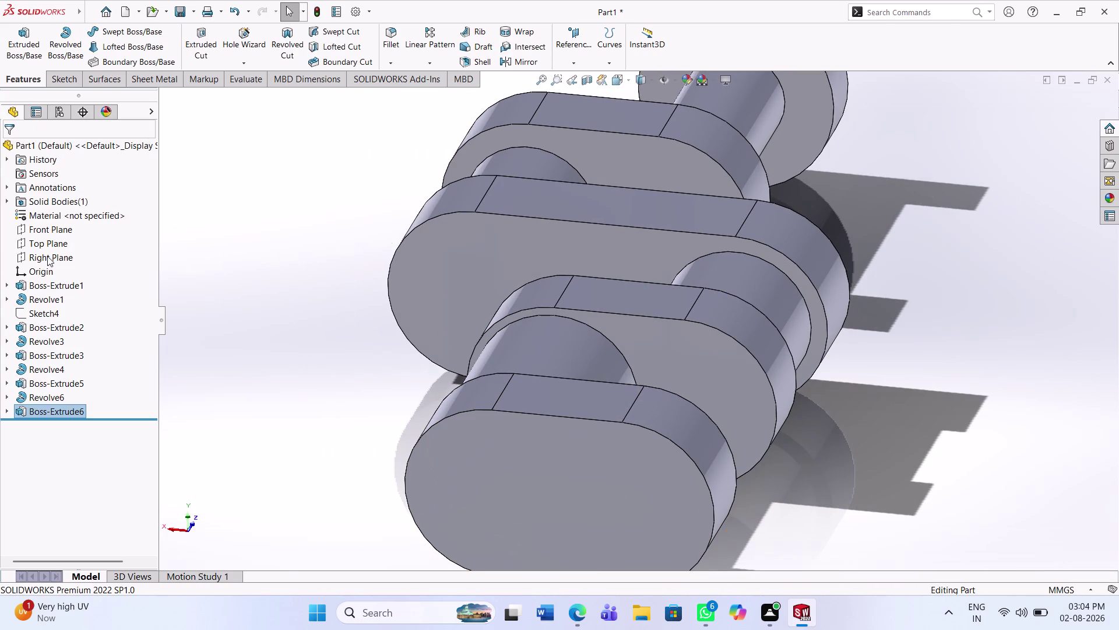
click(38, 247)
Start a new sketch on the Top Plane.
click(45, 233)
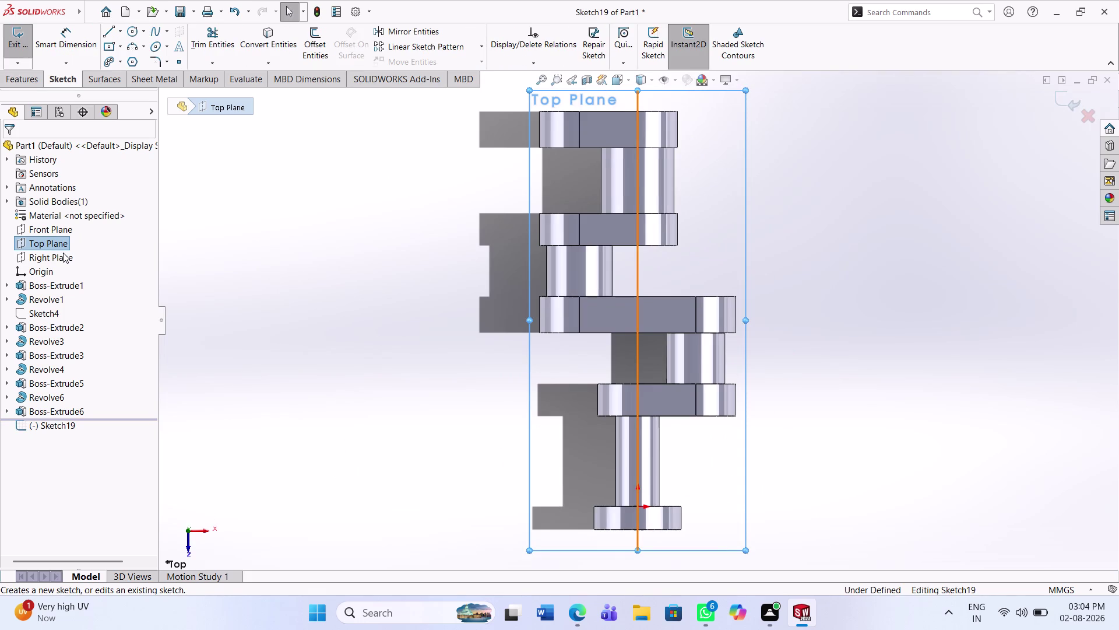
click(773, 233)
scroll(down, 3)
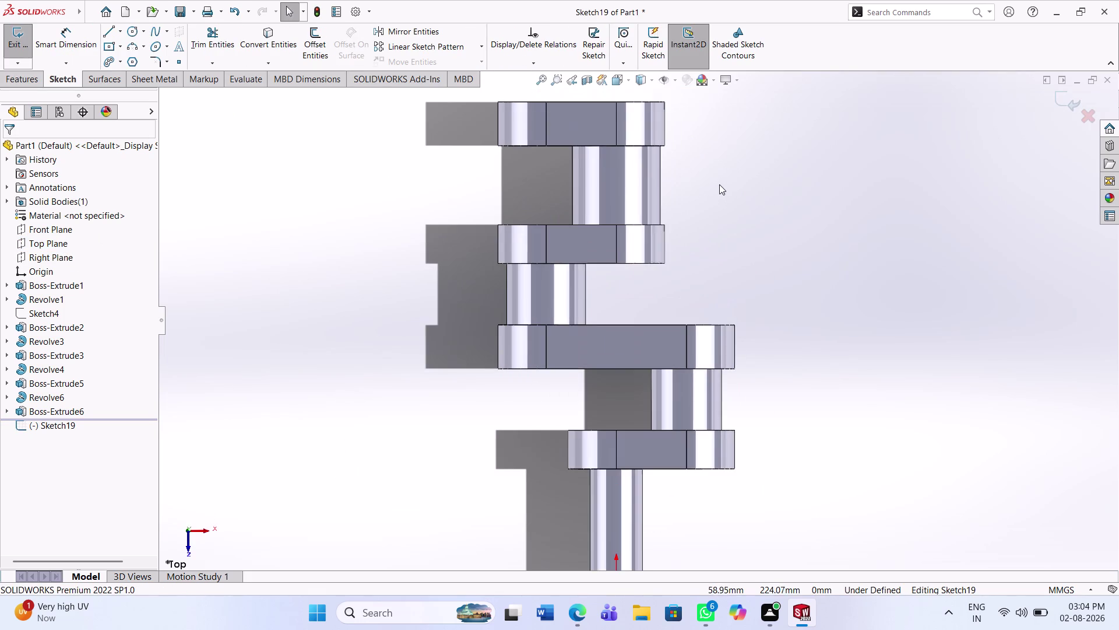
scroll(up, 3)
scroll(down, 3)
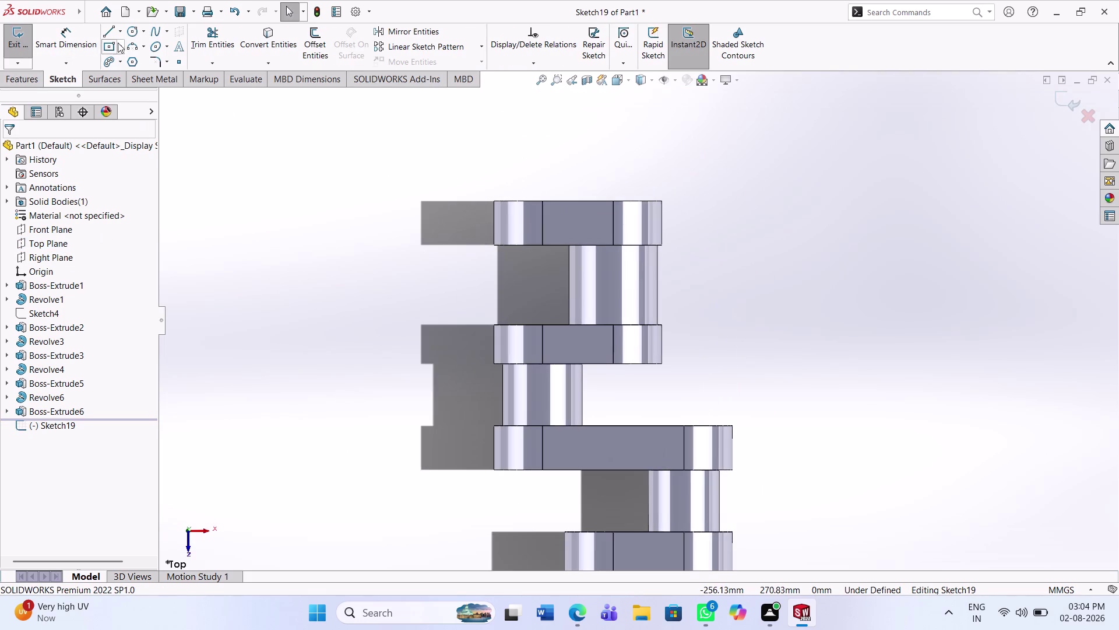
Draw a vertical centerline up from the model's top edge, then start a line at its top.
click(125, 32)
click(119, 31)
click(133, 66)
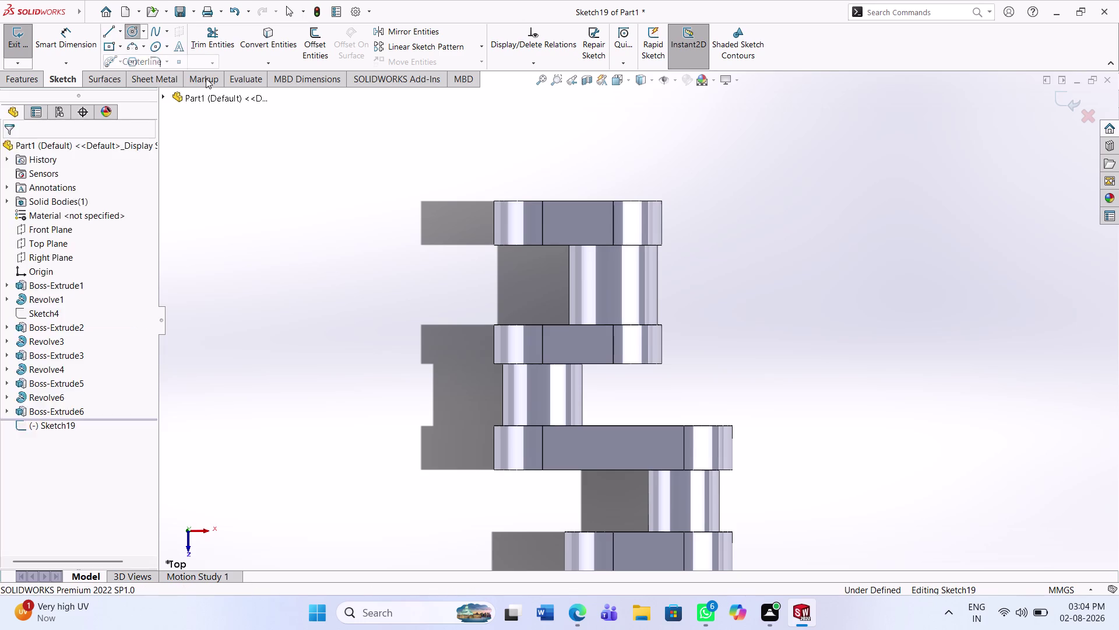
click(542, 201)
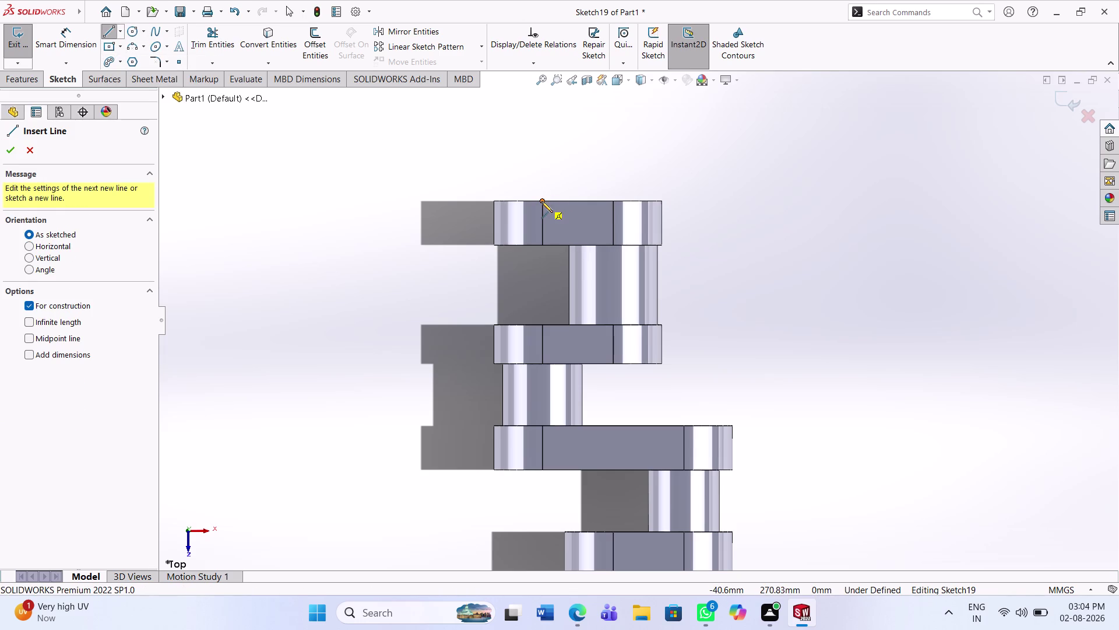
click(544, 103)
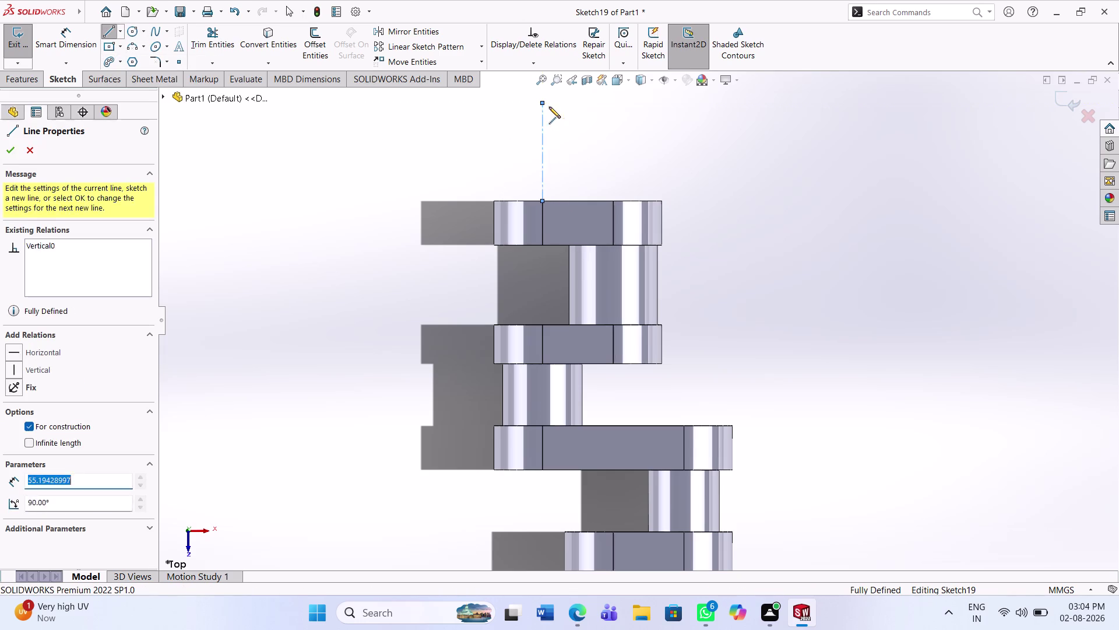
key(Escape)
key(Escape)
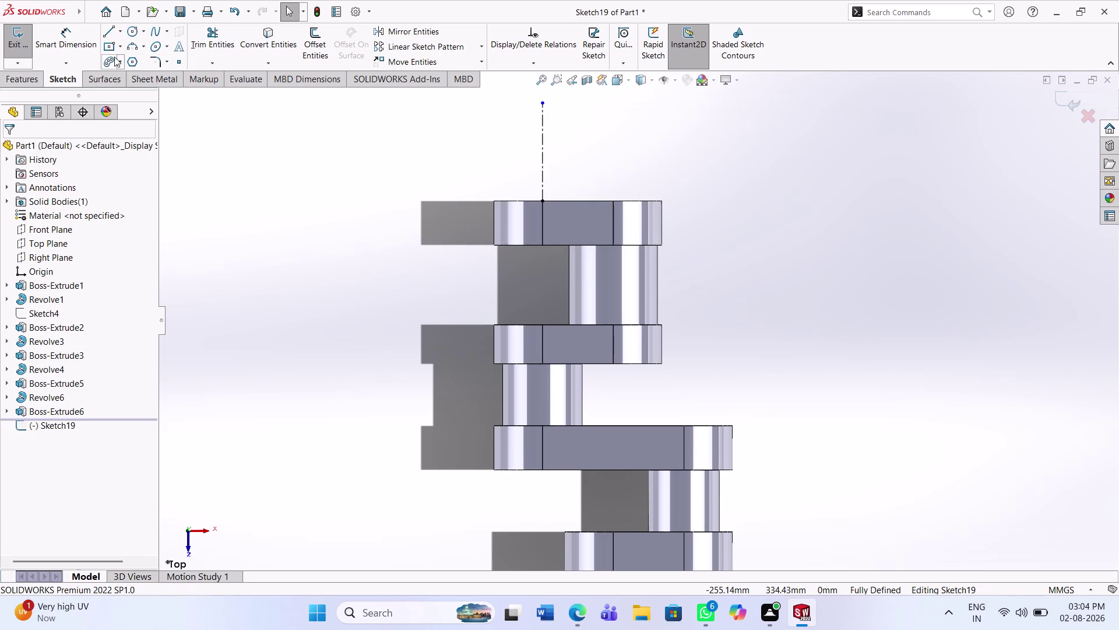
click(103, 28)
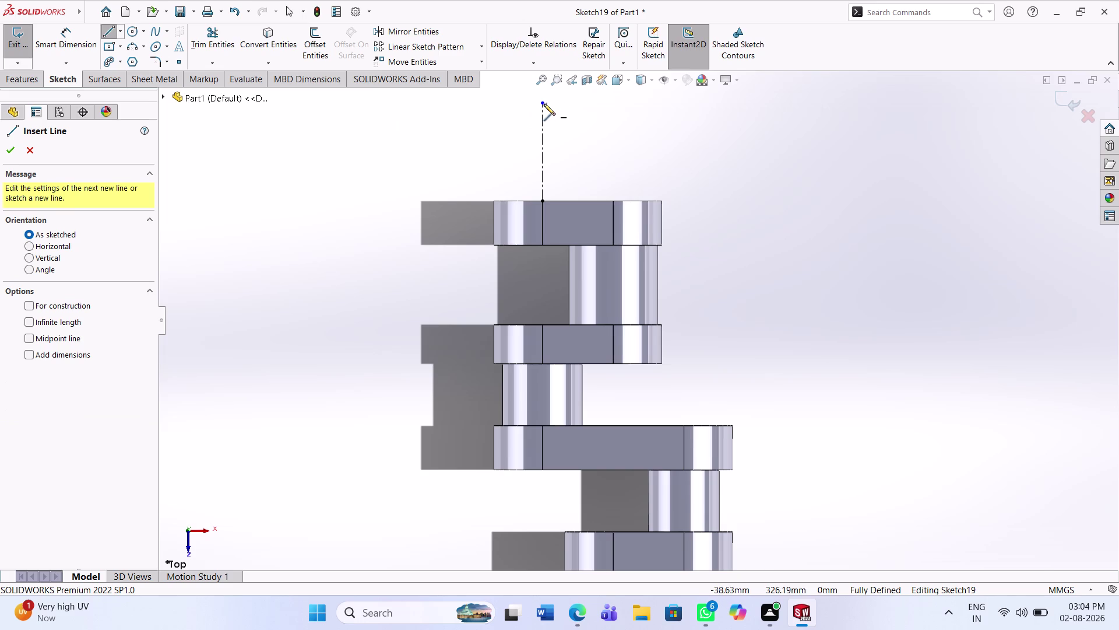
click(541, 104)
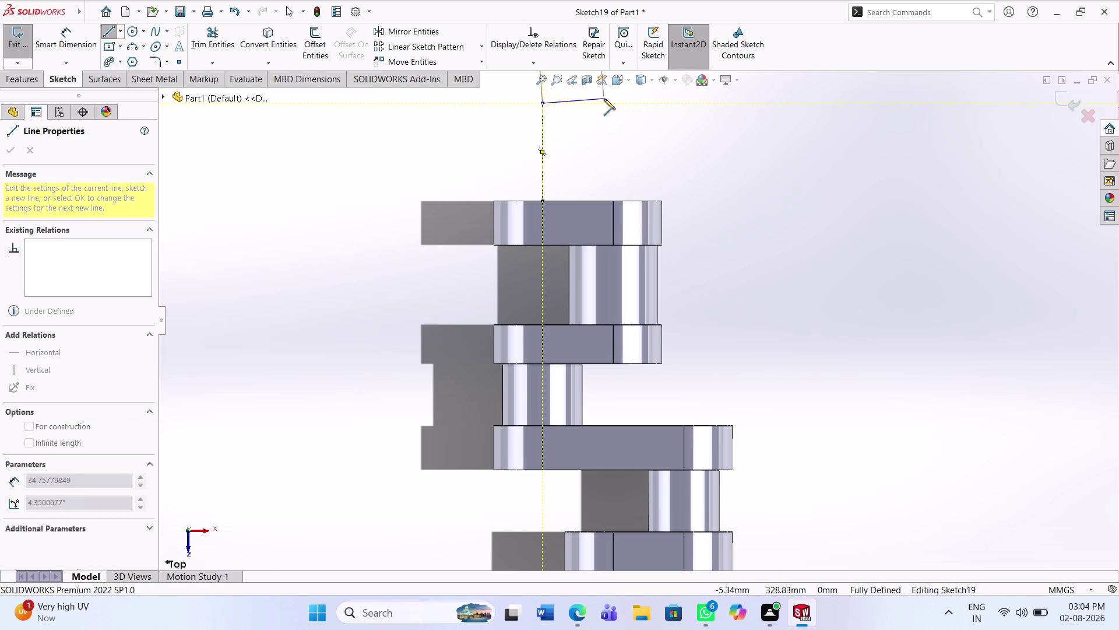